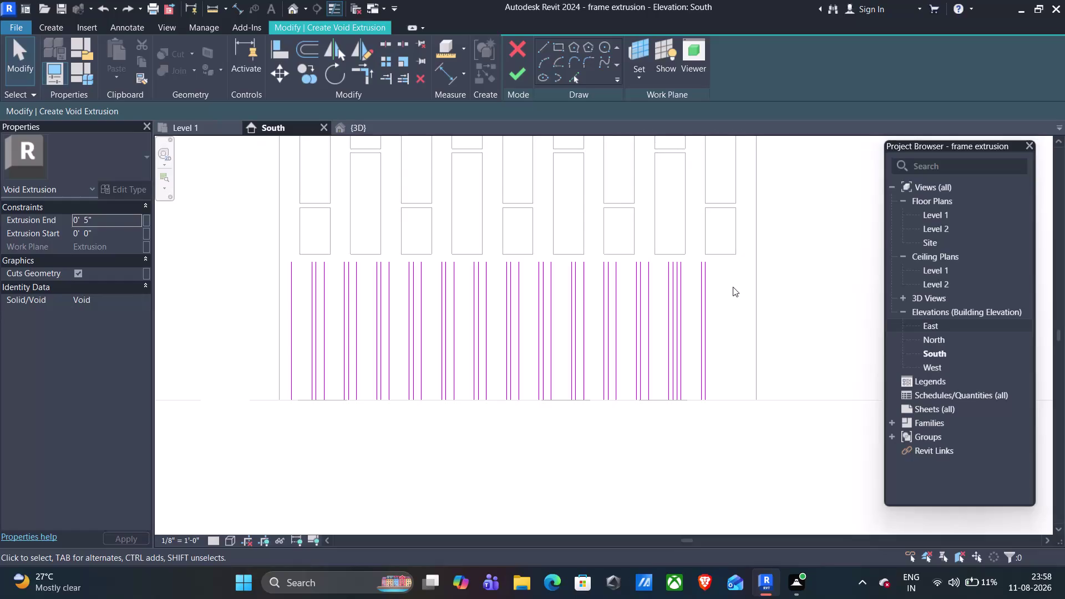
Undo the recent sketch edits thirteen times, then redo the last one.
key(ctrl+z)
key(ctrl+z)
key(ctrl+z)
key(ctrl+z)
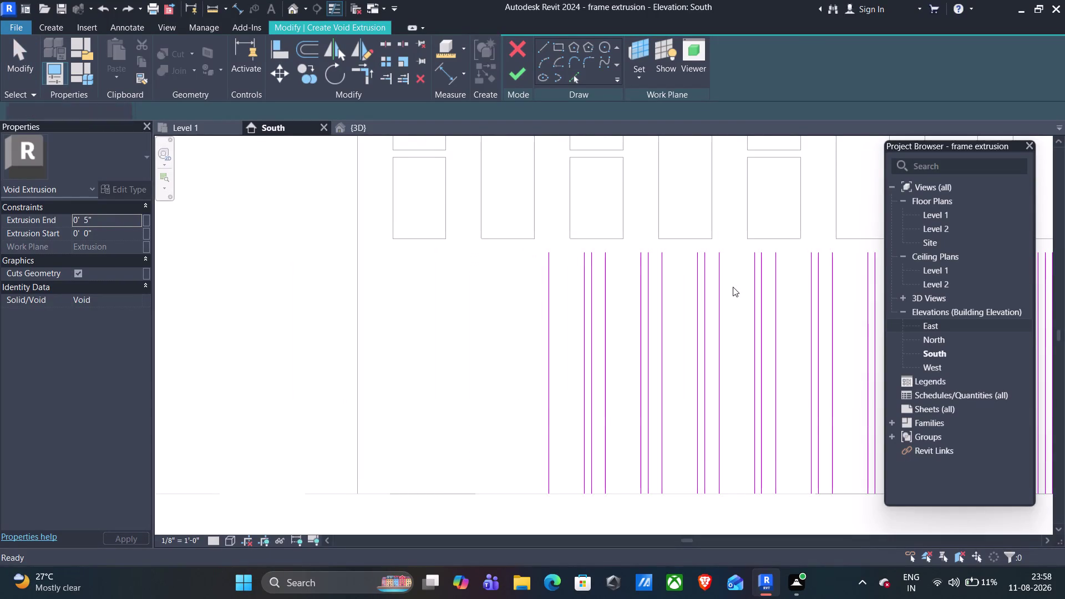
key(ctrl+z)
key(ctrl+z)
key(ctrl+z)
key(ctrl+z)
key(ctrl+z)
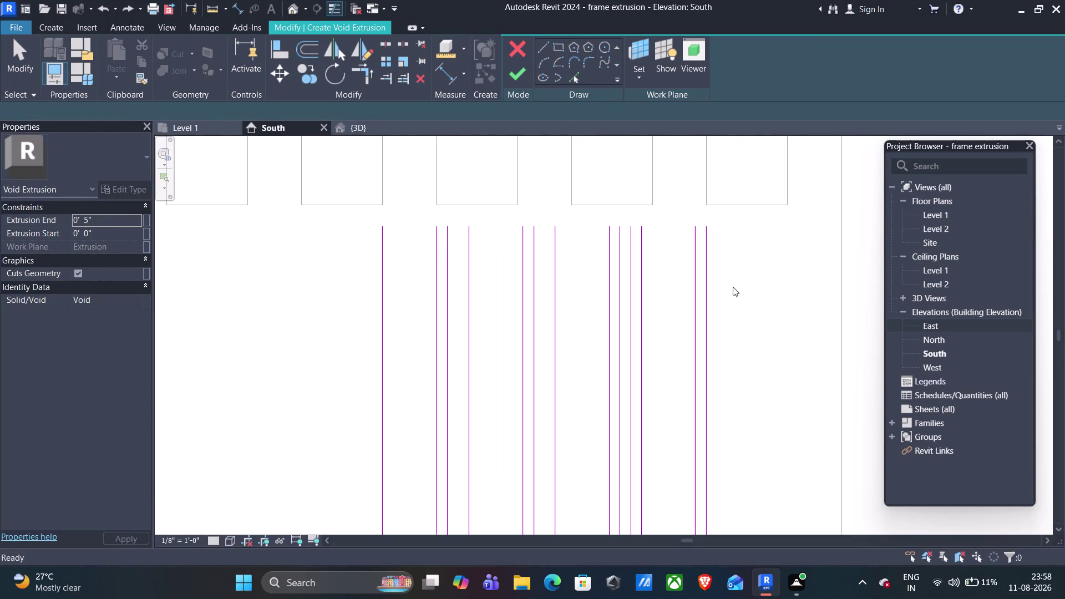
key(ctrl+z)
key(ctrl+z)
key(ctrl+z)
key(ctrl+z)
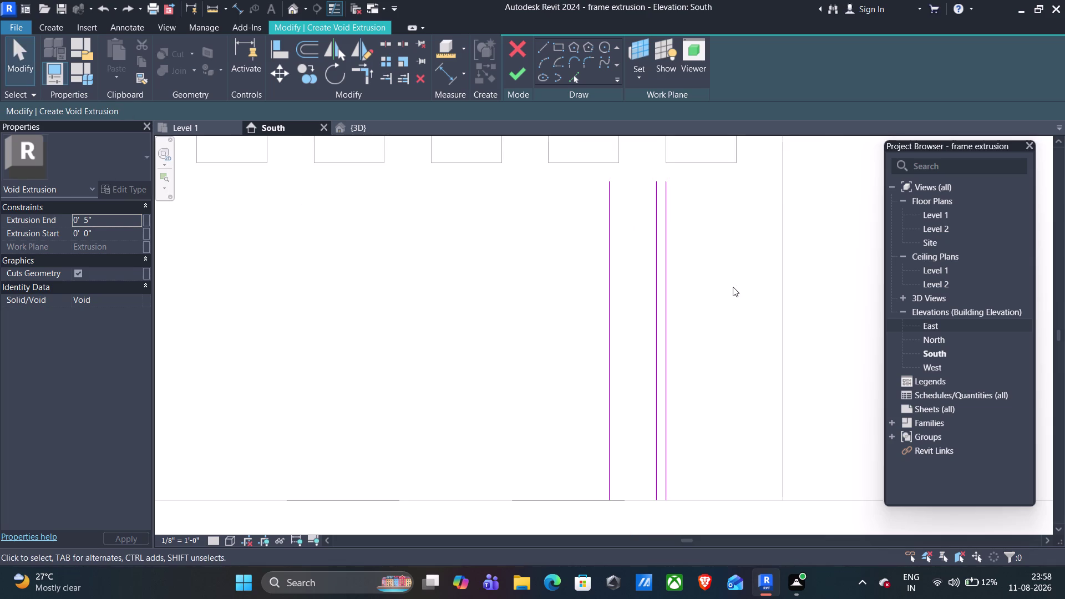
key(ctrl+y)
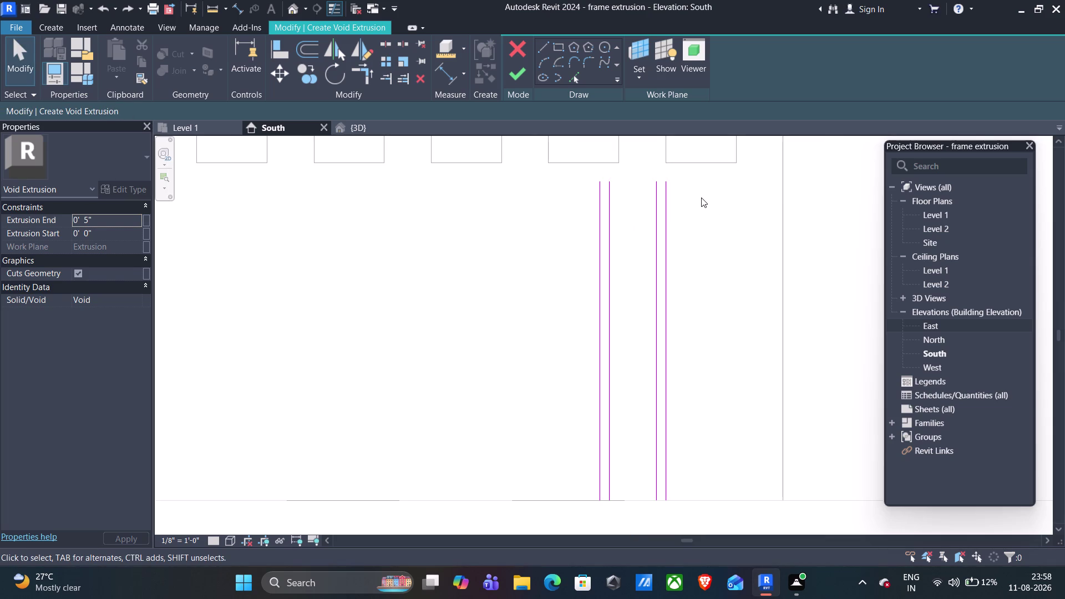
Window-select the four slot sketch lines and start moving them from a line's top endpoint.
drag(695, 179, 573, 302)
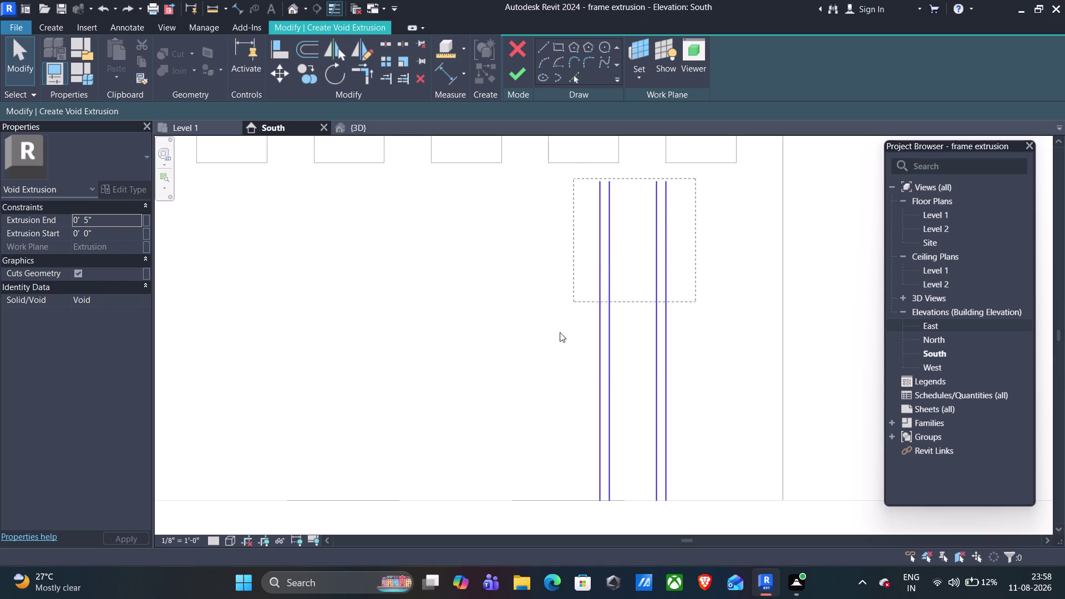
drag(573, 302, 513, 480)
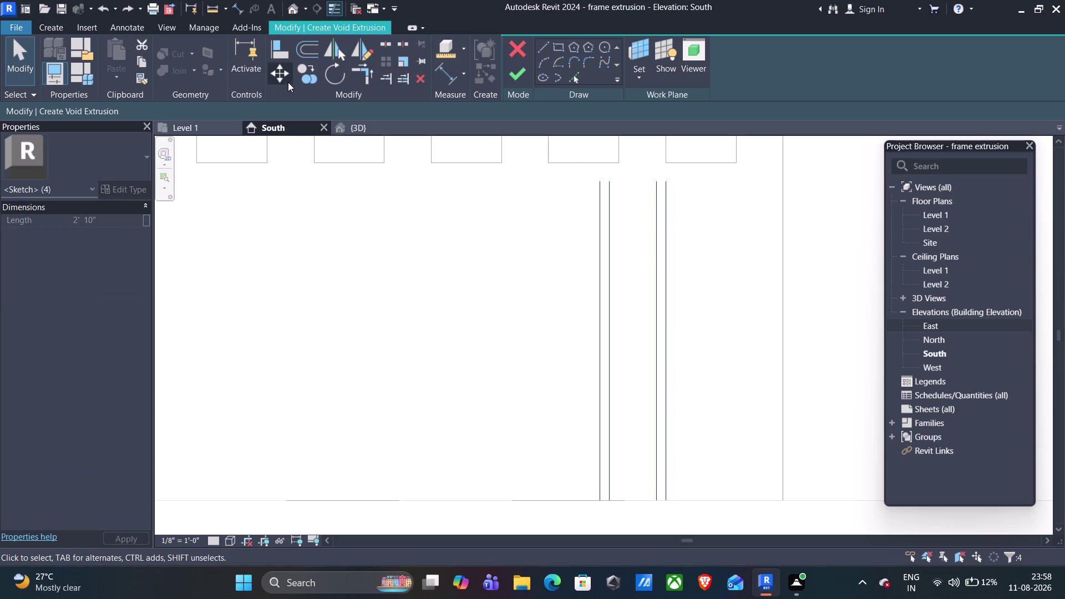
click(283, 77)
click(666, 182)
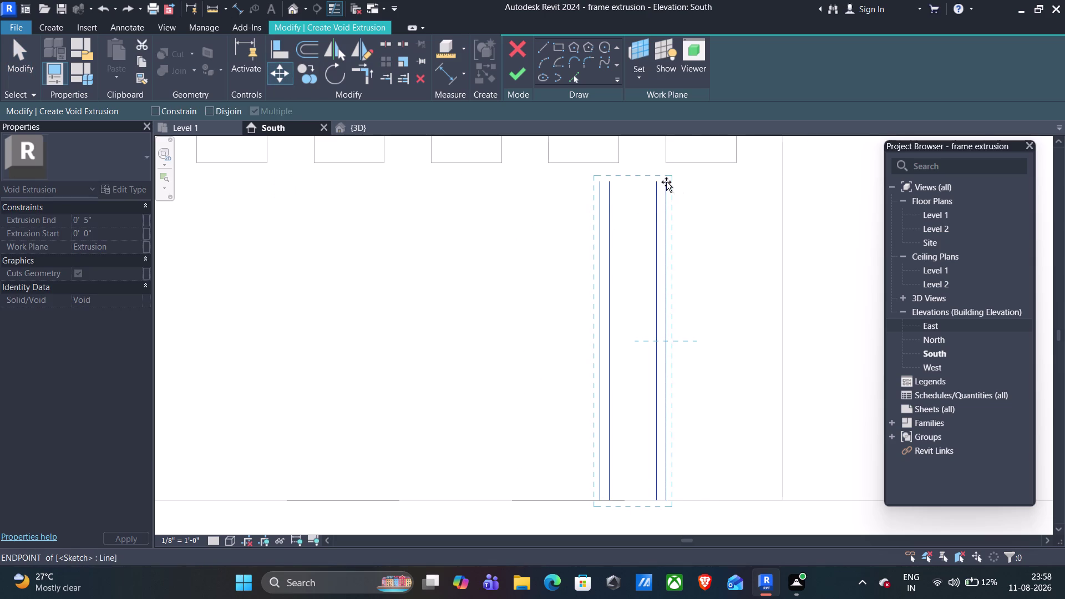
scroll(up, 3)
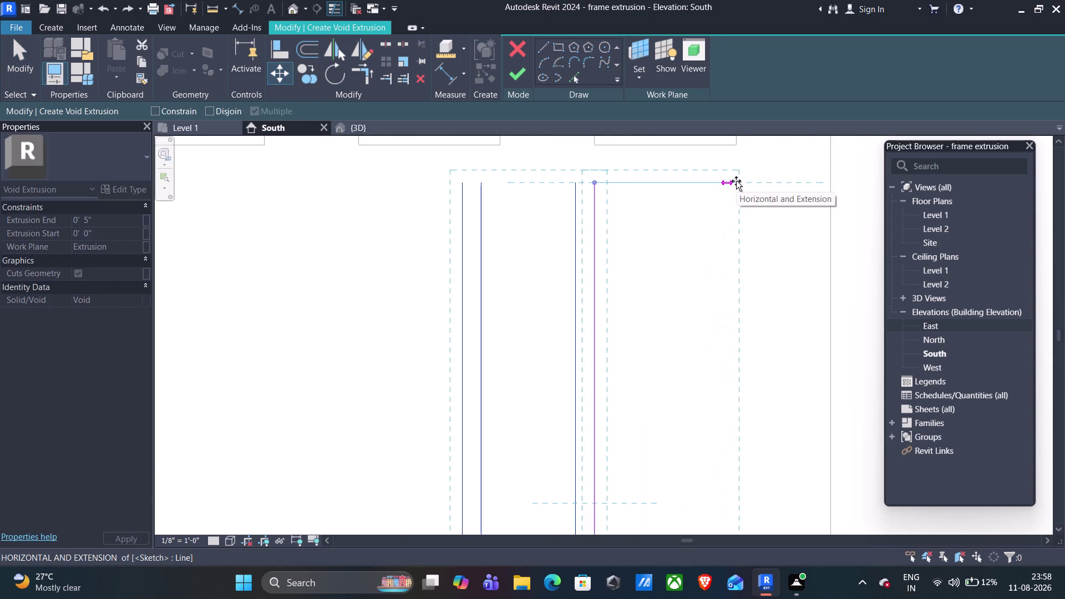
scroll(up, 3)
middle_drag(737, 181, 711, 282)
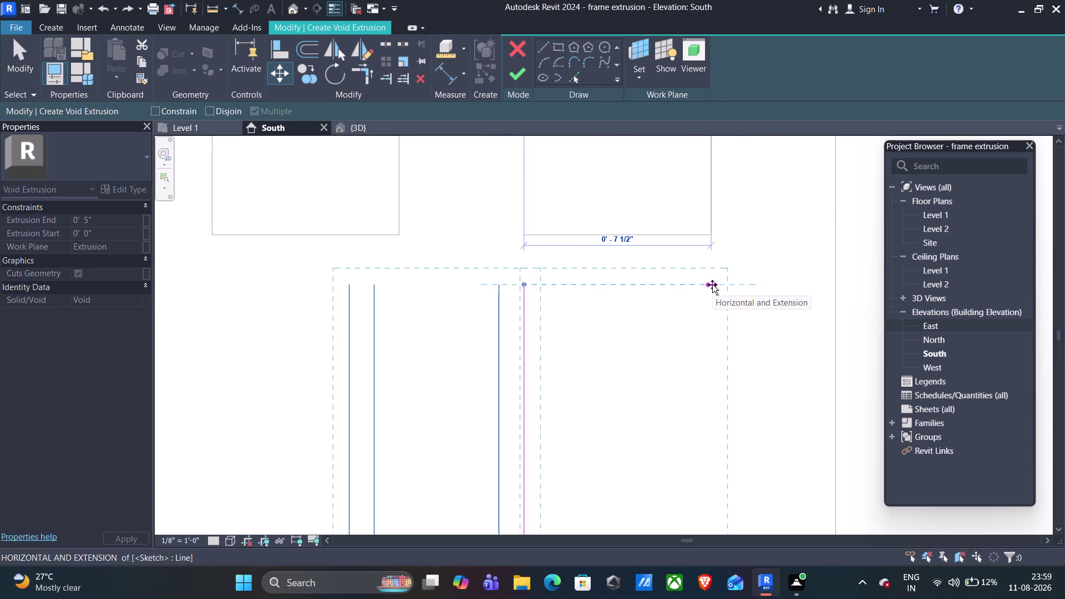
Drop the four slot lines further right, aligned with the last panel's right edge, and check dimensions.
click(712, 285)
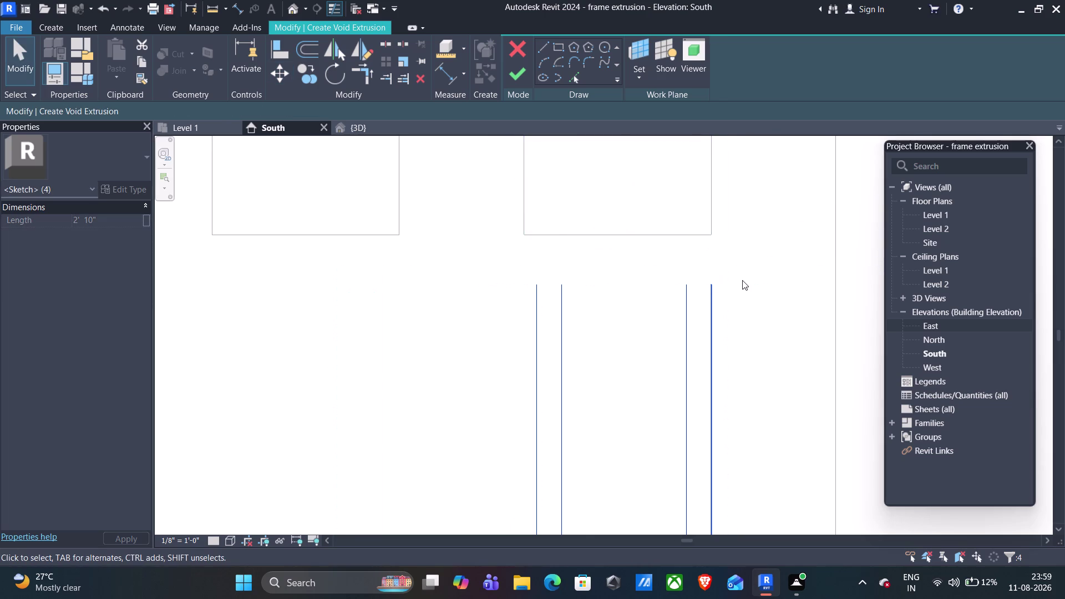
scroll(down, 3)
scroll(down, 3)
scroll(down, 3)
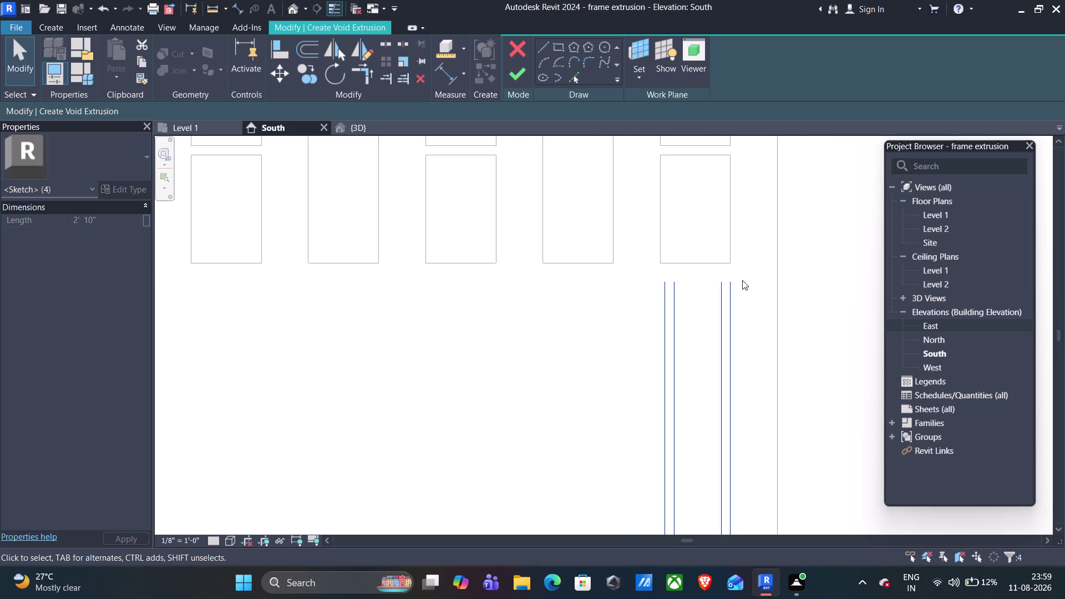
click(730, 261)
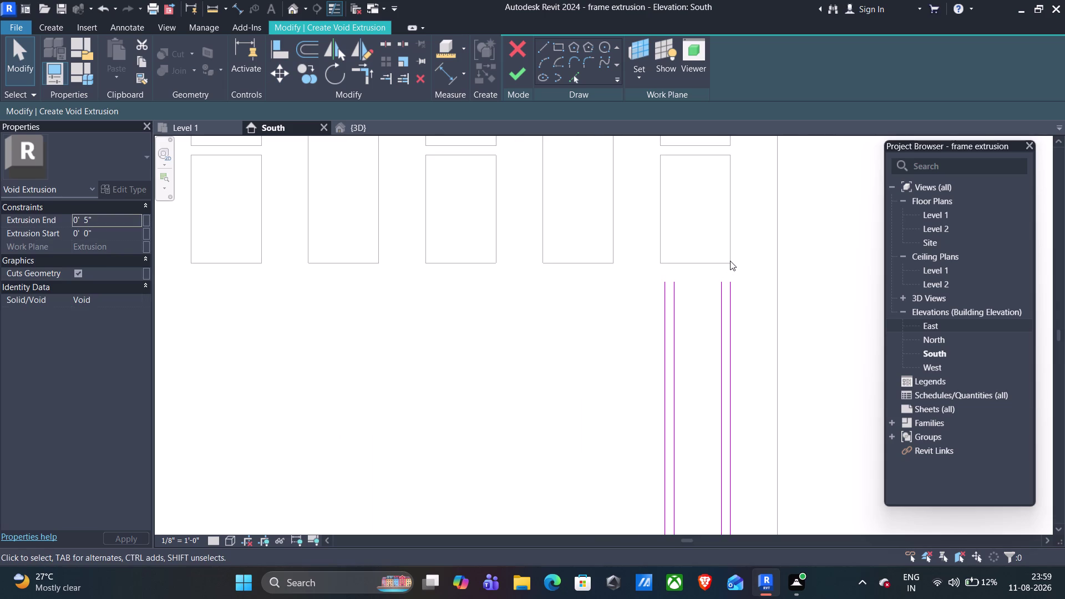
click(730, 284)
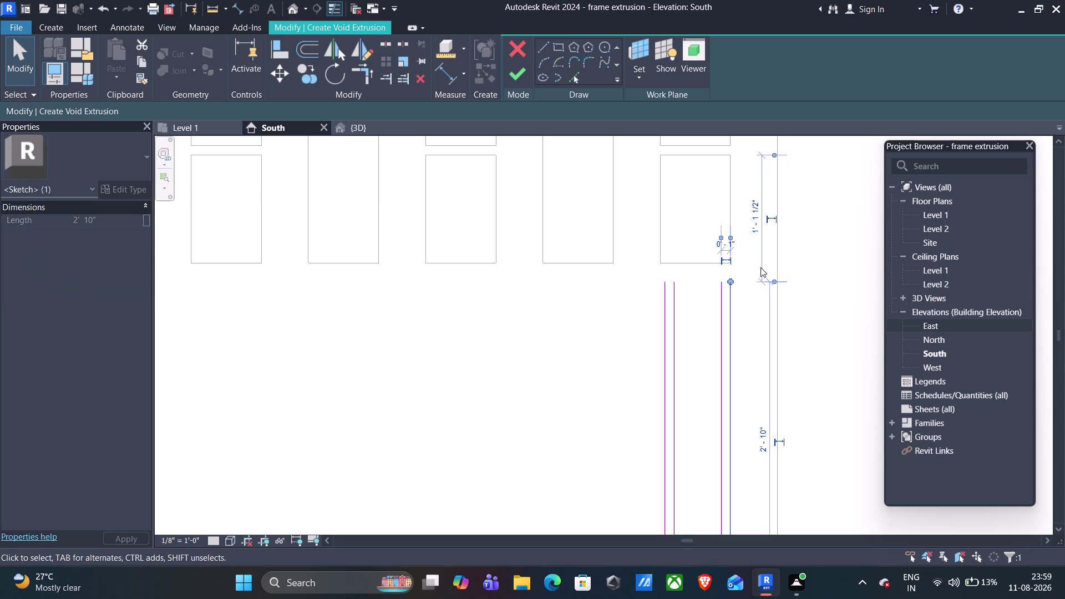
click(844, 259)
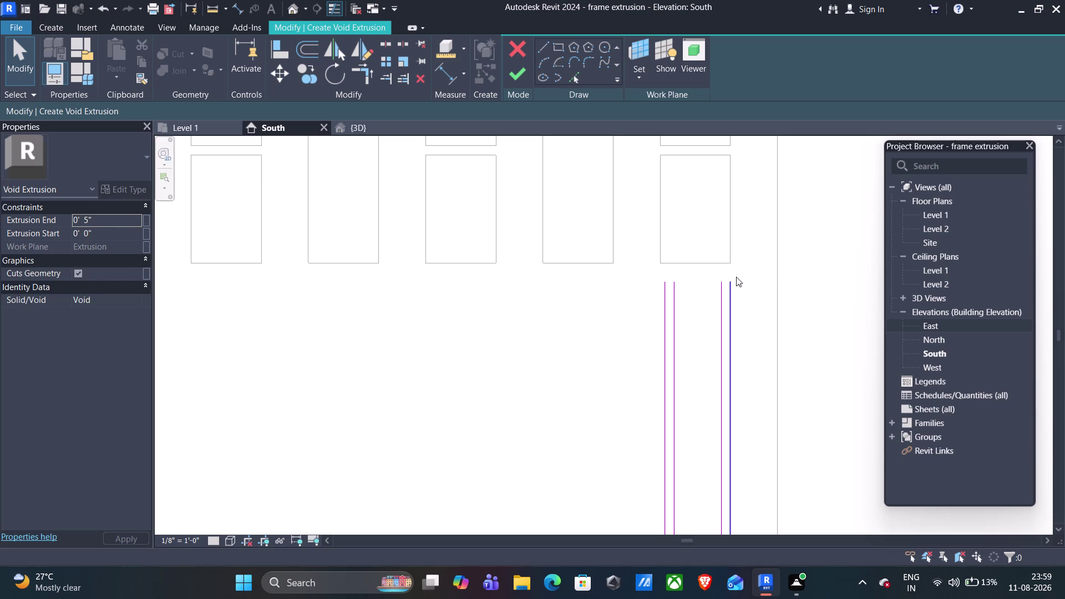
Zoom and pan around the void sketch to inspect the four slot lines beneath the openings.
scroll(down, 3)
middle_drag(742, 285, 746, 268)
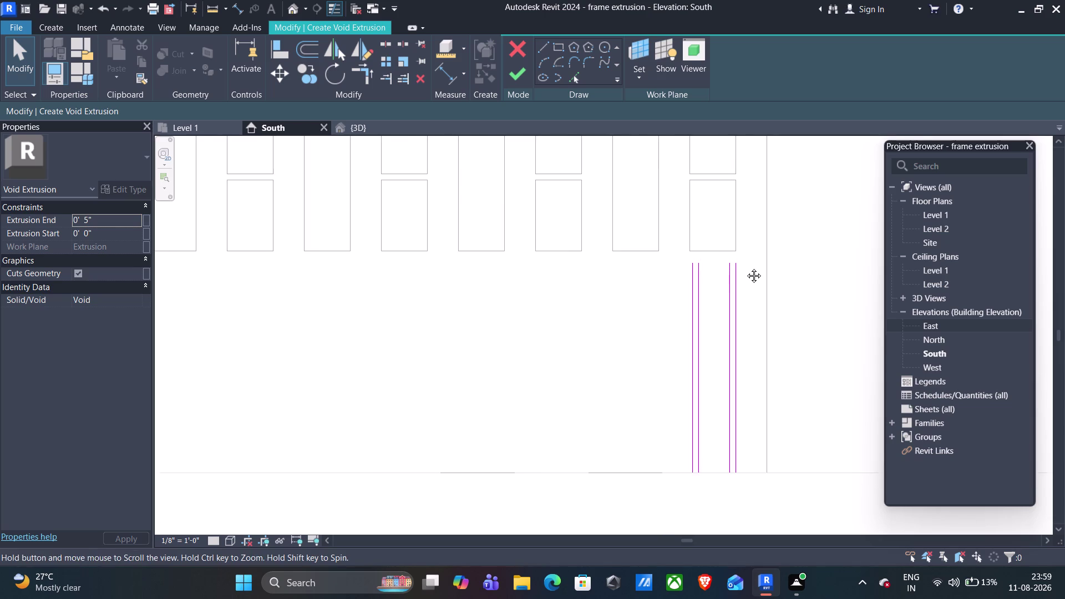
middle_drag(745, 268, 746, 267)
scroll(up, 3)
scroll(up, 3)
scroll(up, 3)
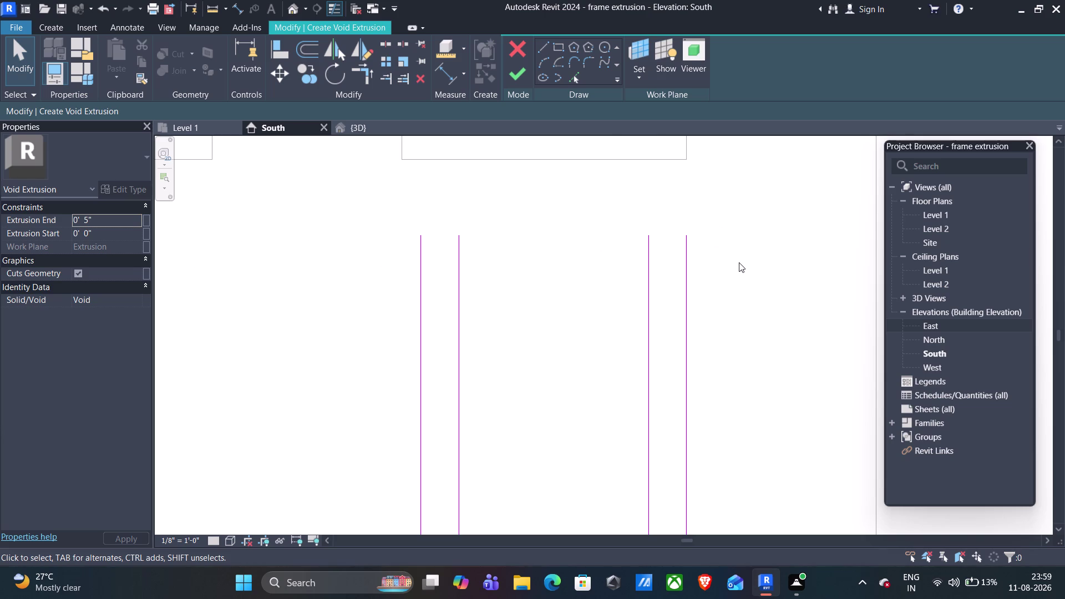
scroll(down, 3)
scroll(down, 3)
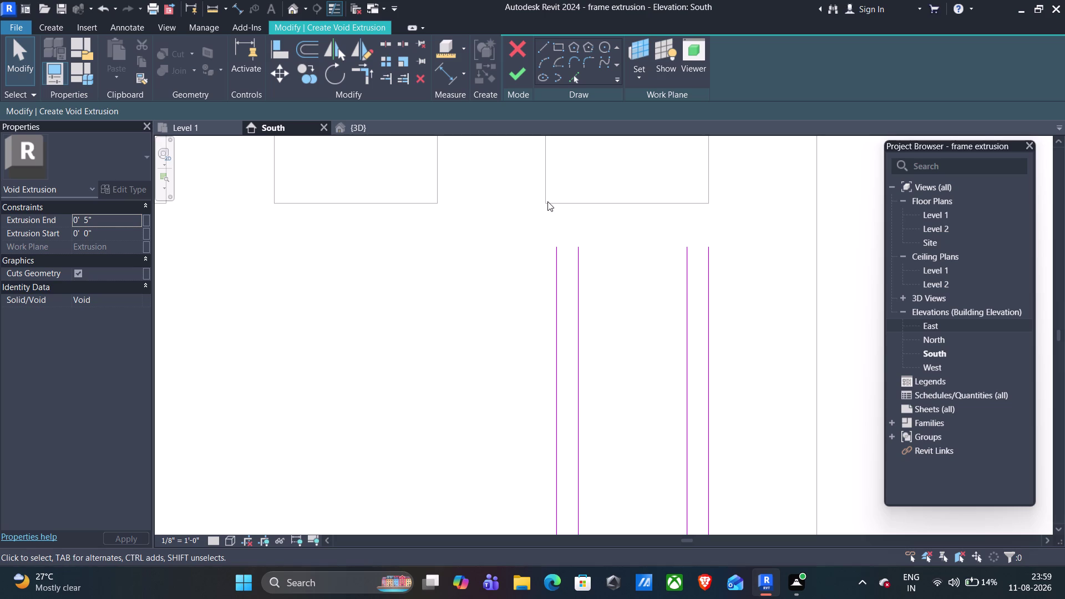
scroll(down, 3)
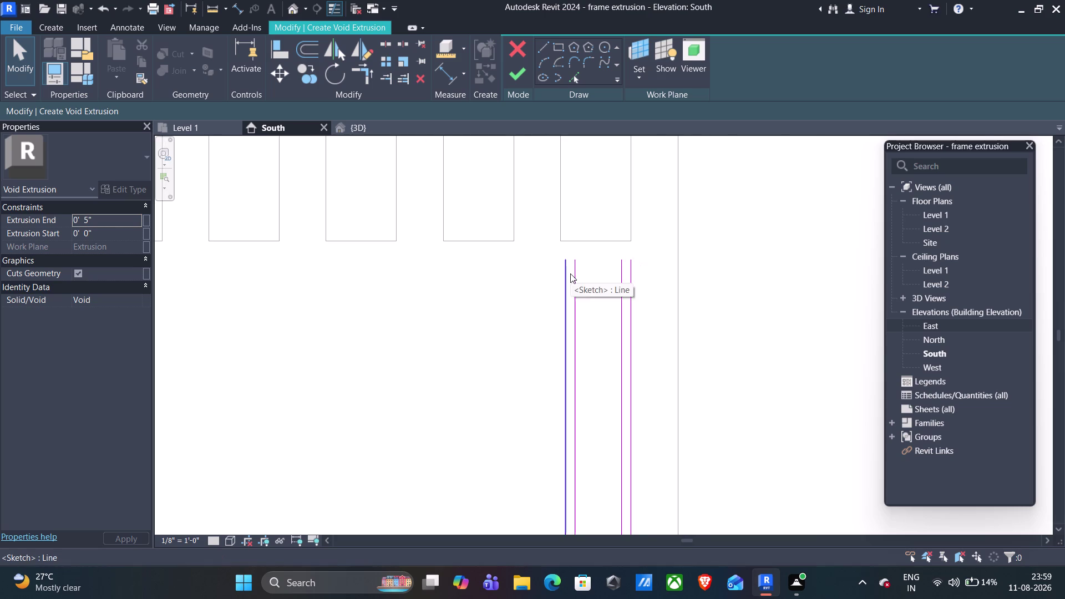
scroll(down, 3)
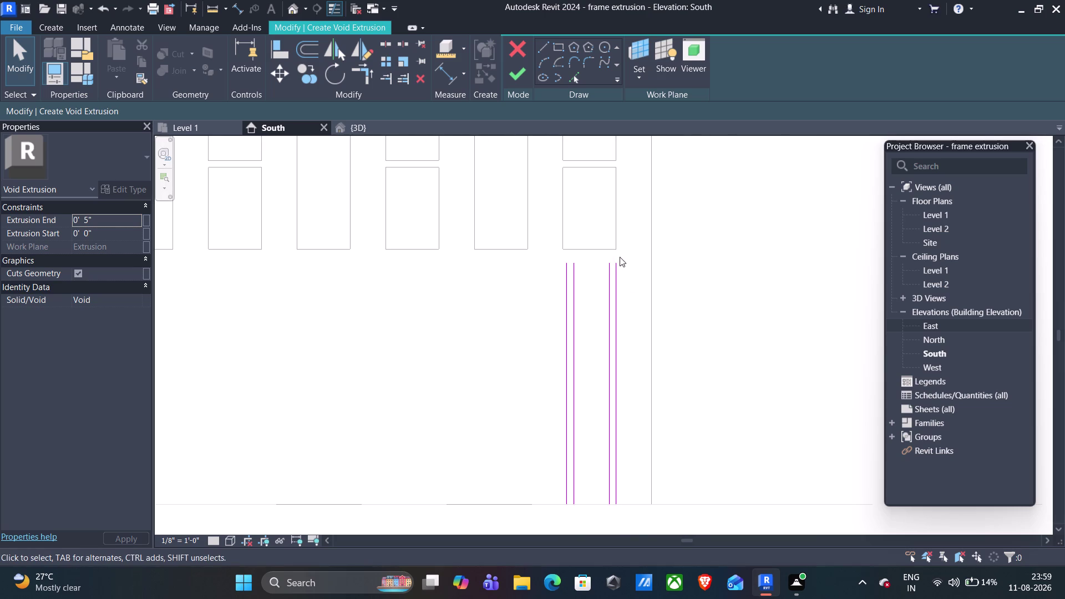
scroll(up, 3)
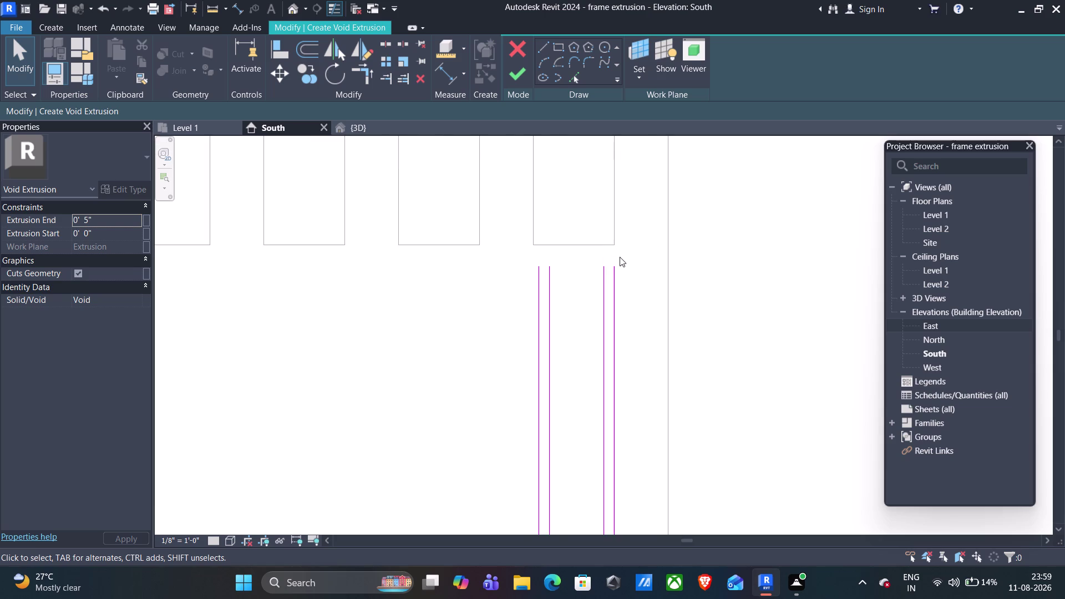
scroll(up, 3)
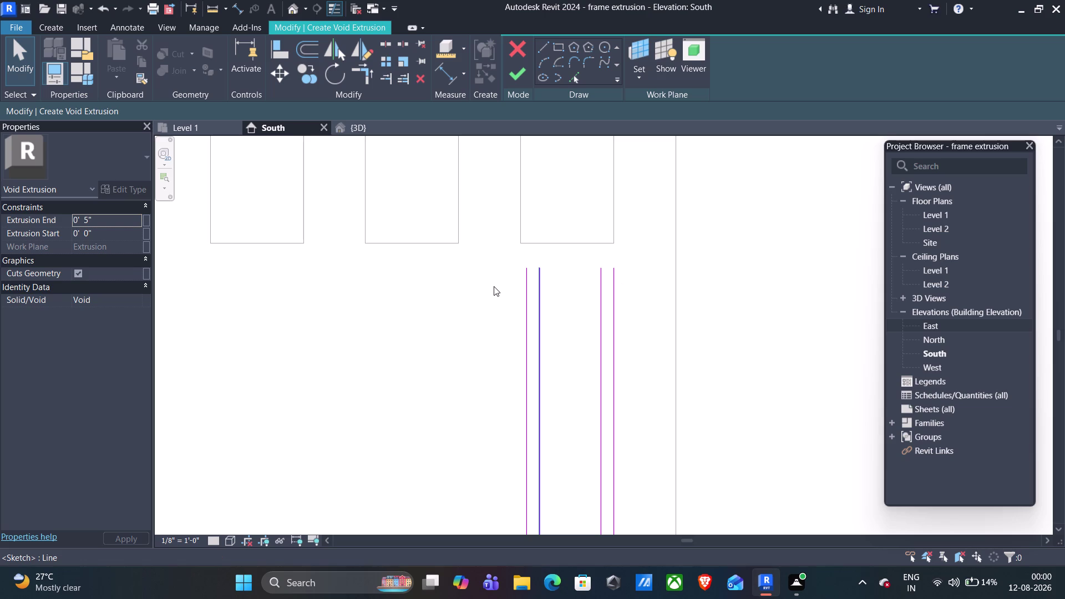
scroll(down, 3)
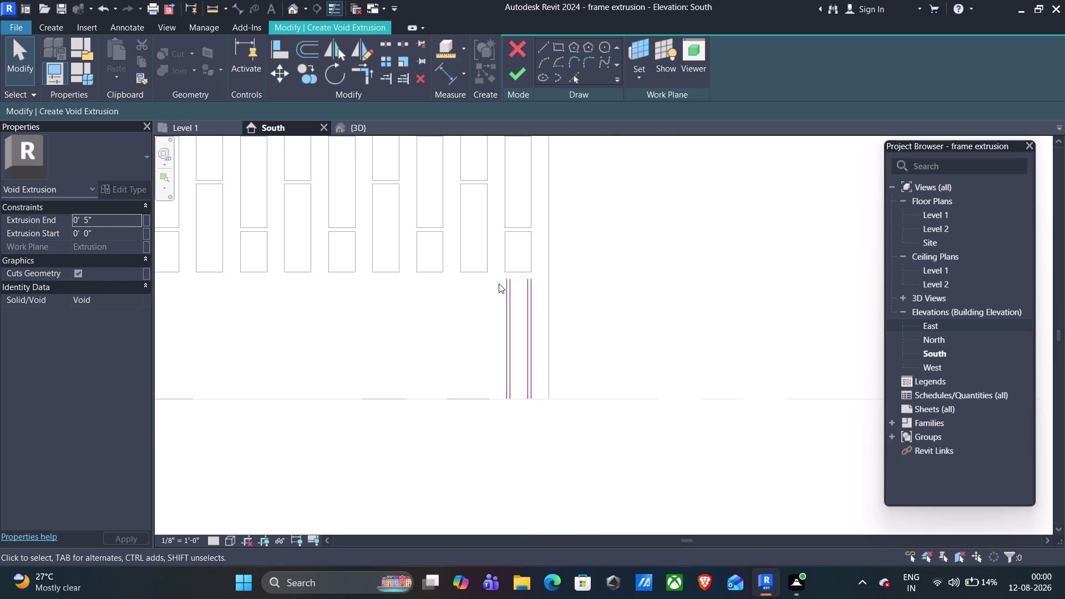
scroll(down, 3)
scroll(down, 3)
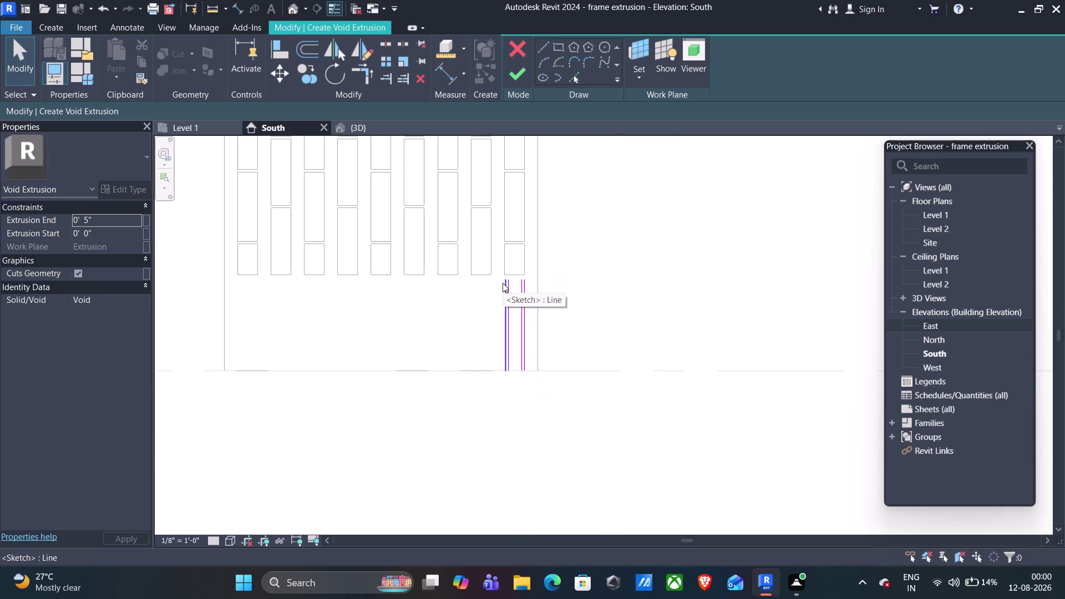
scroll(up, 3)
scroll(up, 3)
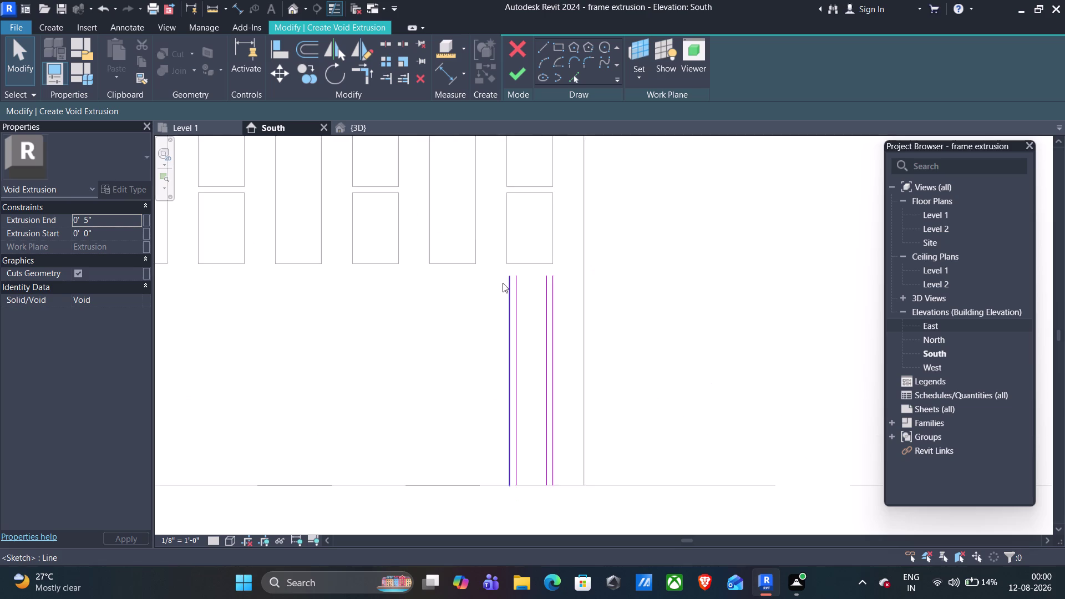
scroll(up, 3)
scroll(up, 3)
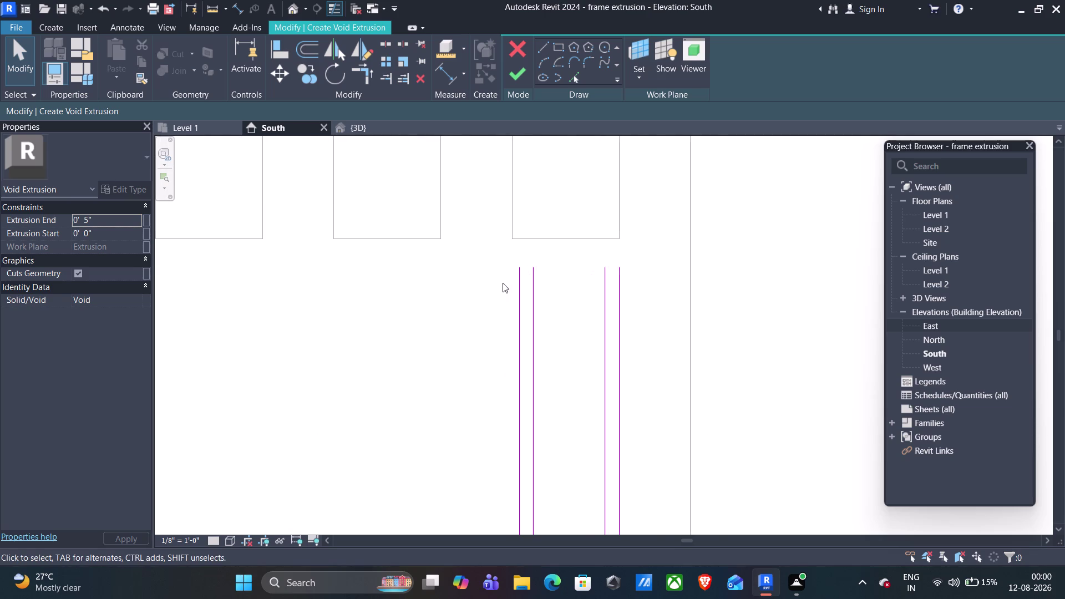
scroll(up, 3)
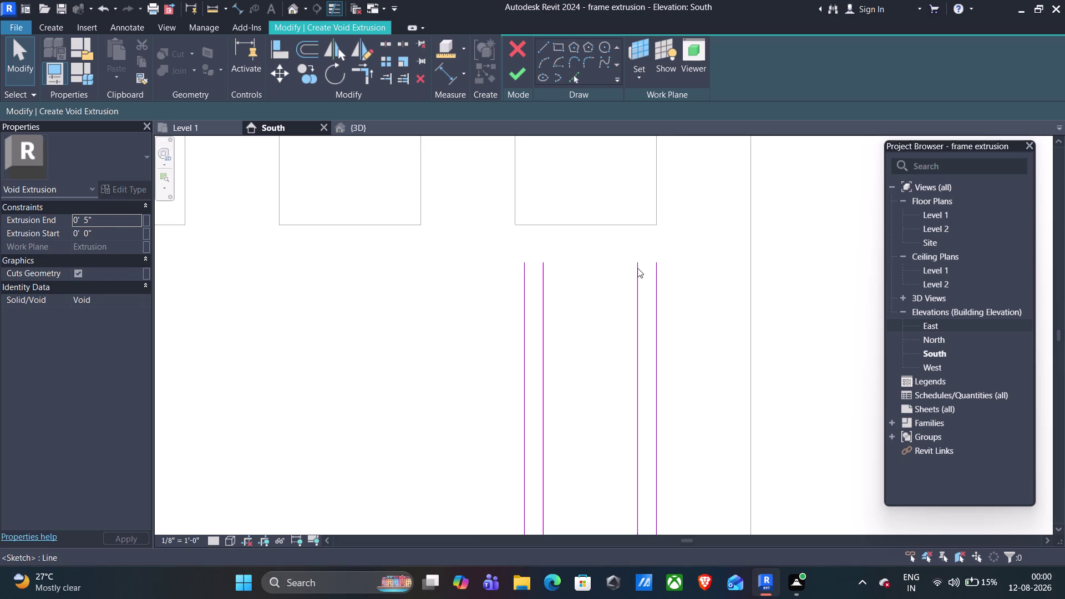
scroll(up, 3)
scroll(down, 3)
scroll(up, 3)
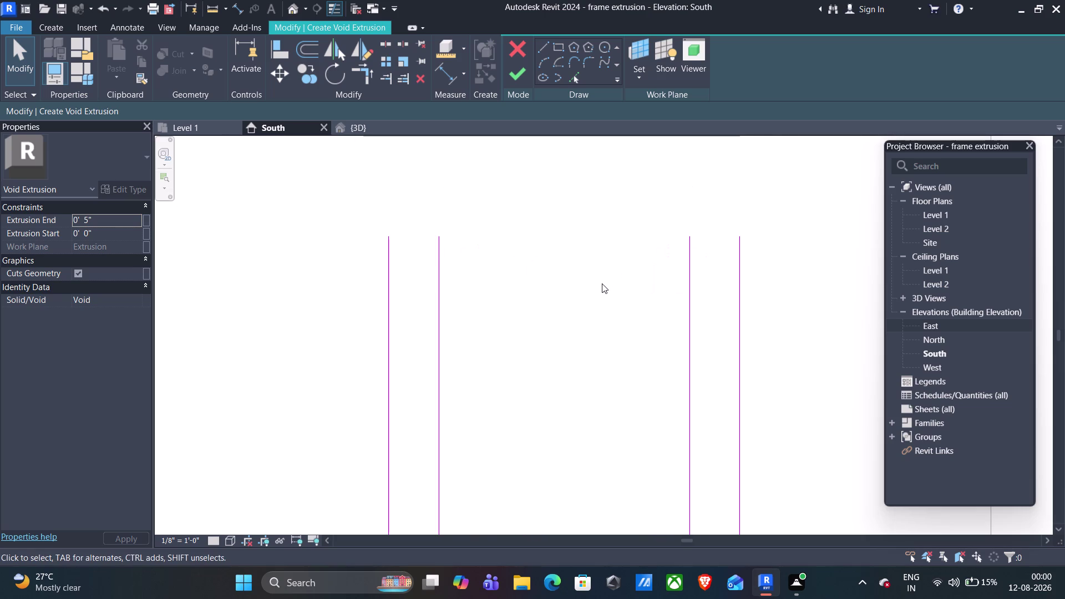
scroll(down, 3)
scroll(down, 3)
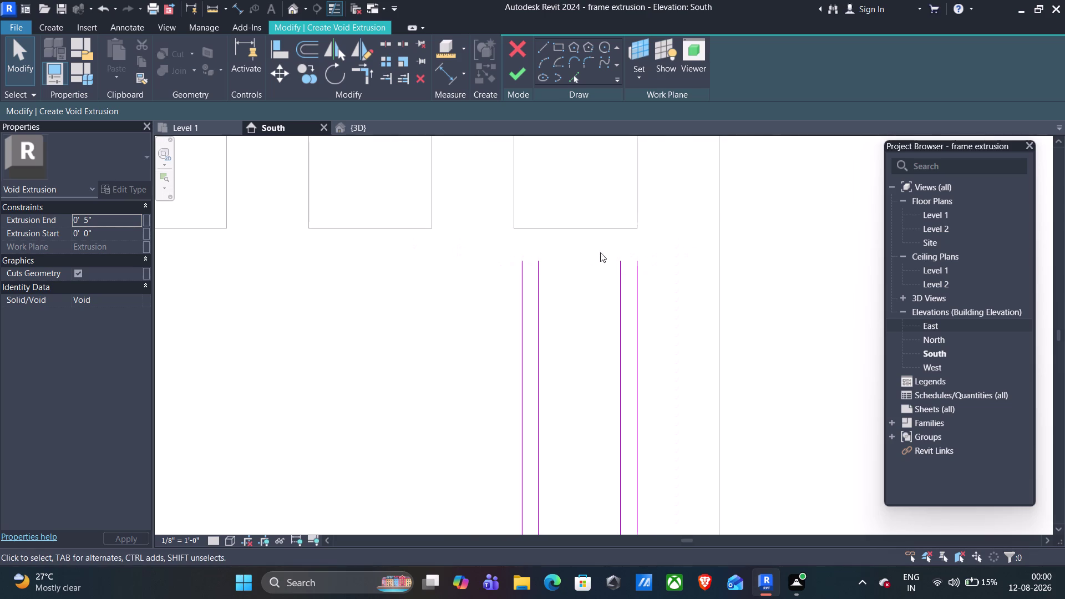
scroll(up, 3)
scroll(up, 3)
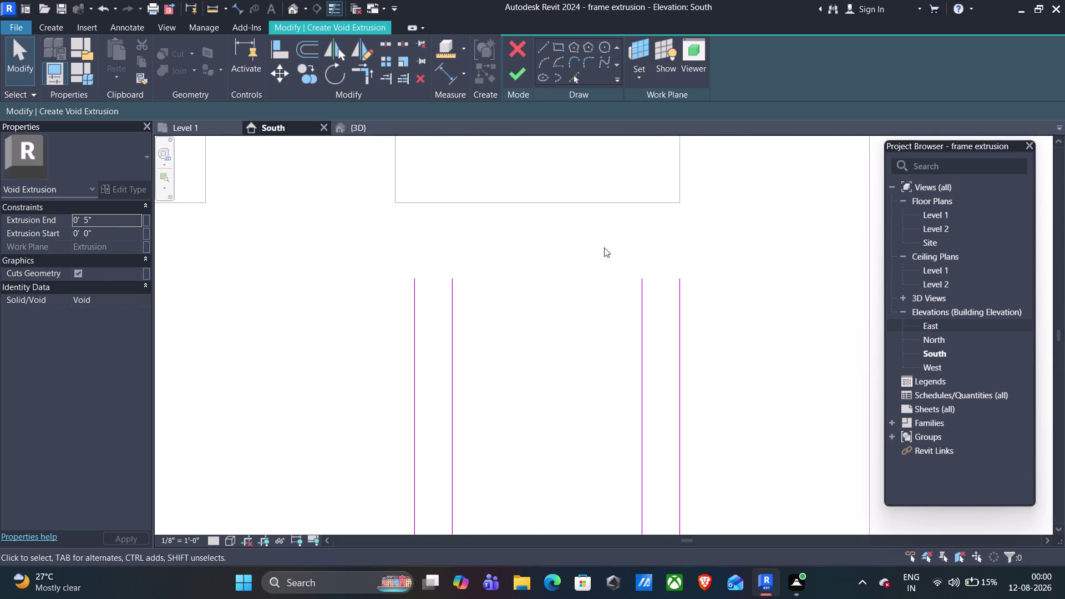
scroll(down, 3)
scroll(down, 3)
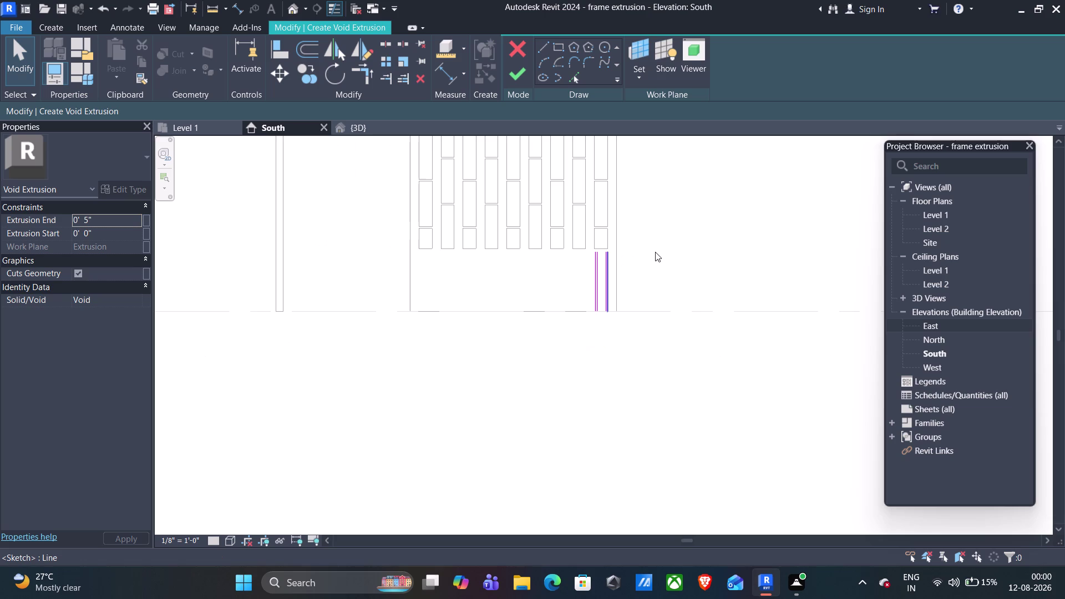
scroll(up, 3)
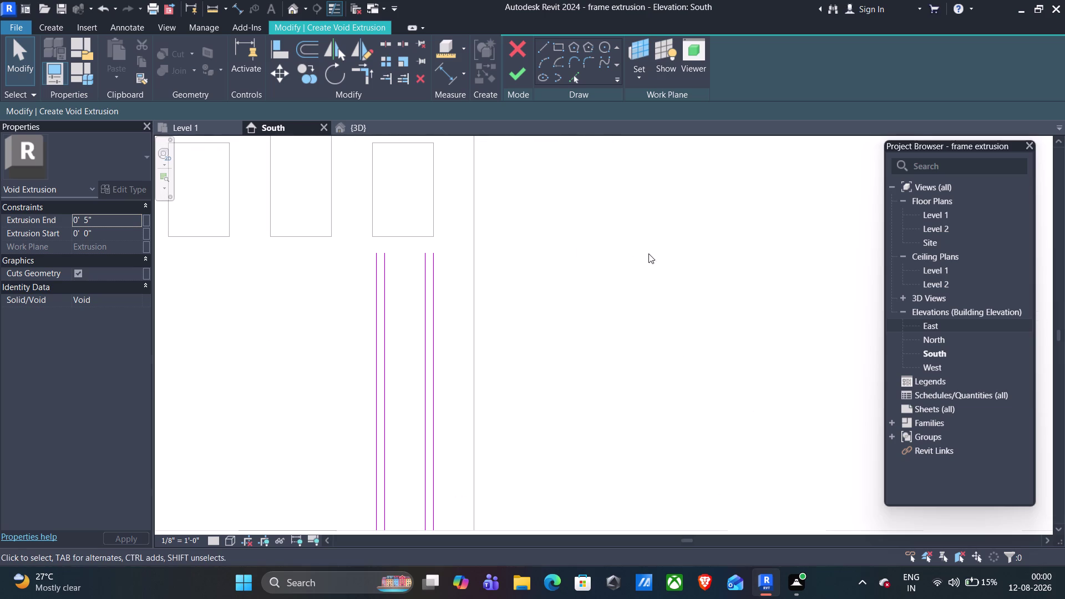
Cap the tops of the left and right slots with short horizontal lines.
click(540, 52)
scroll(up, 3)
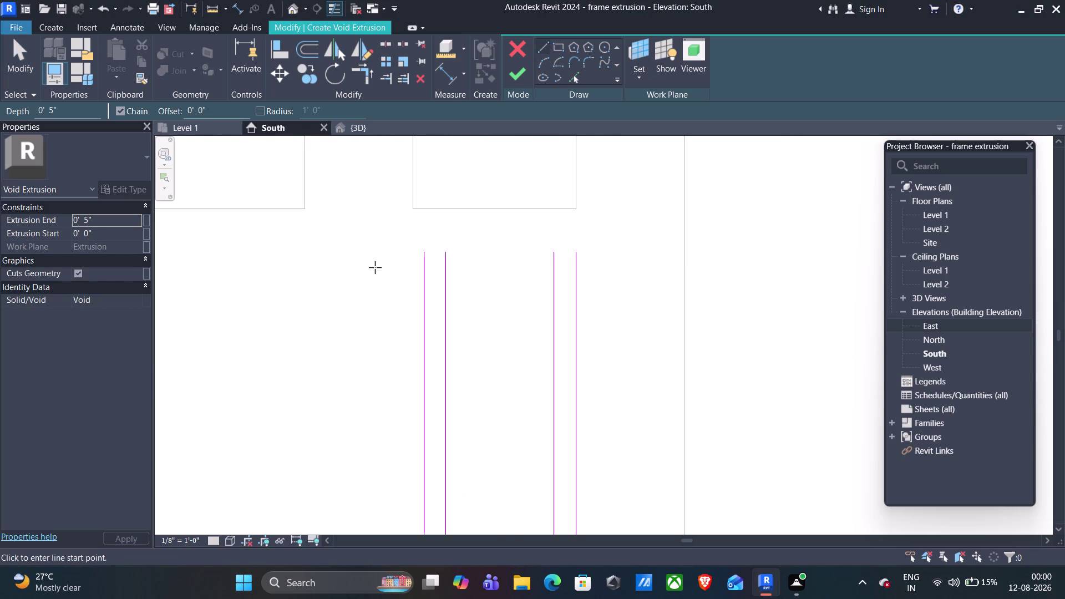
scroll(up, 3)
click(470, 239)
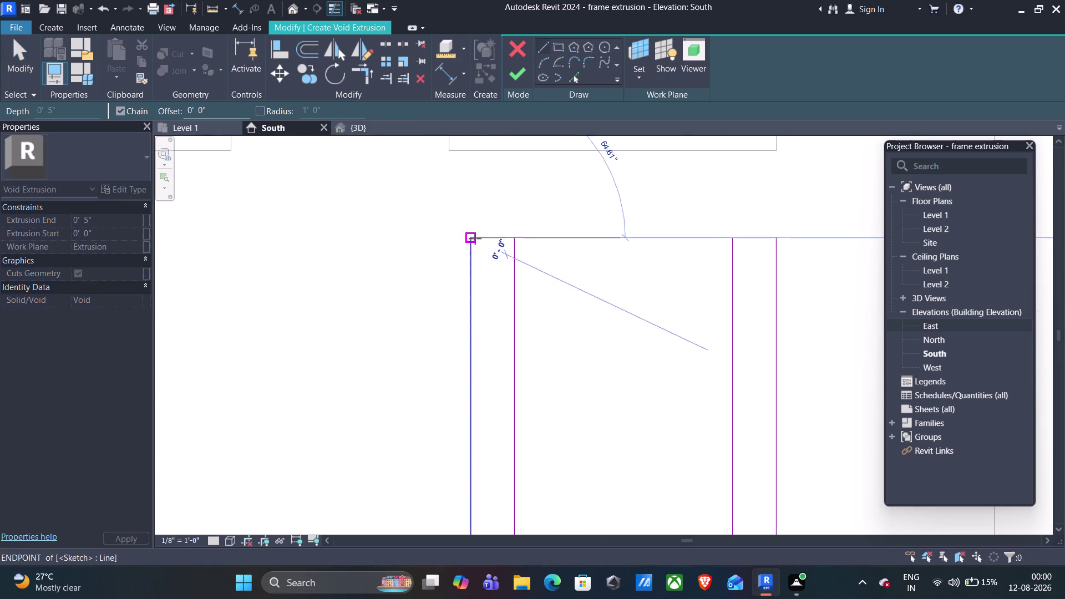
click(512, 240)
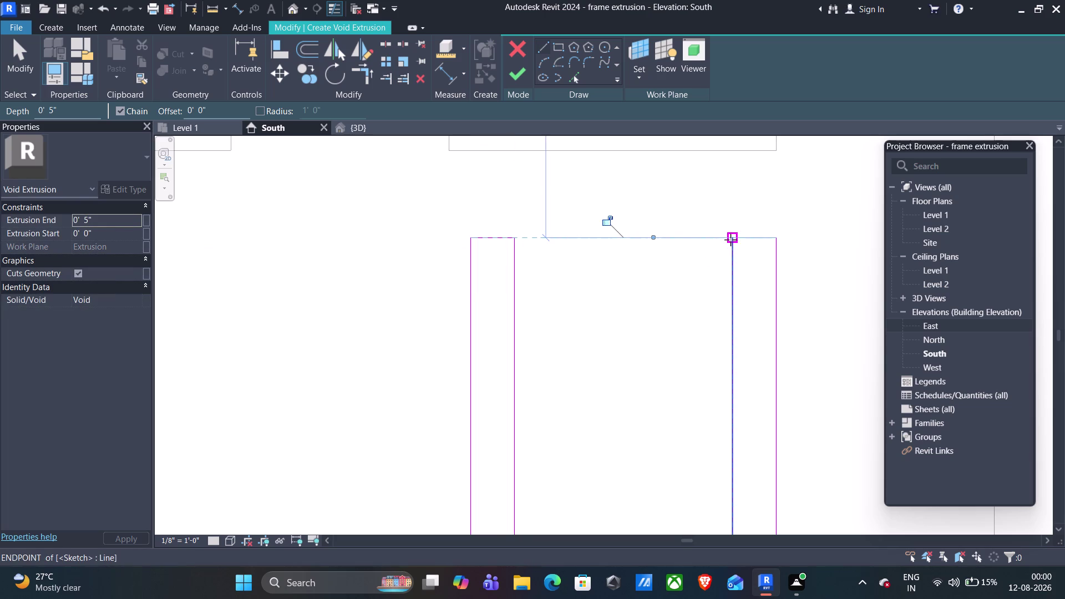
click(732, 238)
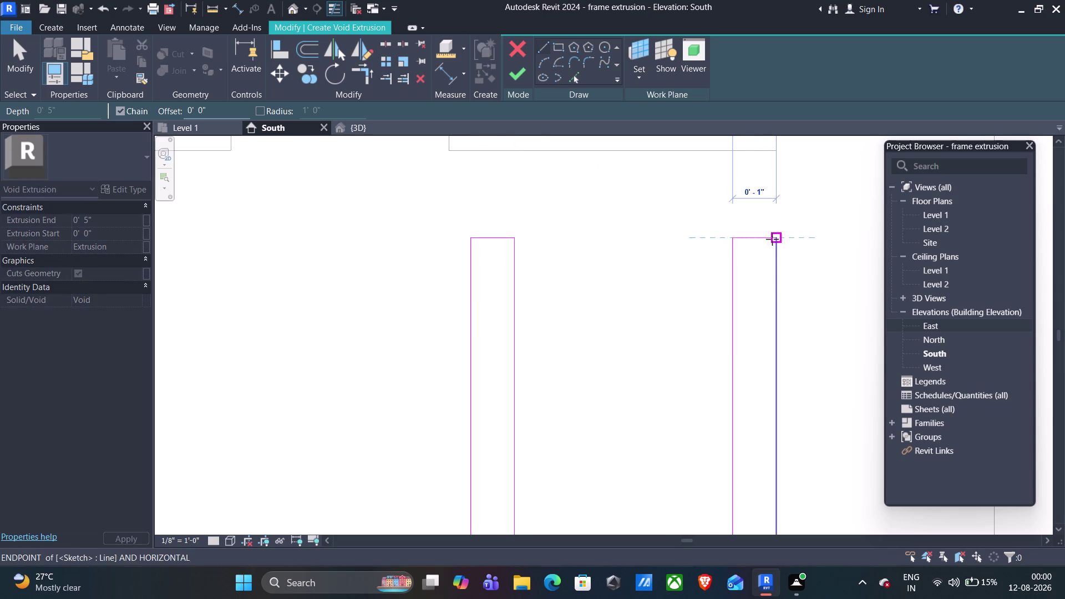
click(772, 239)
scroll(down, 3)
Close the bottoms of both slots, completing the two narrow rectangles.
middle_drag(663, 364, 665, 154)
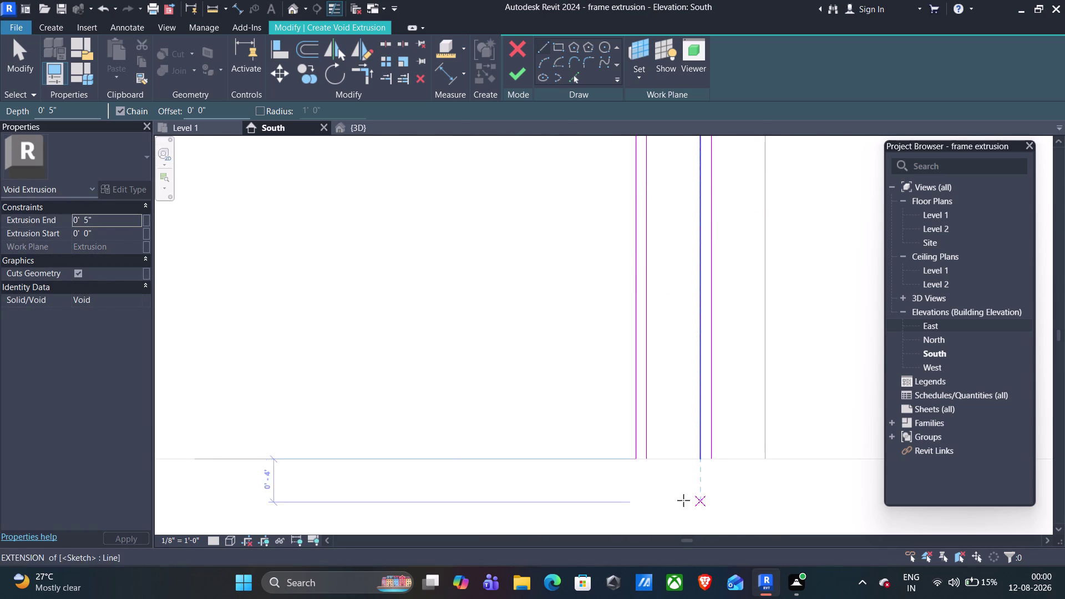
click(636, 458)
click(645, 457)
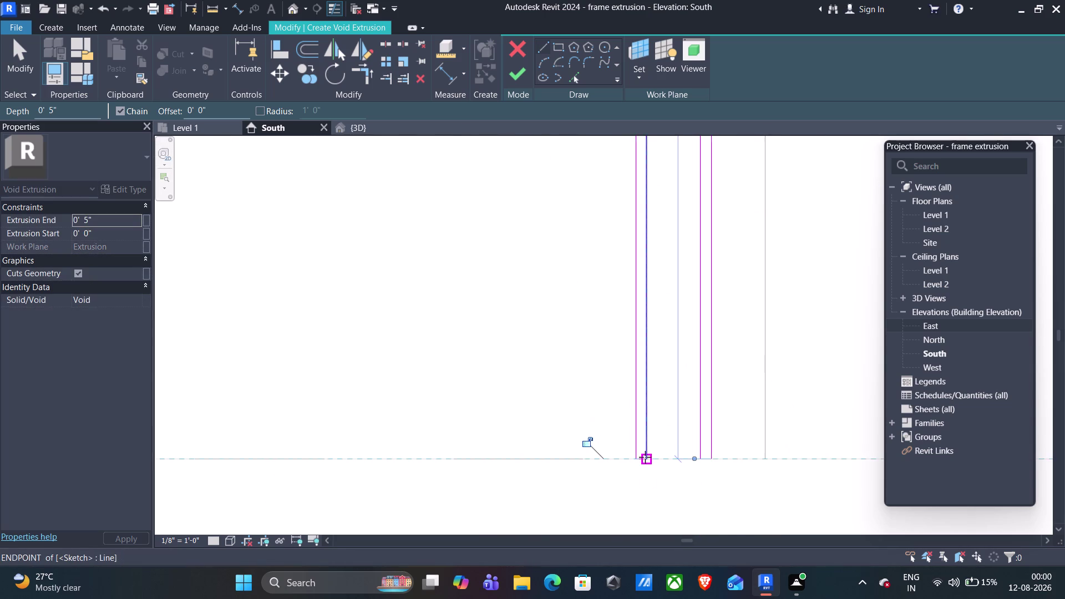
scroll(up, 3)
click(705, 458)
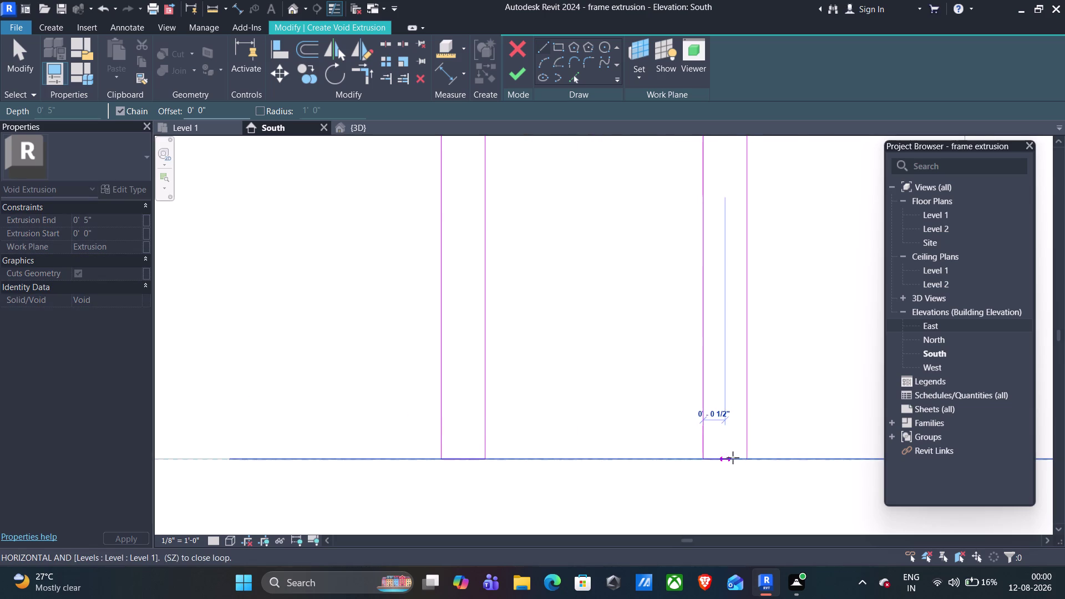
click(746, 458)
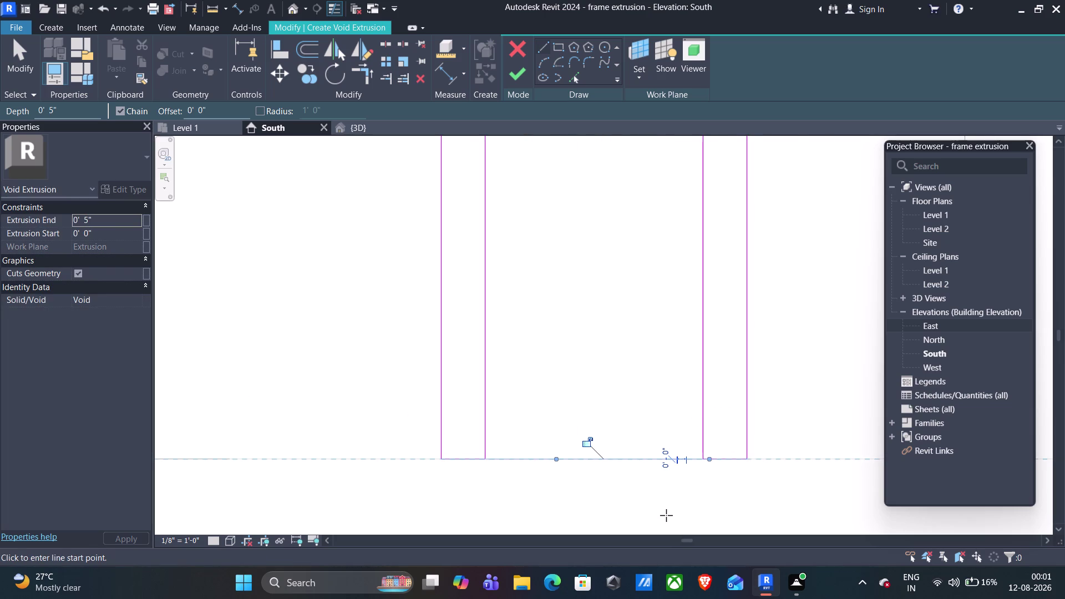
key(Escape)
scroll(down, 3)
scroll(down, 3)
middle_drag(632, 329, 635, 437)
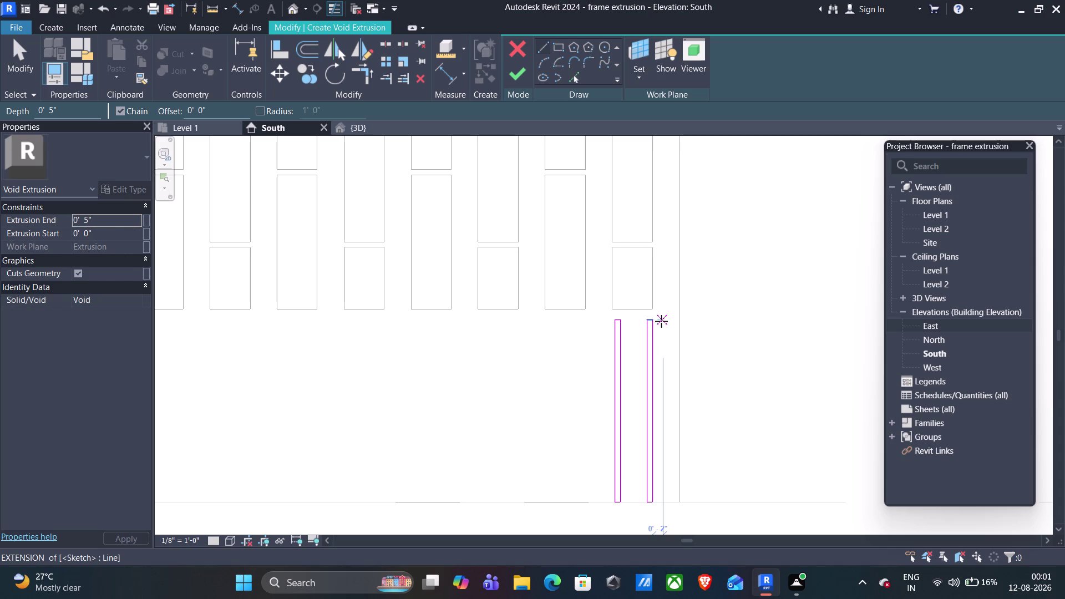
key(Escape)
drag(662, 315, 591, 446)
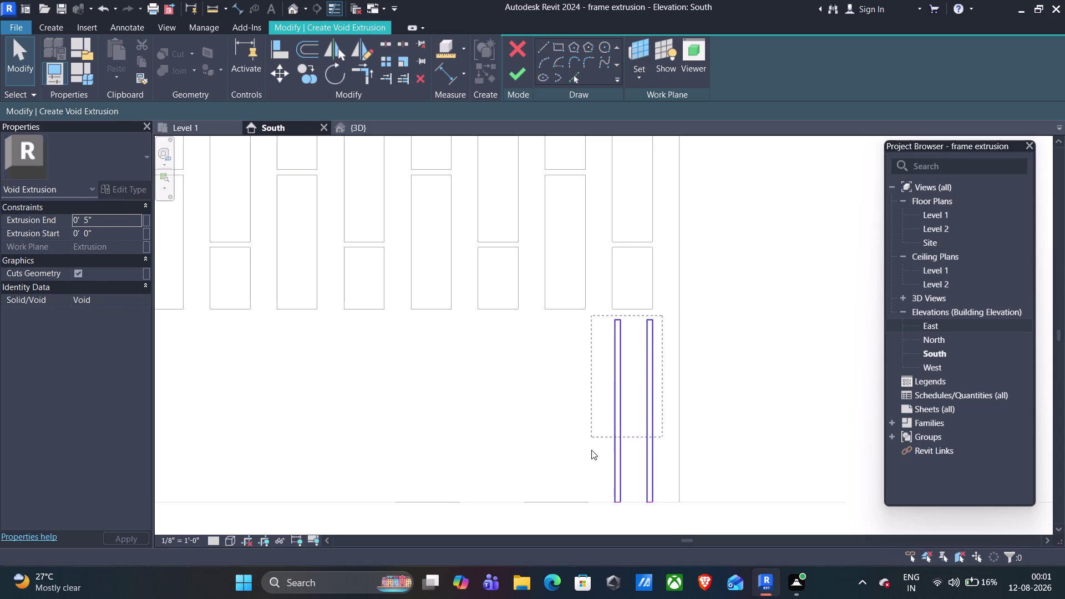
drag(591, 446, 592, 513)
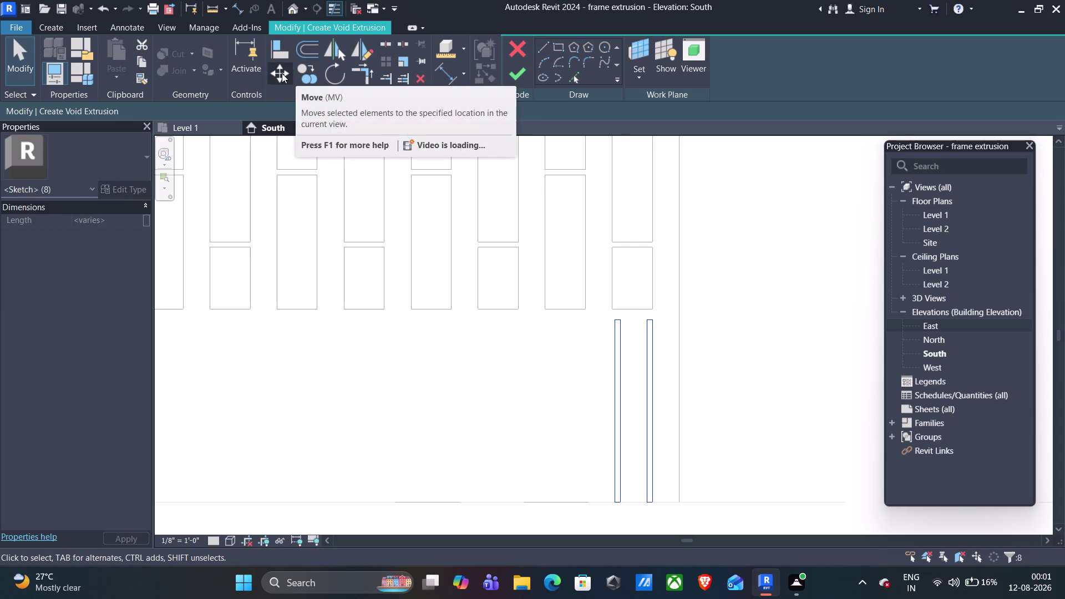
click(299, 77)
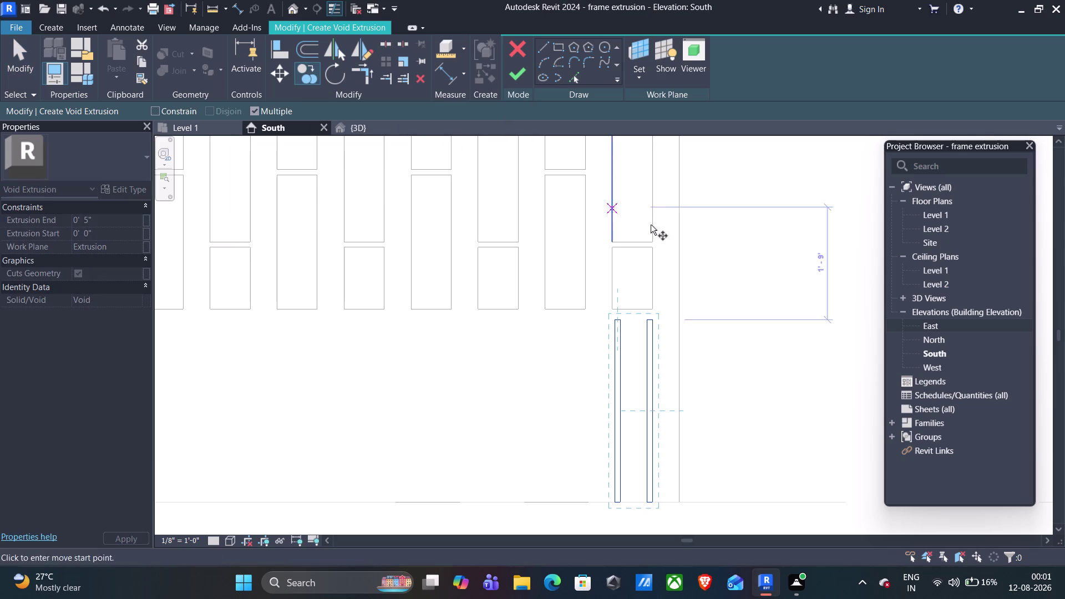
scroll(up, 3)
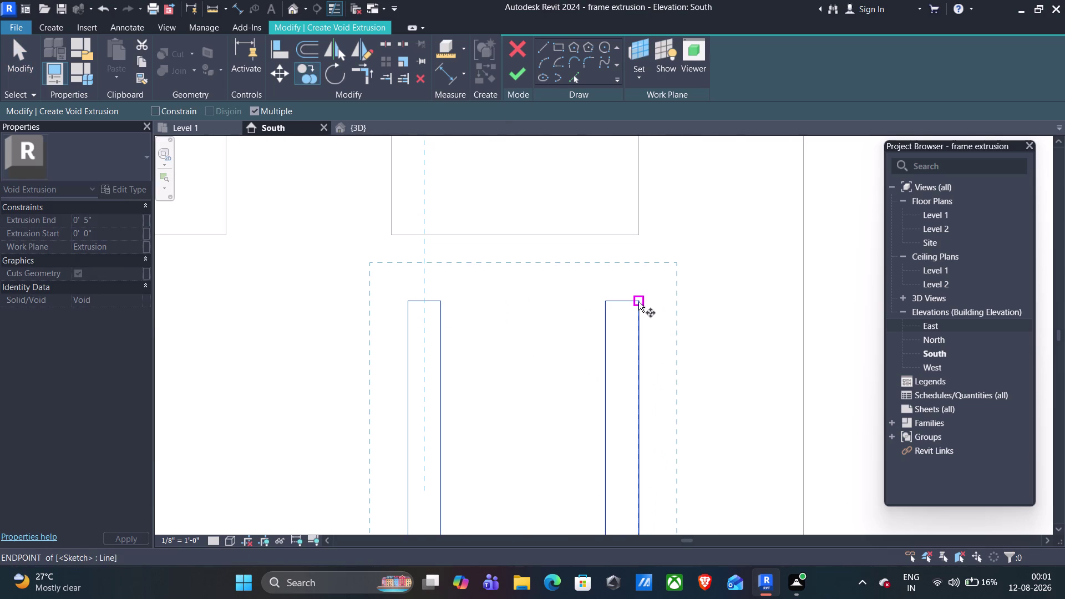
click(638, 301)
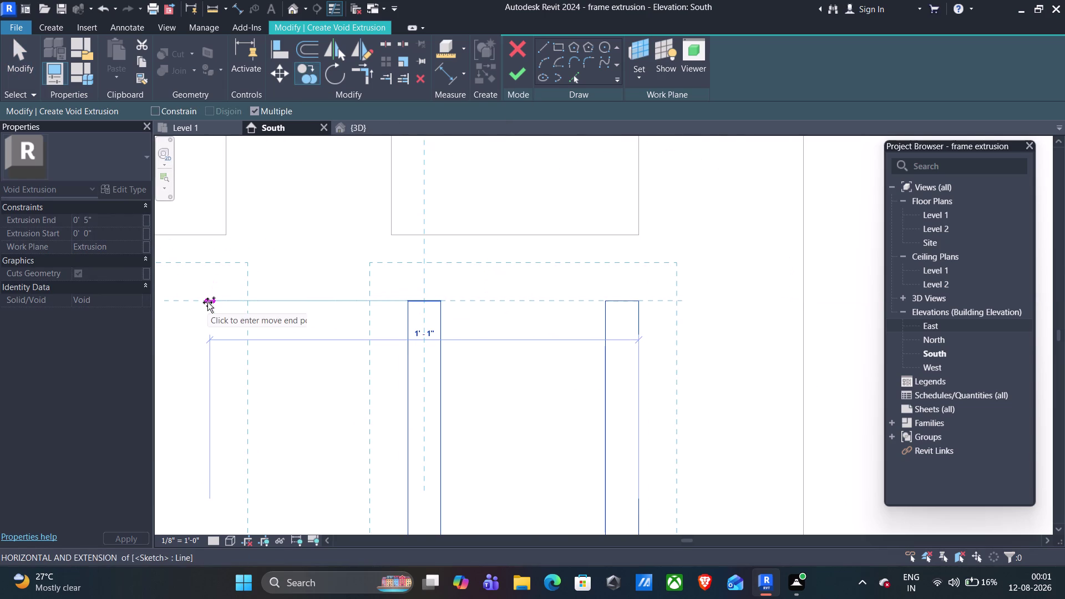
scroll(down, 3)
scroll(down, 3)
middle_drag(211, 304, 255, 309)
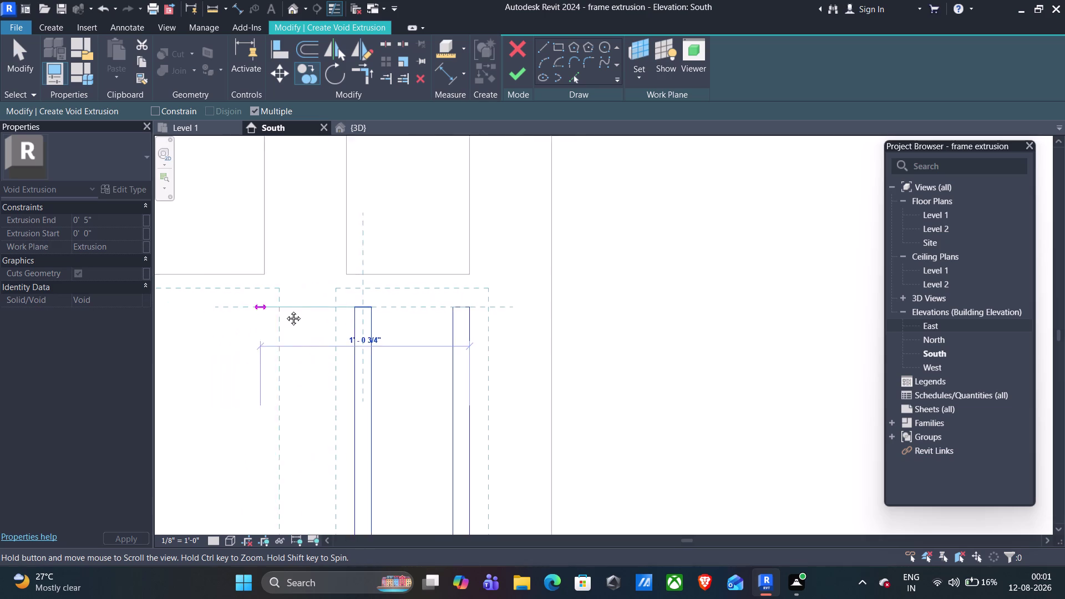
middle_drag(255, 309, 349, 311)
middle_click(349, 310)
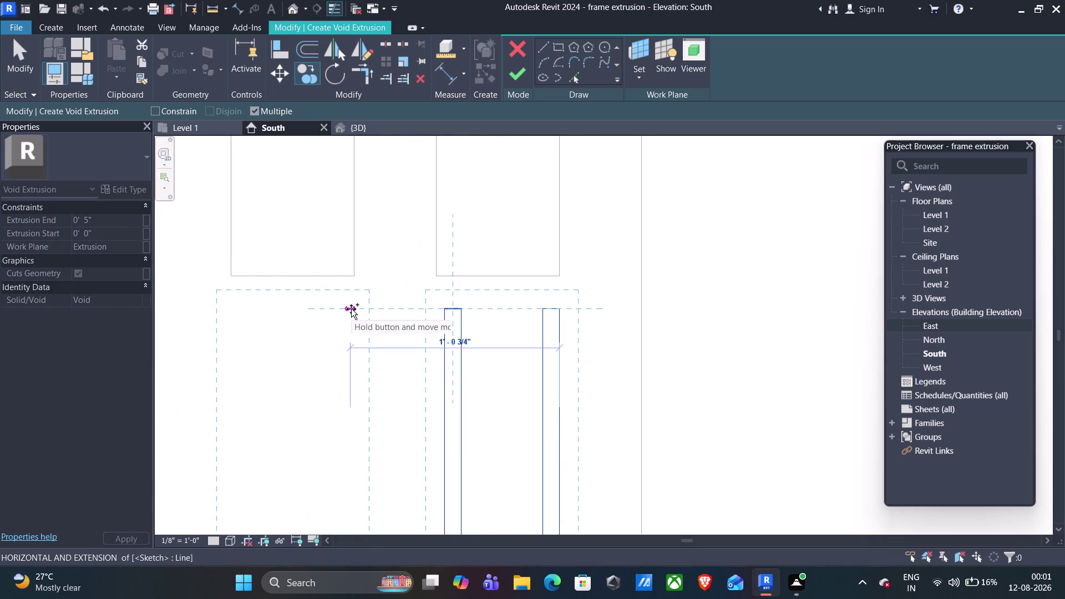
scroll(up, 3)
scroll(up, 3)
scroll(up, 3)
scroll(down, 3)
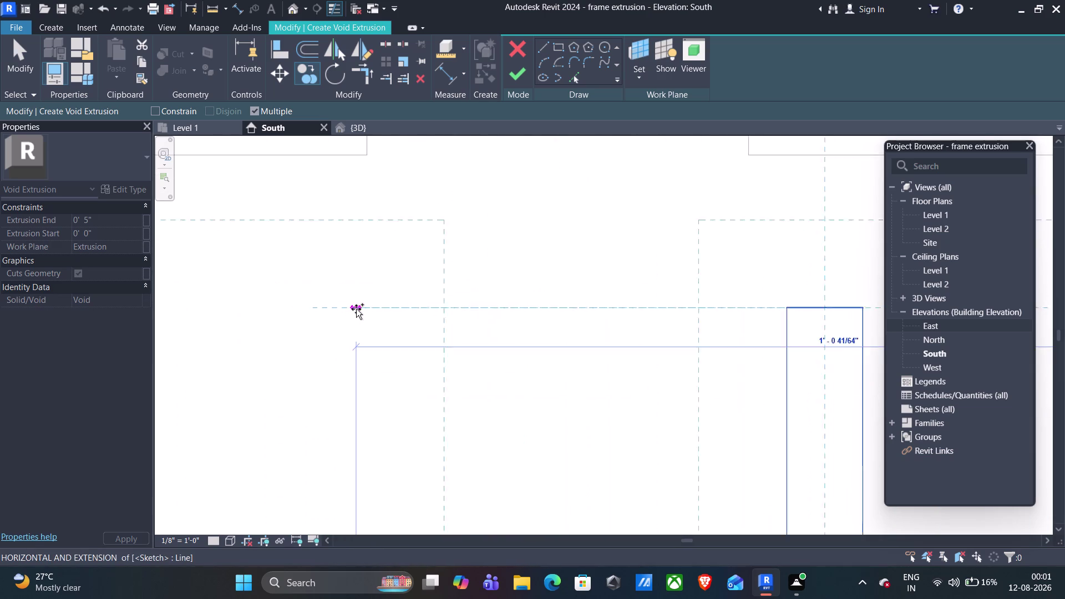
scroll(down, 3)
scroll(down, 3)
key(Escape)
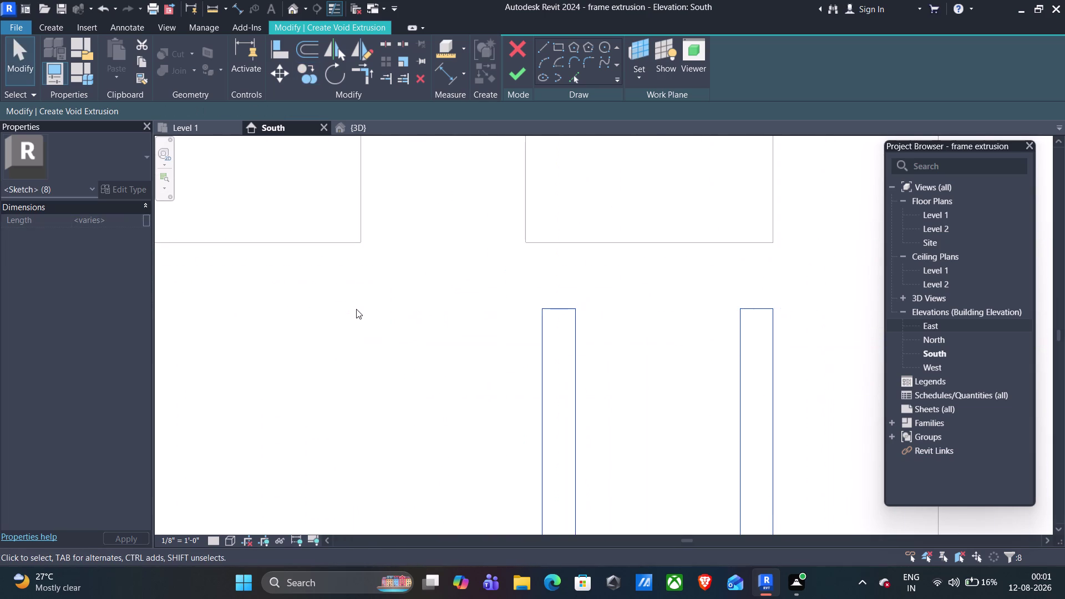
click(544, 48)
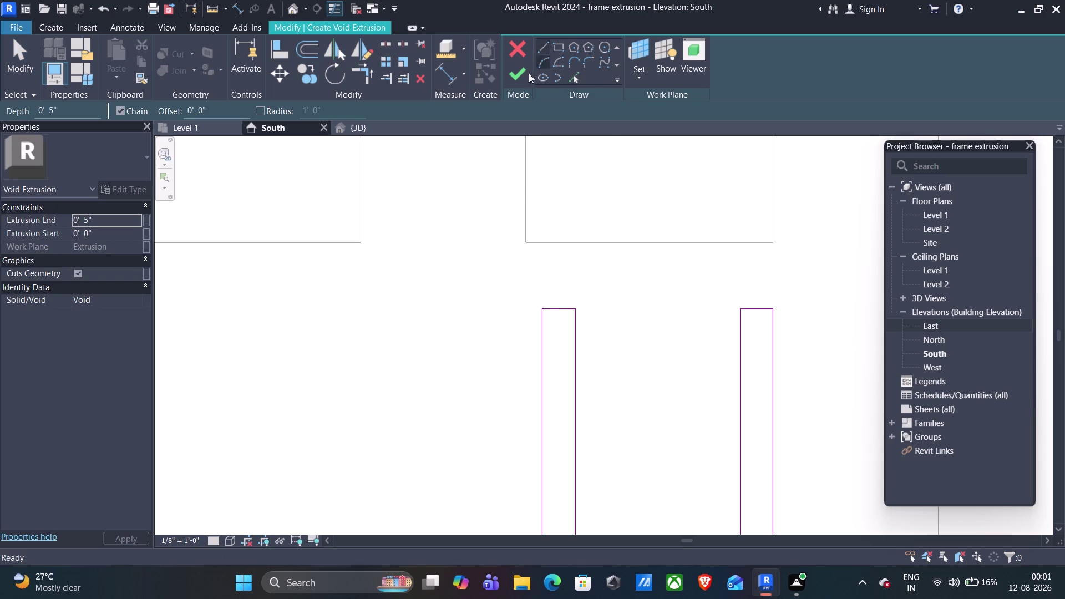
Draw a 2-inch vertical line down from the first panel's bottom corner.
click(360, 241)
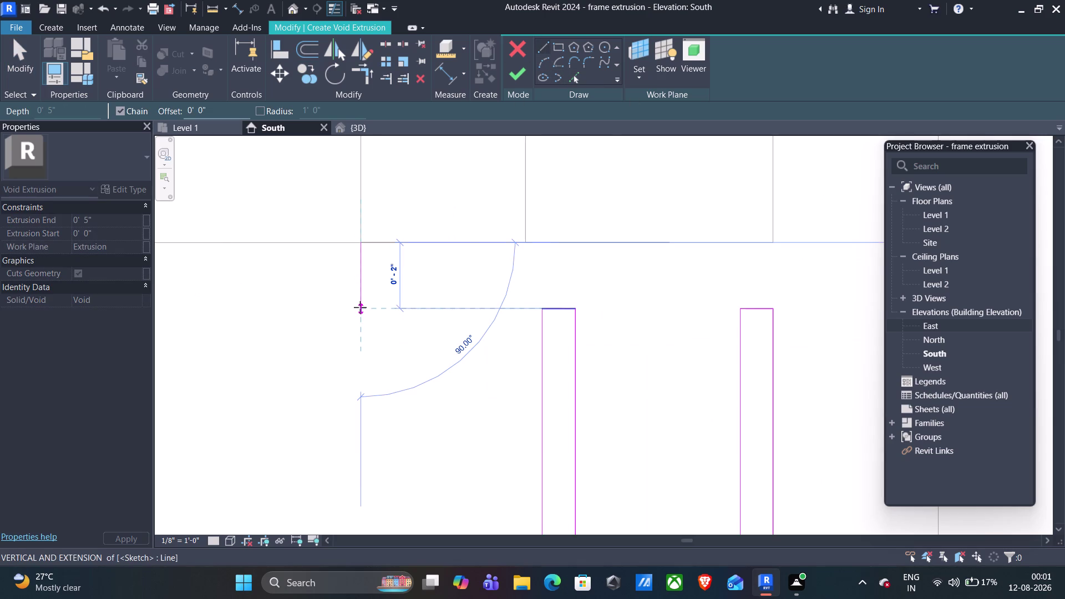
click(361, 308)
scroll(down, 3)
key(grave)
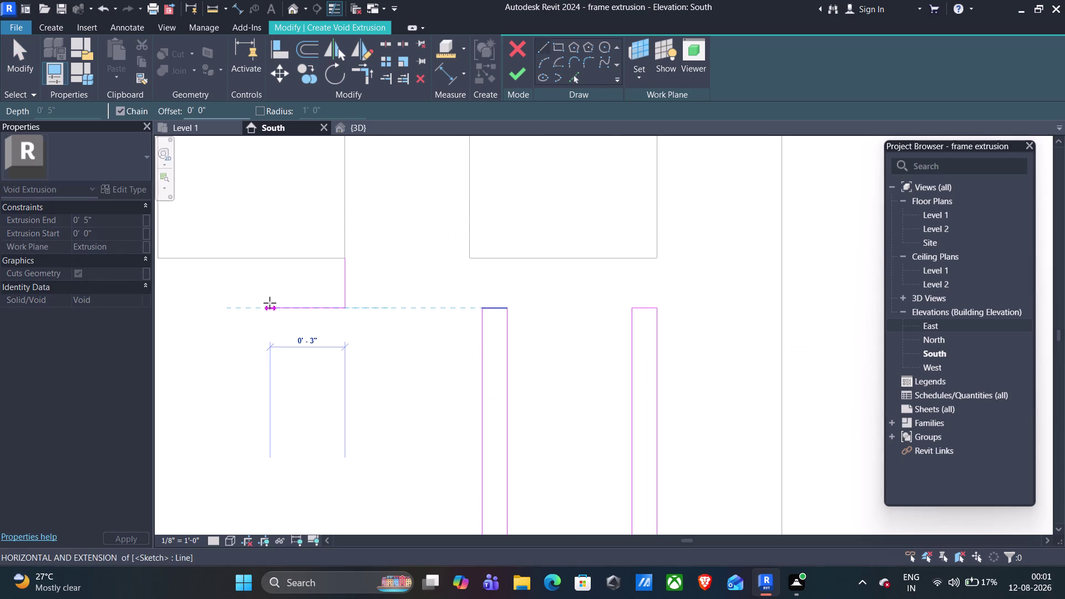
key(grave)
key(Escape)
middle_drag(238, 314, 296, 315)
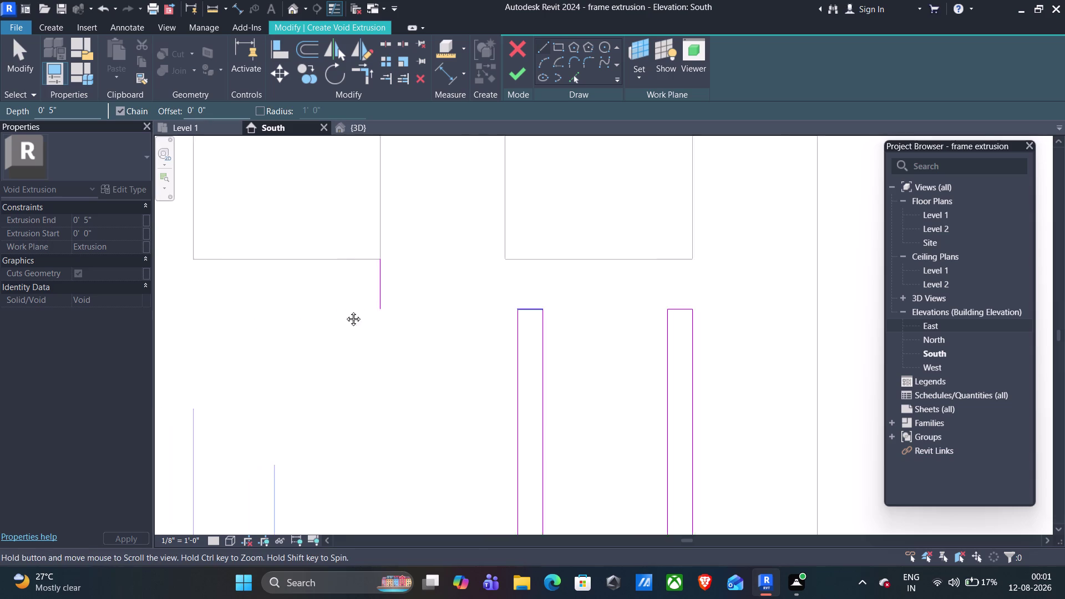
middle_drag(297, 315, 668, 267)
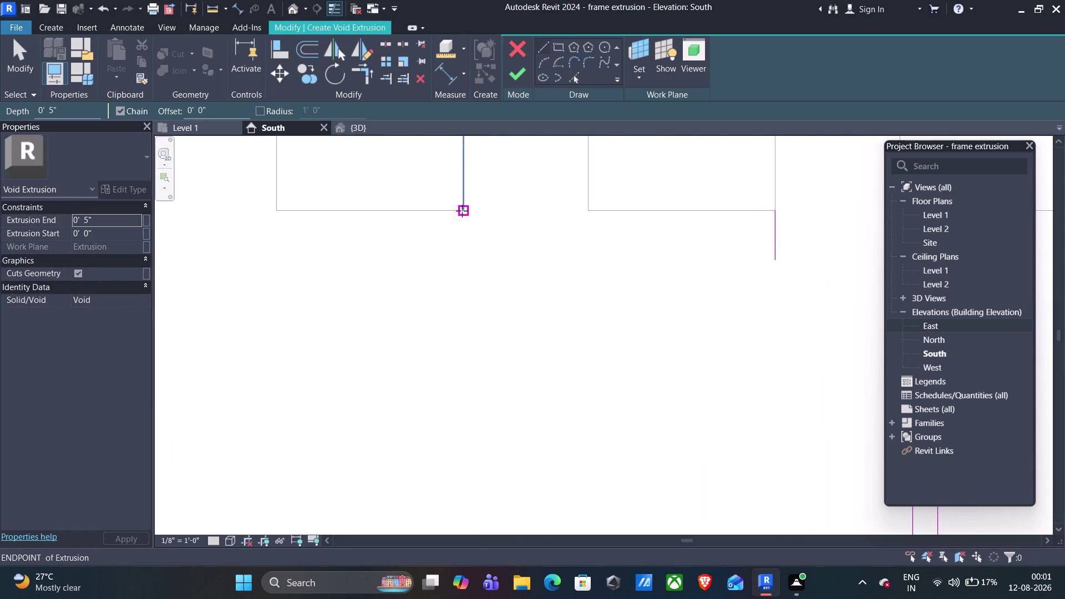
Add 2-inch drops at the next panel corners, plus a sloped edge between corners.
click(463, 209)
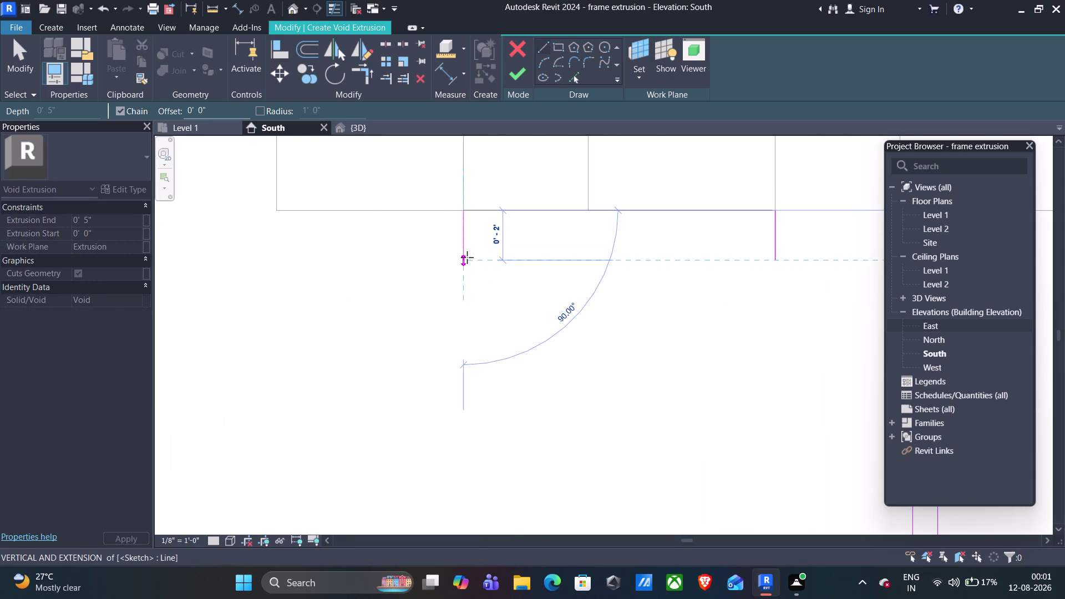
click(467, 257)
key(Escape)
scroll(down, 3)
middle_drag(292, 263, 401, 264)
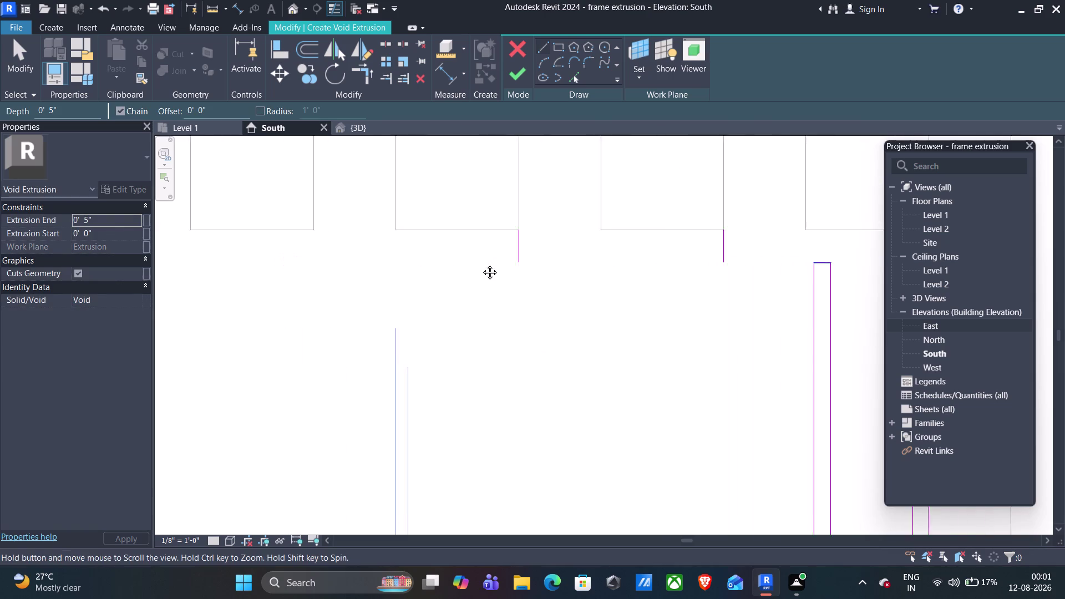
middle_drag(401, 264, 587, 260)
click(494, 227)
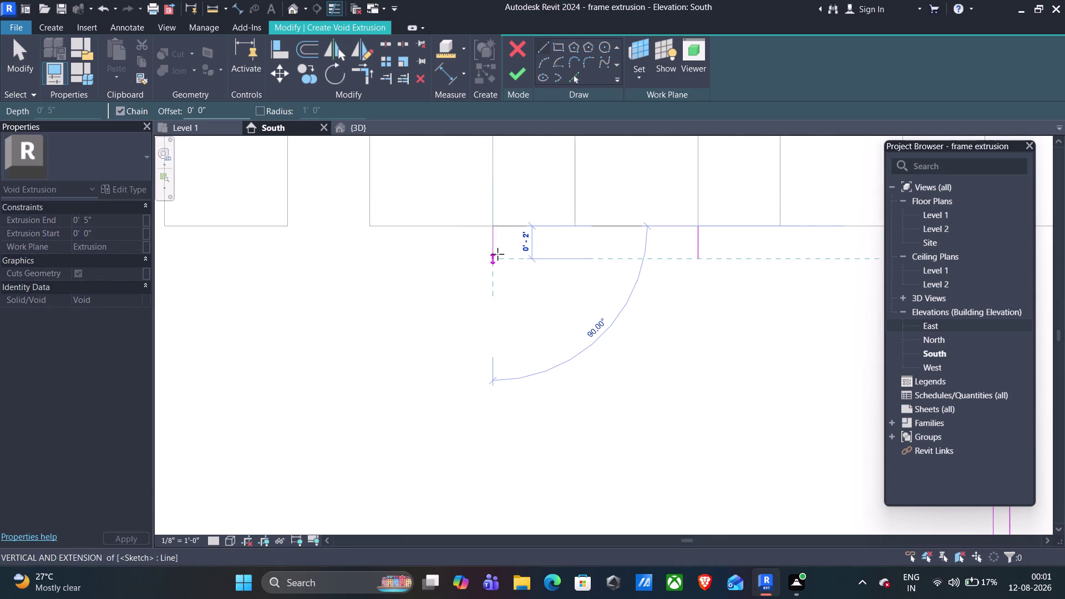
click(497, 255)
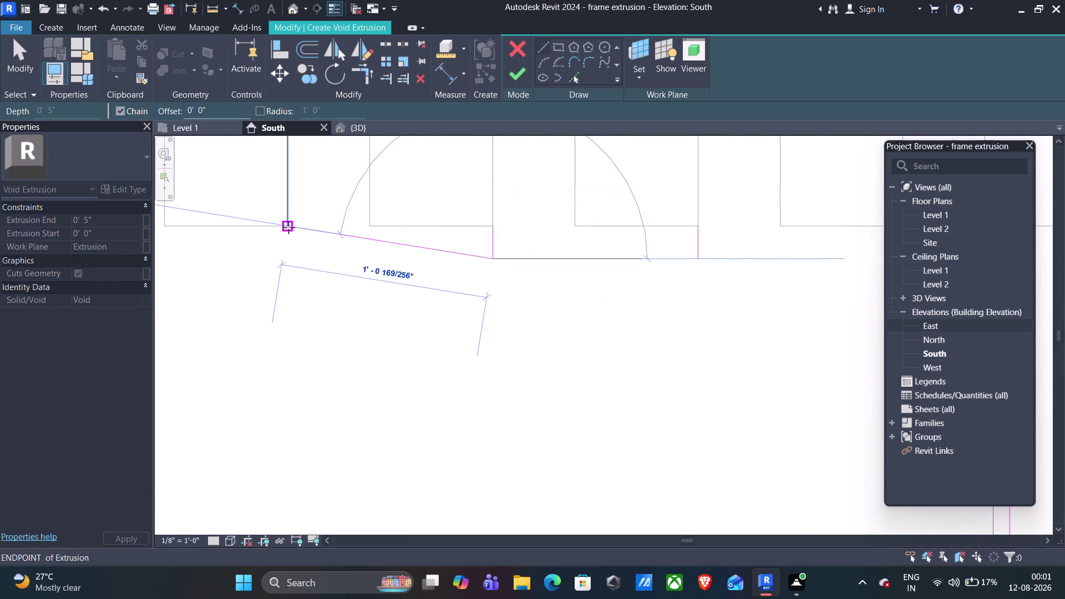
click(289, 227)
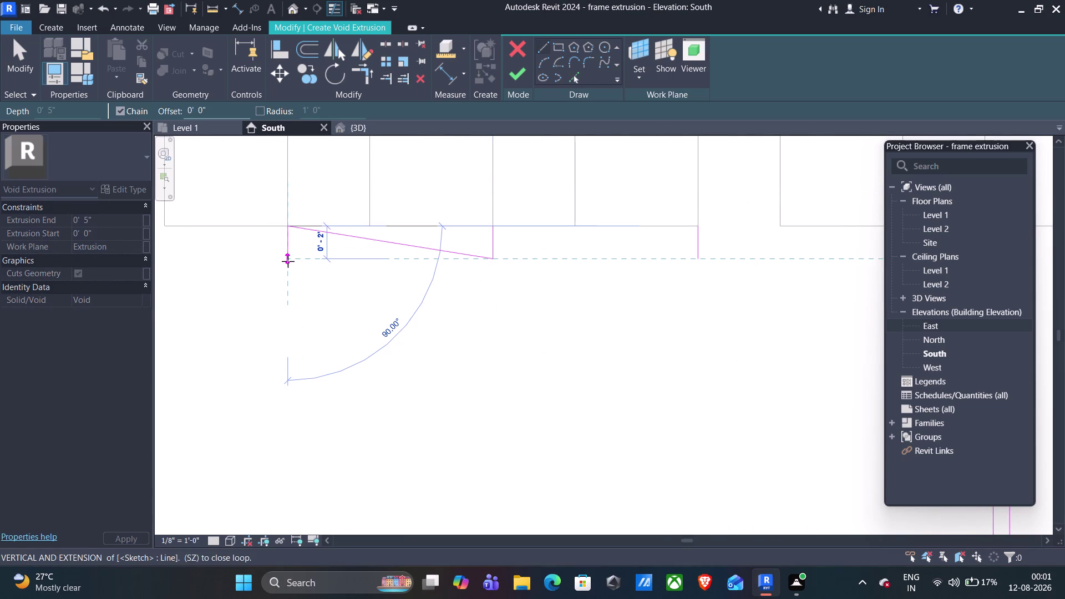
click(288, 262)
middle_drag(175, 276, 514, 289)
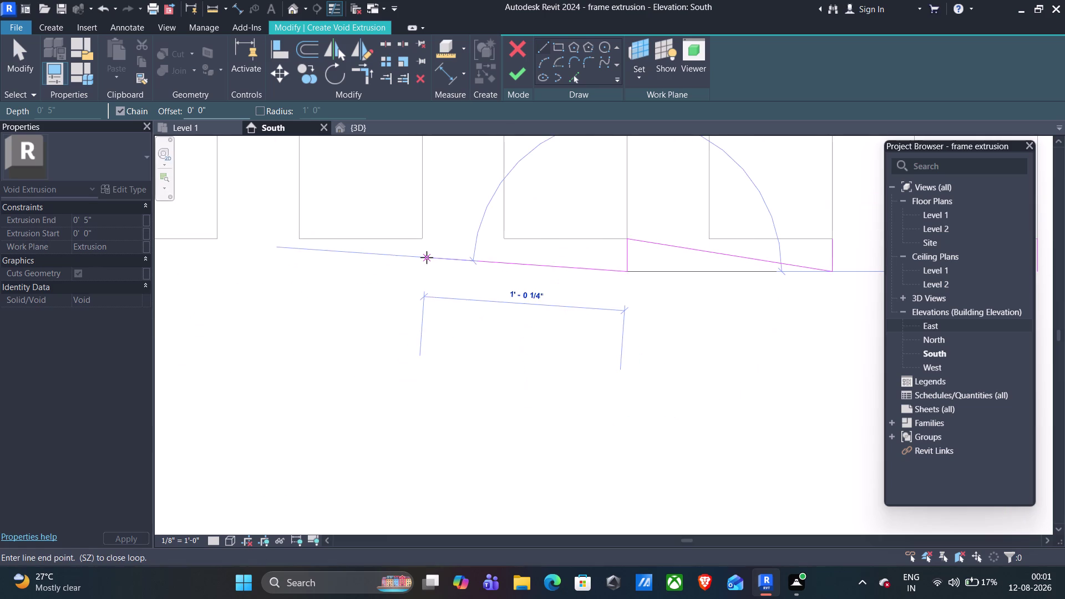
key(Escape)
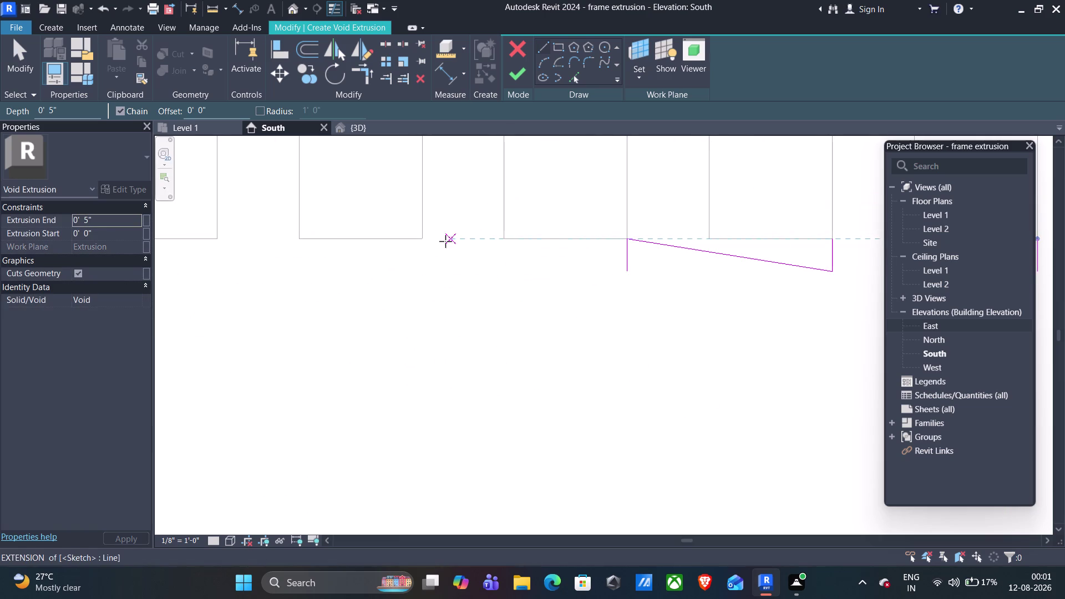
Draw three more 2-inch vertical lines beneath slot bottom corners.
click(424, 237)
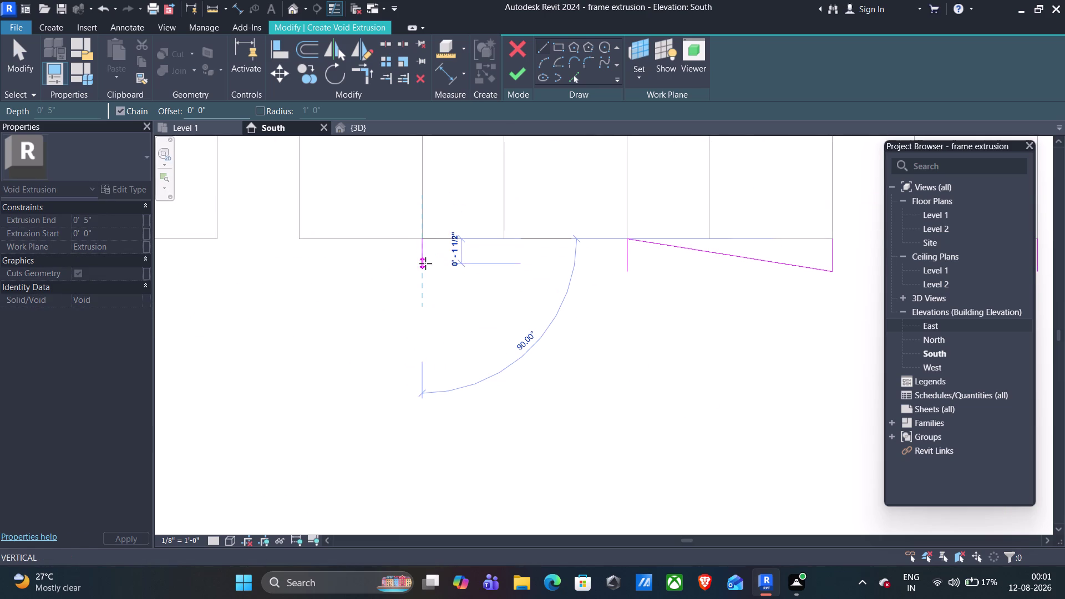
click(425, 269)
key(Escape)
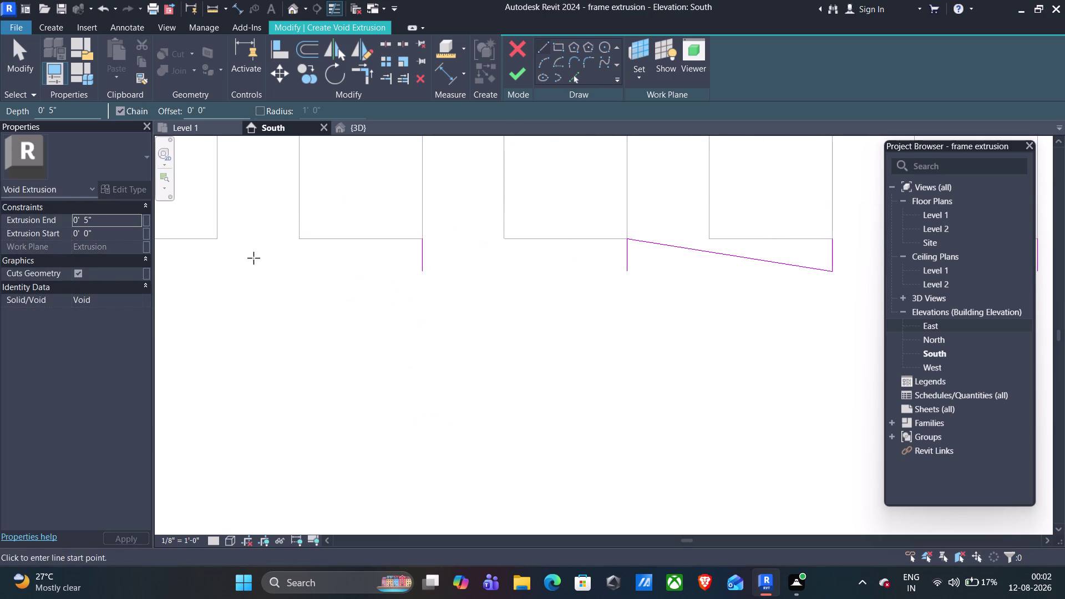
middle_drag(257, 258, 498, 269)
click(458, 249)
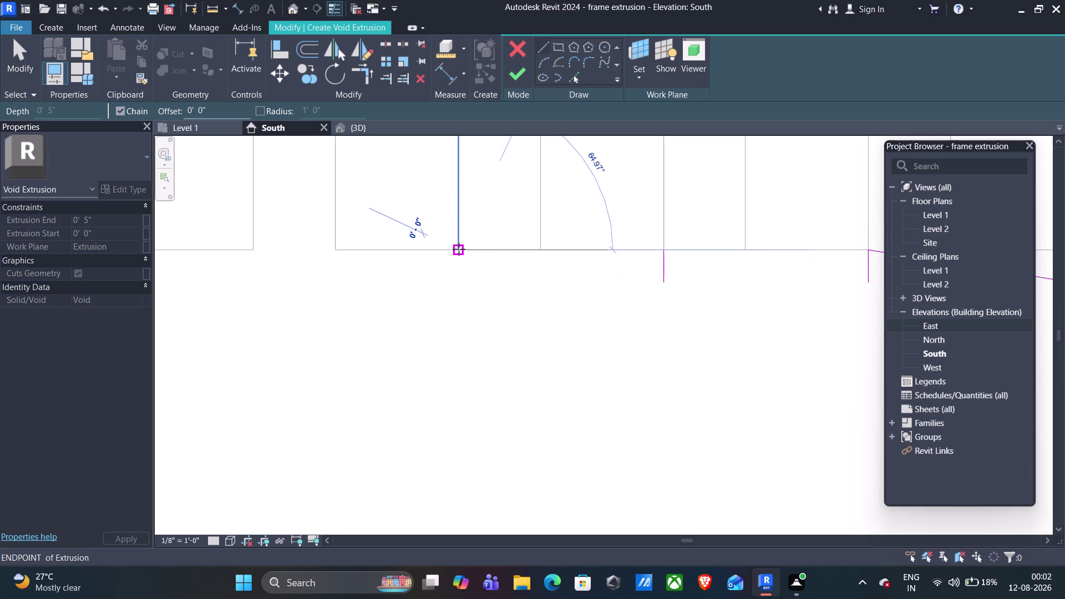
click(460, 282)
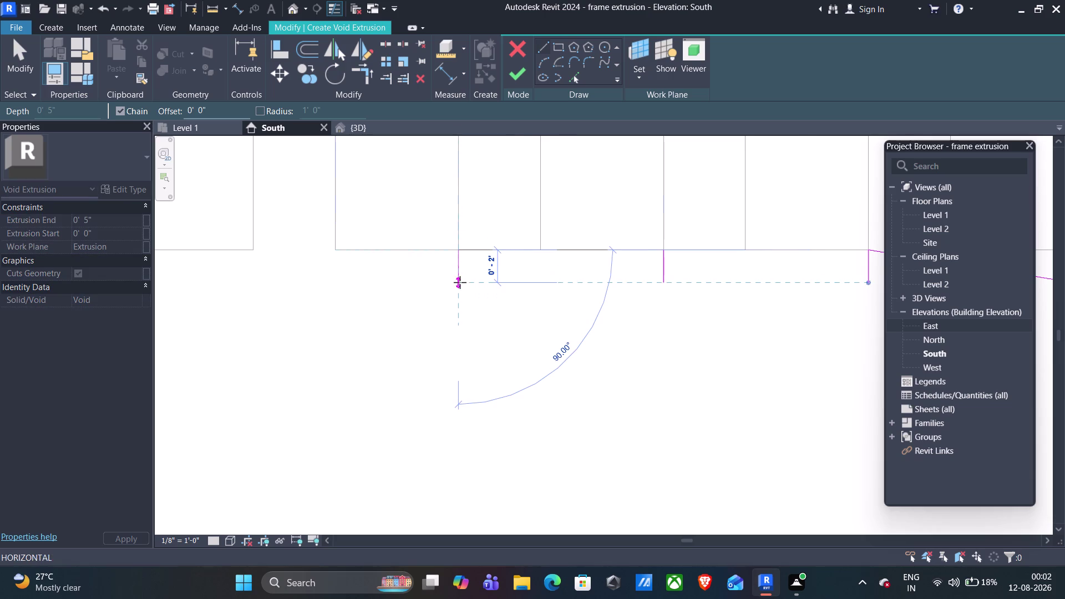
key(Escape)
click(253, 251)
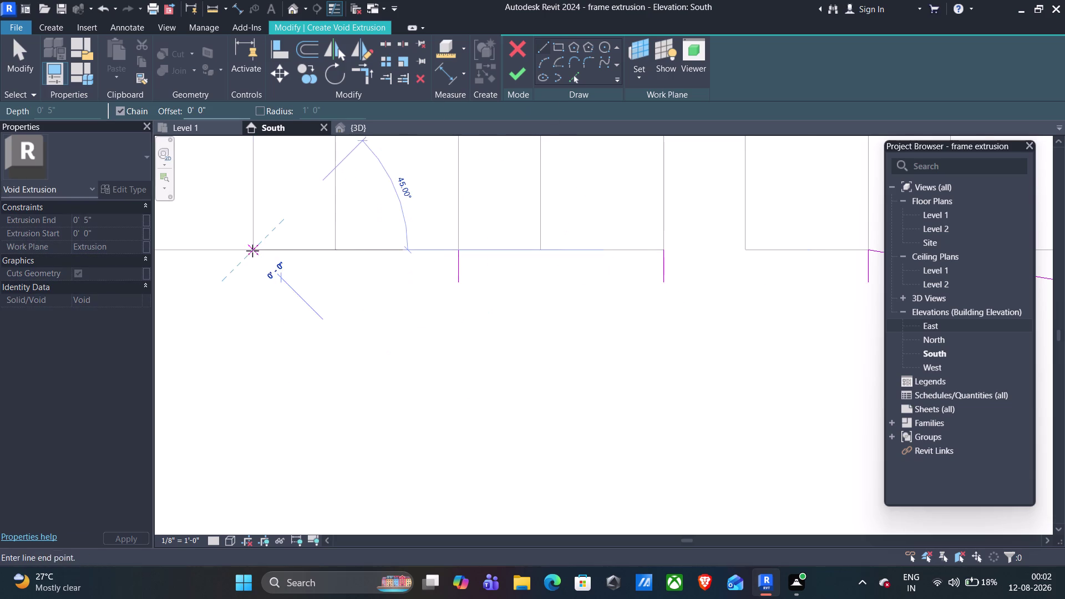
click(254, 280)
middle_drag(217, 282, 218, 282)
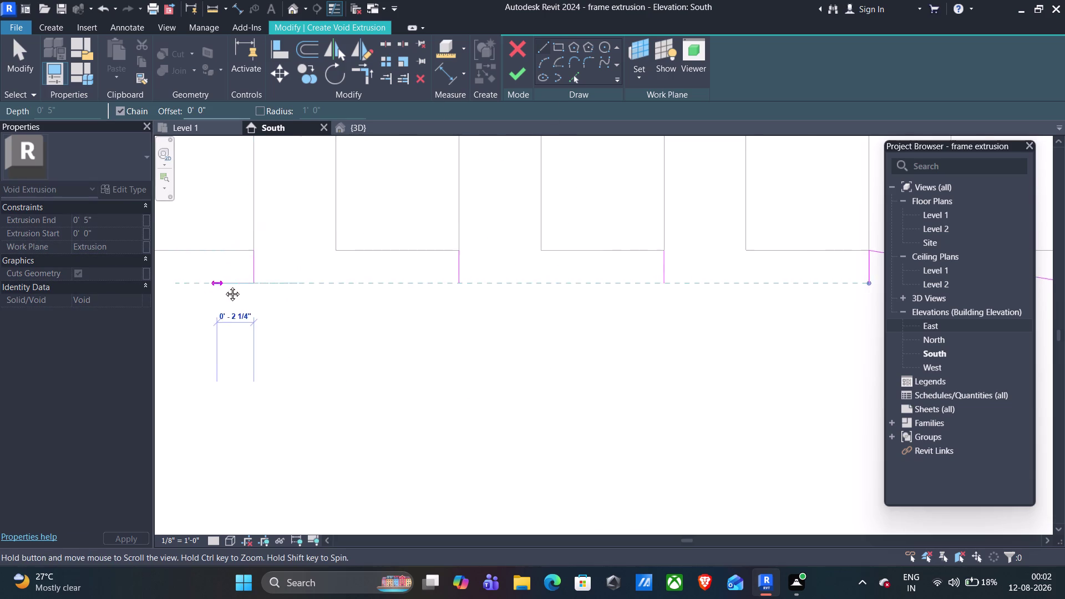
middle_drag(218, 283, 526, 259)
key(Escape)
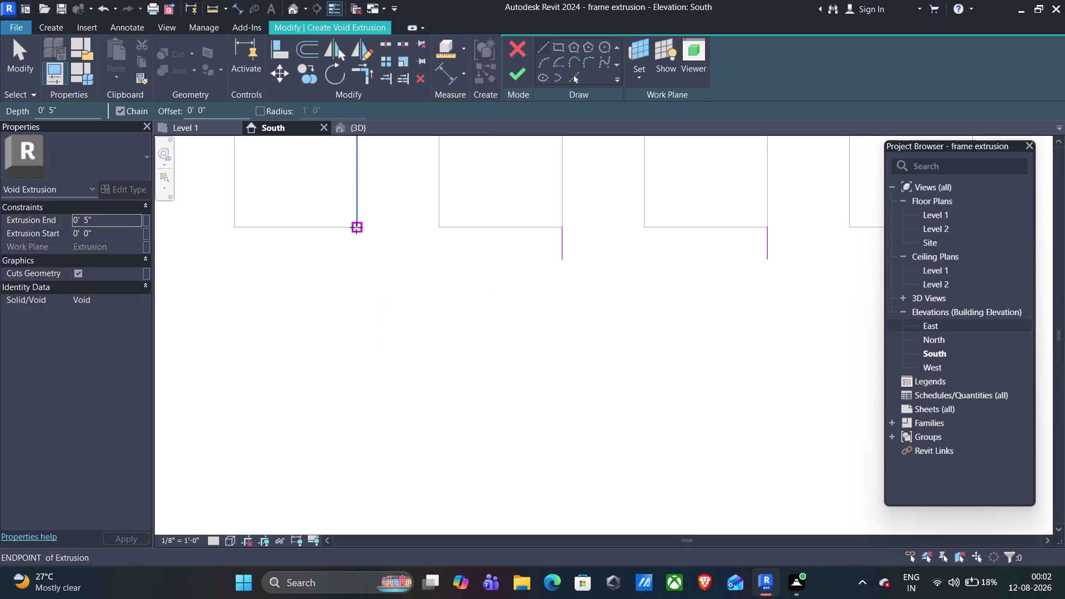
Add a final 2-inch line under the last slot, then view the whole slot row.
click(356, 228)
click(359, 257)
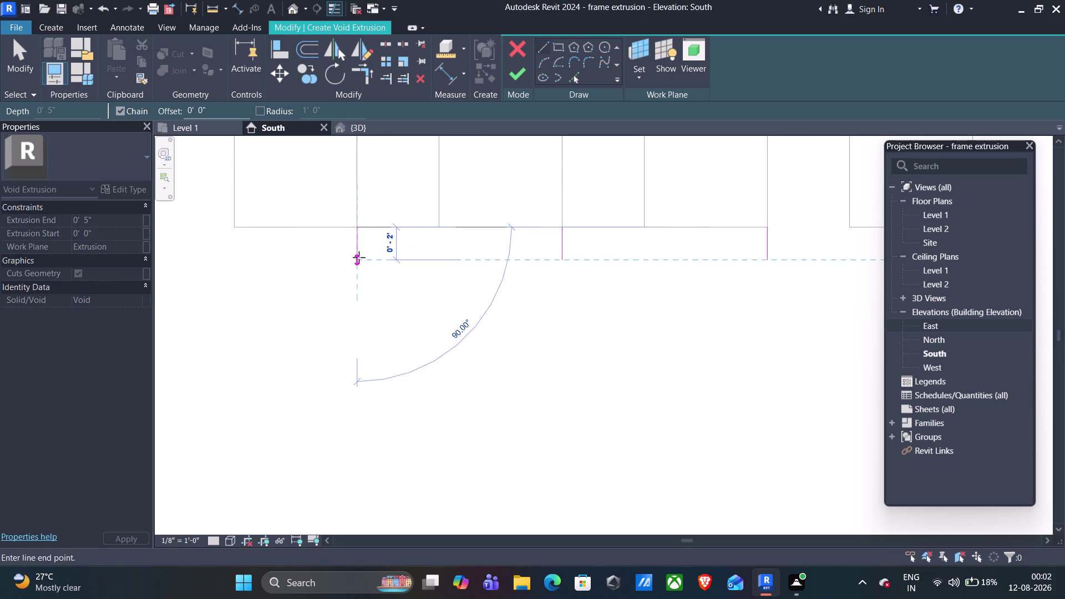
middle_drag(335, 309, 568, 287)
key(Escape)
scroll(down, 3)
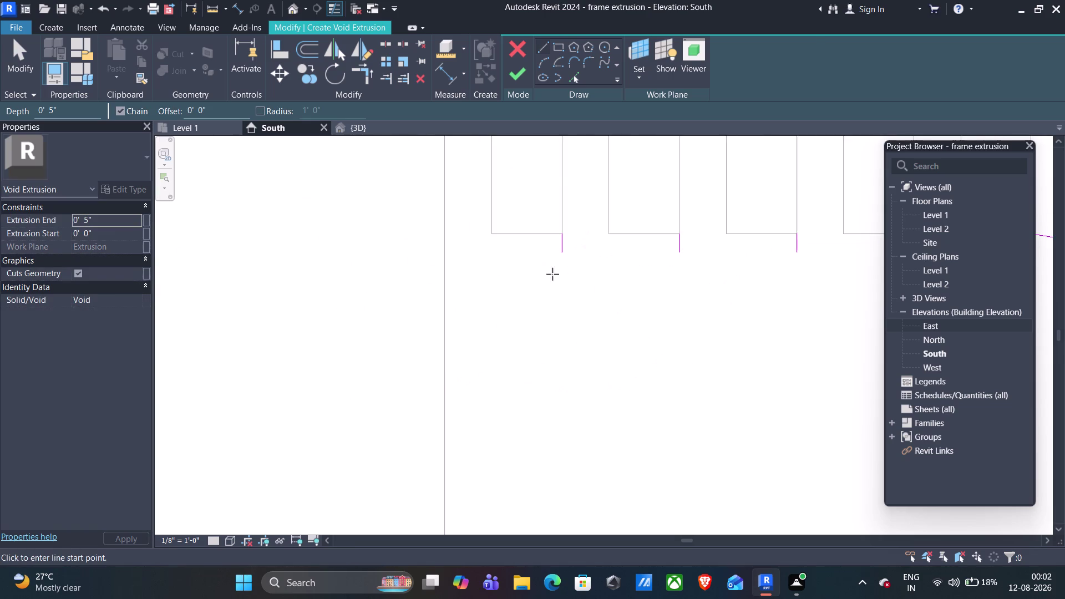
scroll(down, 3)
scroll(down, 3)
middle_drag(810, 315, 670, 348)
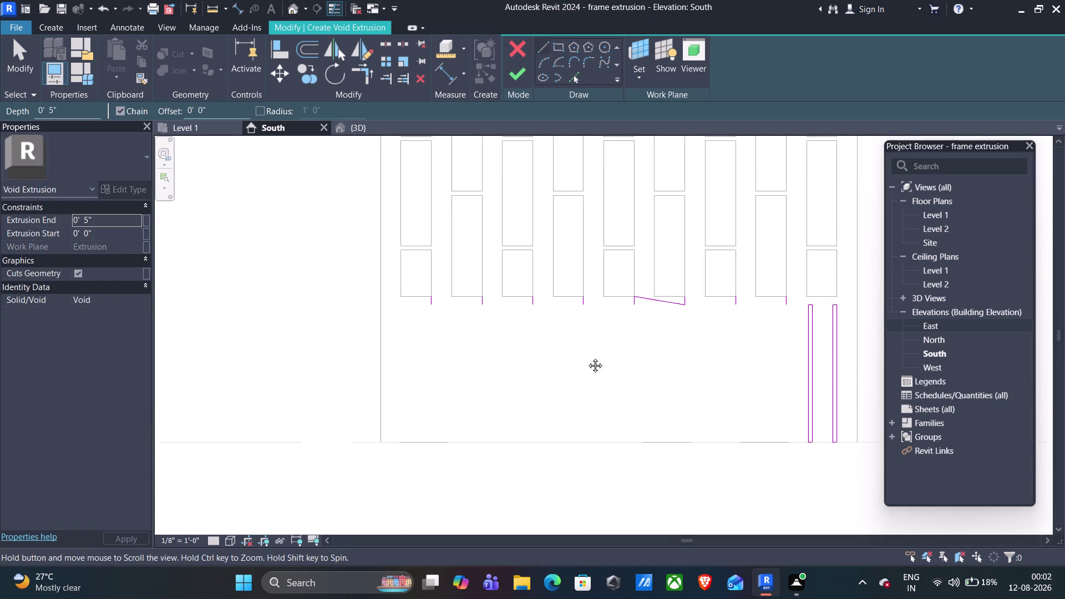
middle_drag(670, 348, 477, 360)
key(Escape)
Select the two tall slot outlines and copy them from their corner to the next slot.
drag(662, 311, 617, 472)
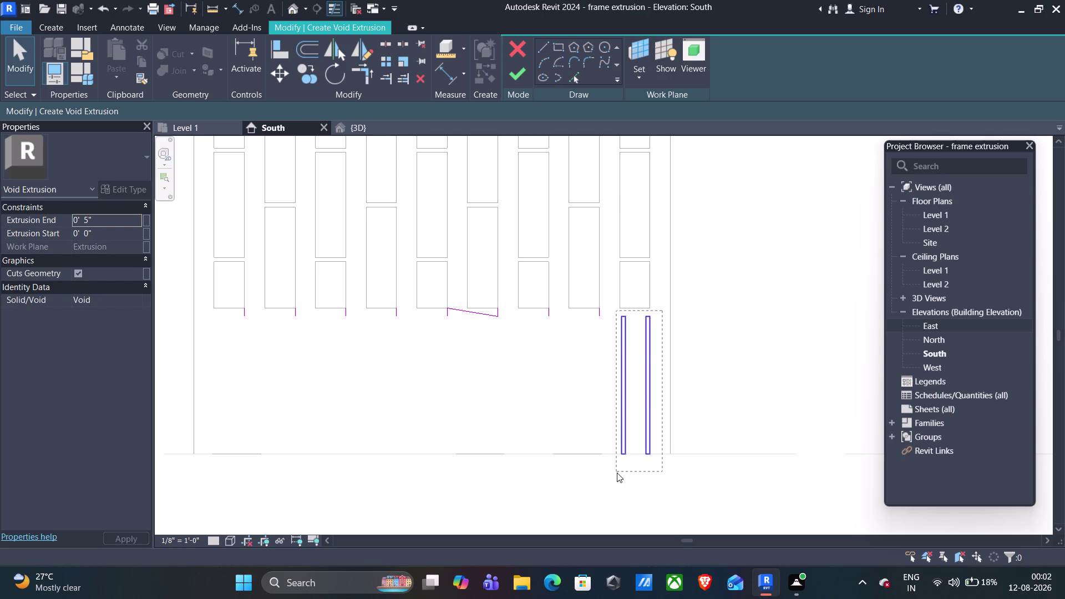
drag(617, 473, 617, 473)
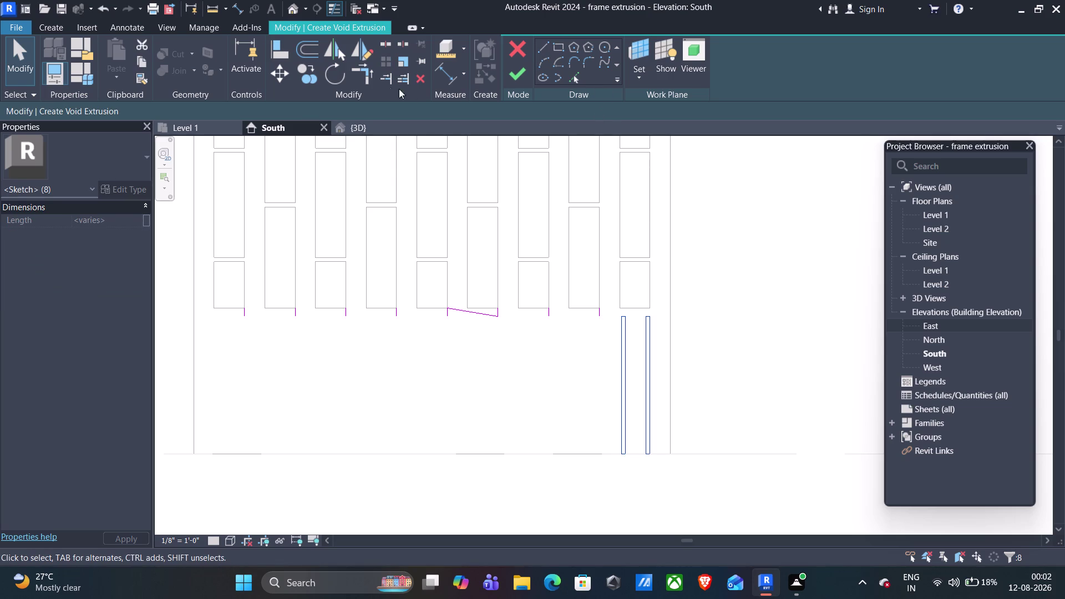
click(305, 76)
scroll(up, 3)
scroll(up, 3)
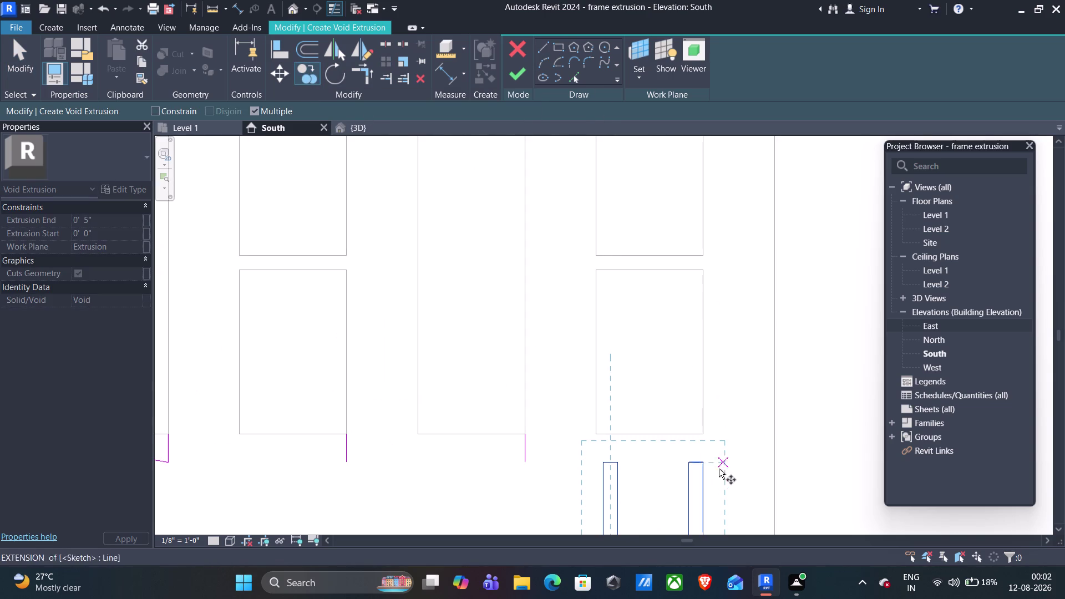
click(702, 461)
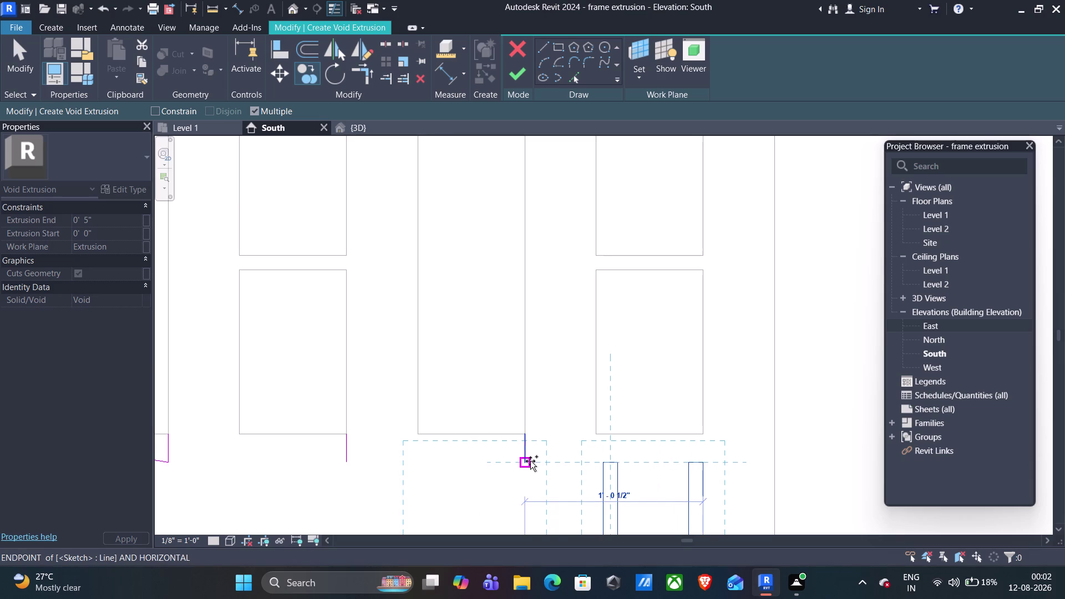
click(525, 462)
Place further copies of the slot pair at each remaining slot corner along the row.
scroll(down, 3)
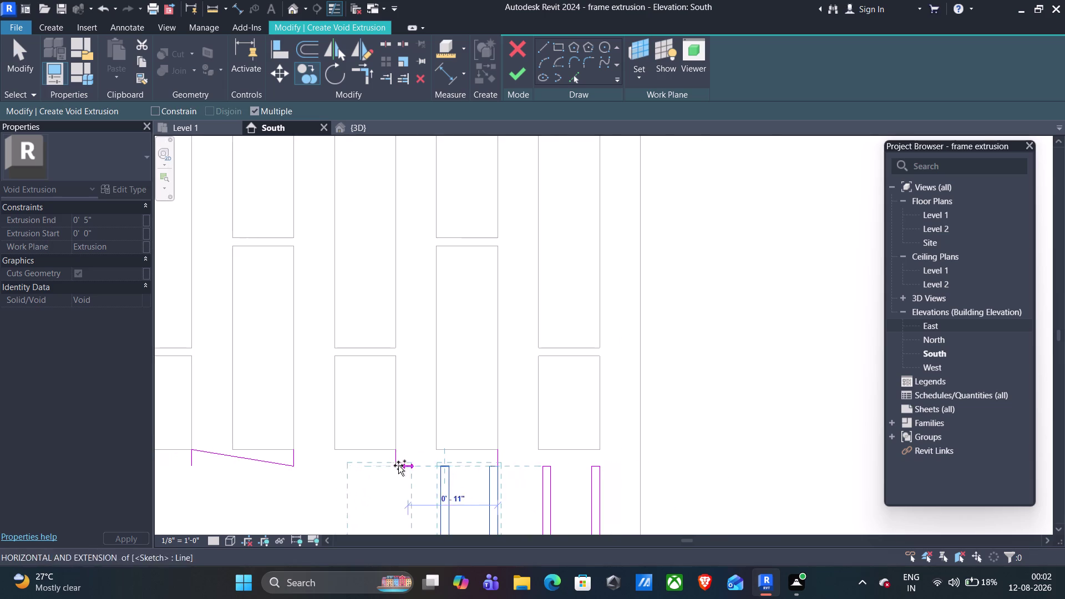
middle_drag(393, 471, 529, 337)
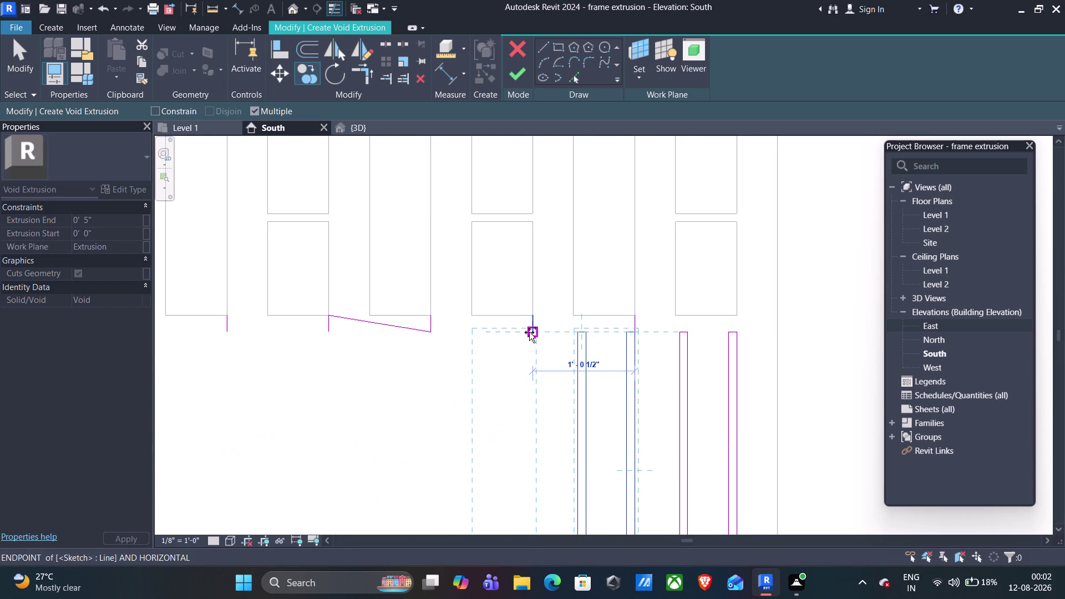
scroll(up, 3)
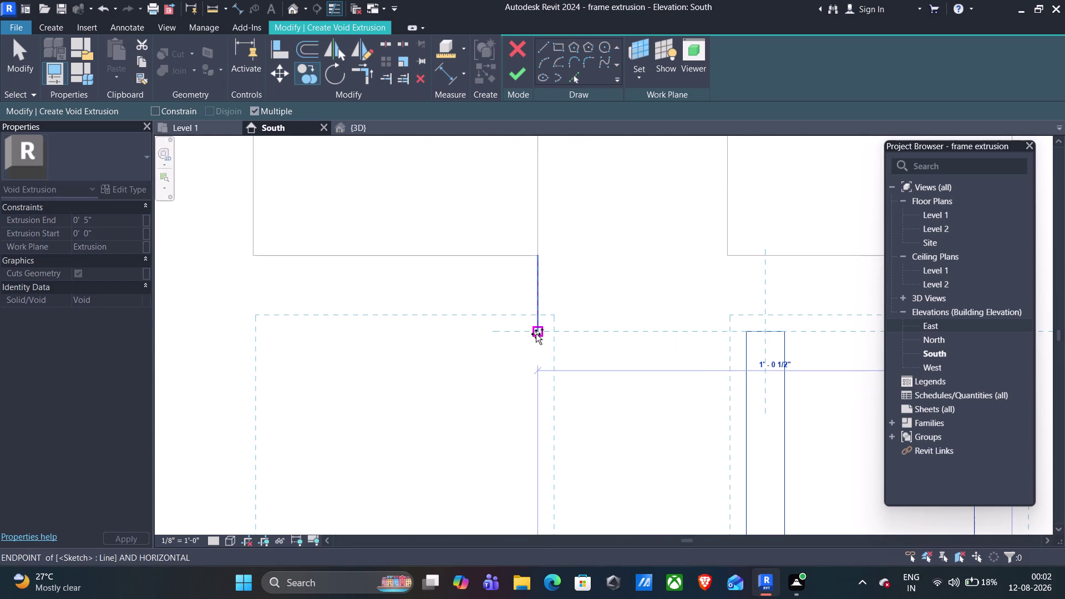
click(536, 334)
middle_drag(234, 338, 476, 337)
middle_click(476, 337)
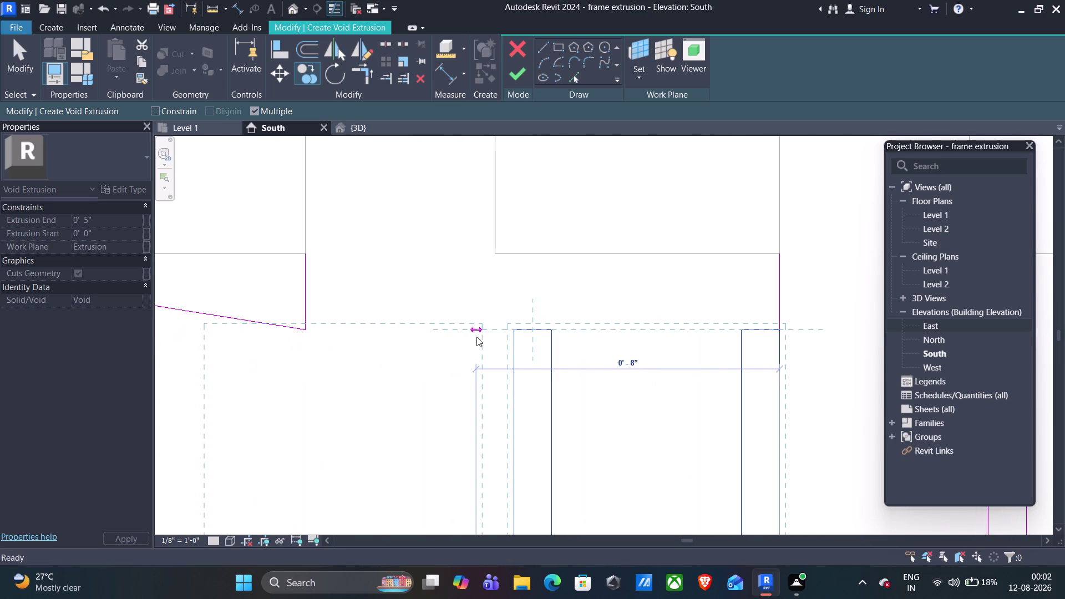
click(304, 330)
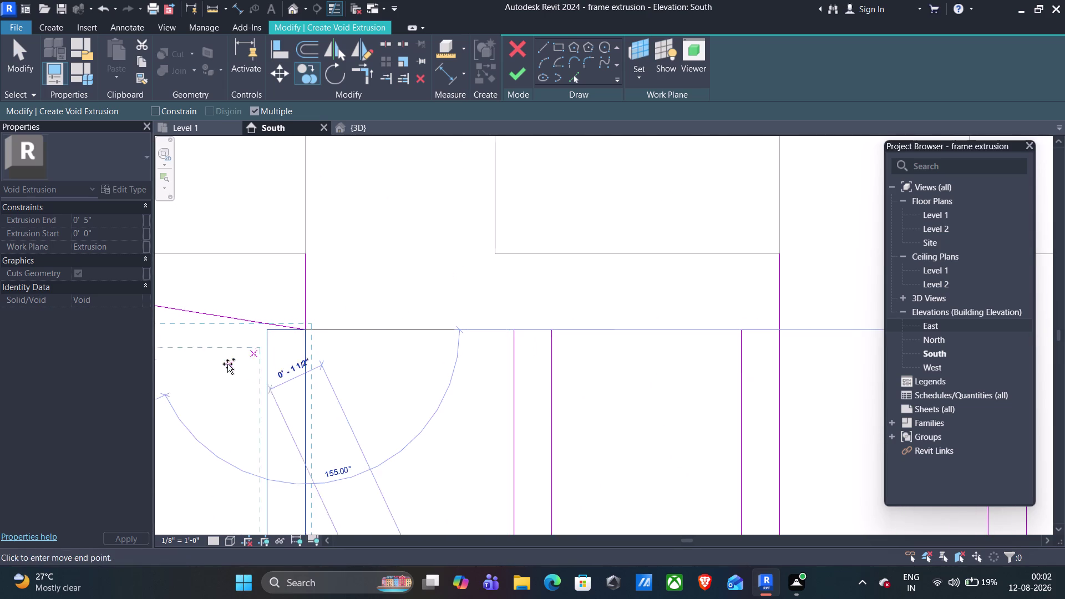
middle_drag(193, 370, 845, 337)
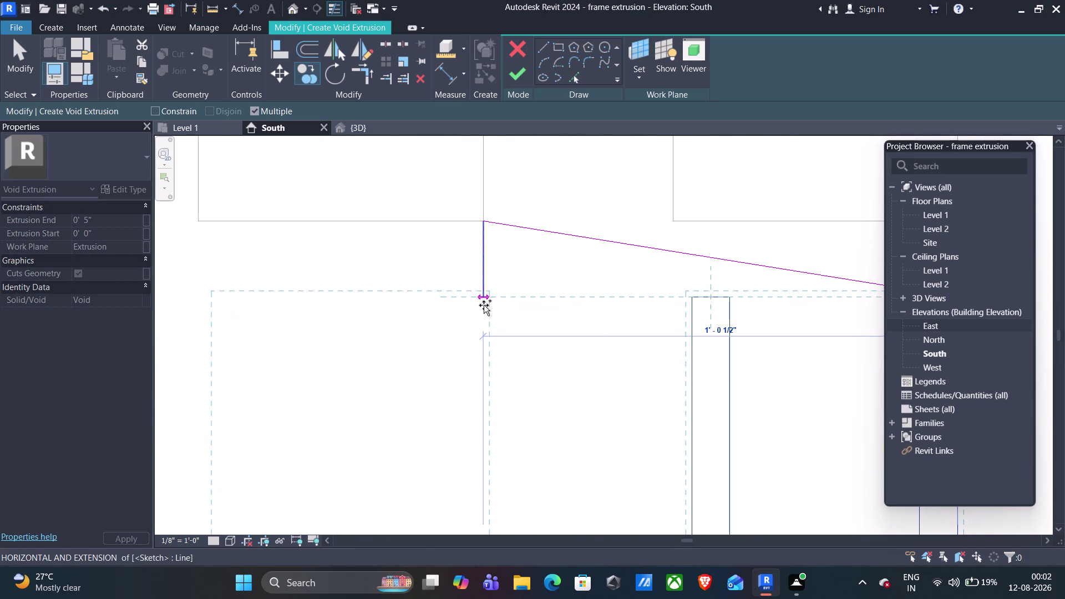
click(482, 300)
middle_drag(320, 317, 825, 286)
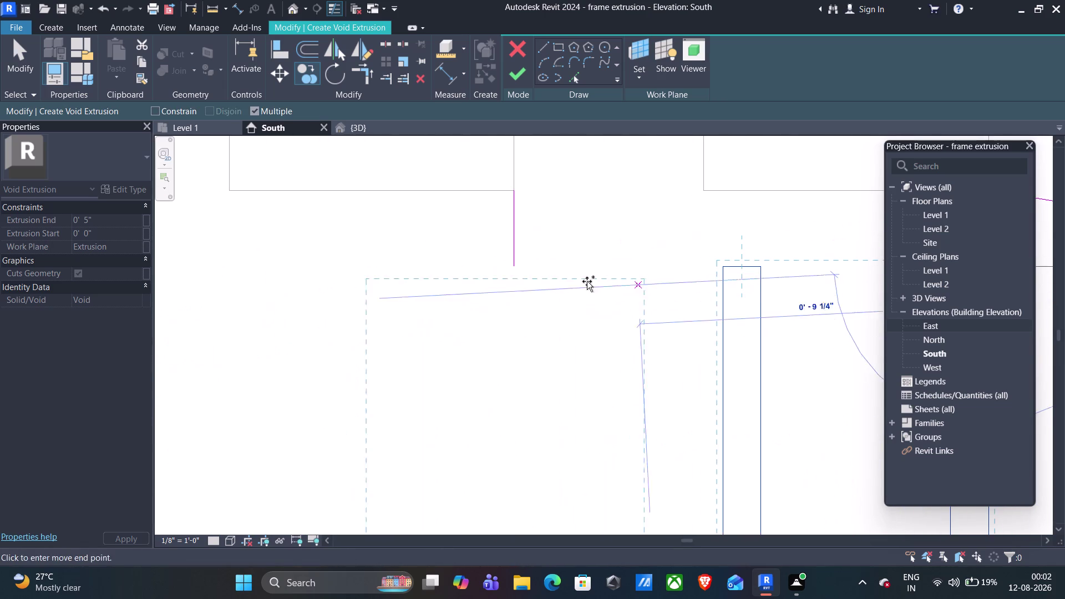
click(513, 270)
middle_drag(198, 269, 717, 253)
click(558, 247)
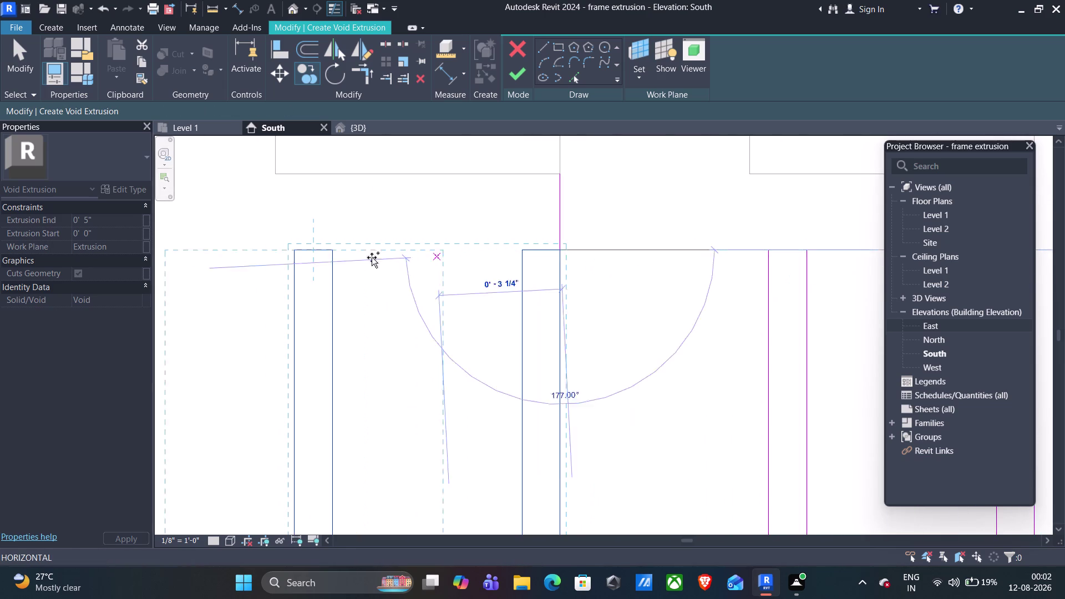
middle_drag(256, 258, 647, 286)
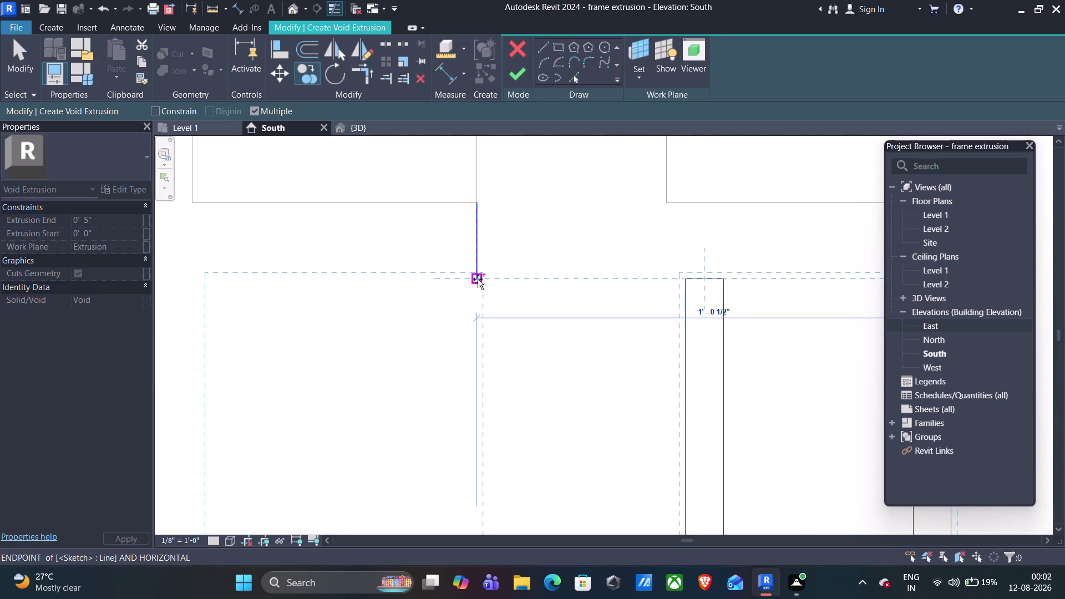
click(477, 279)
middle_drag(332, 276, 754, 288)
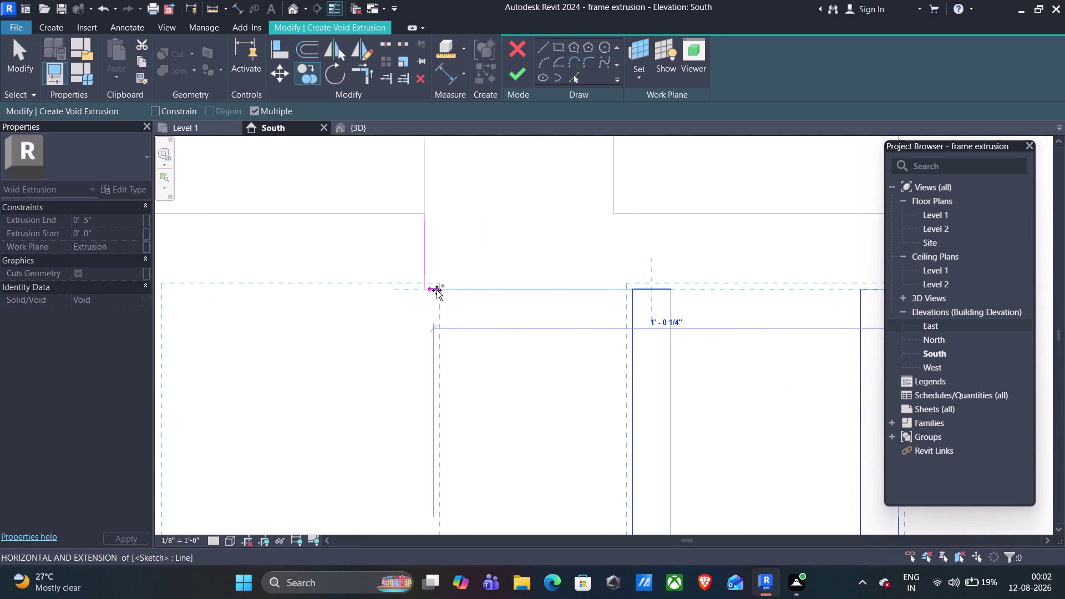
click(424, 285)
End the copying and select three short two-inch connecting sketch lines.
middle_drag(432, 283, 821, 269)
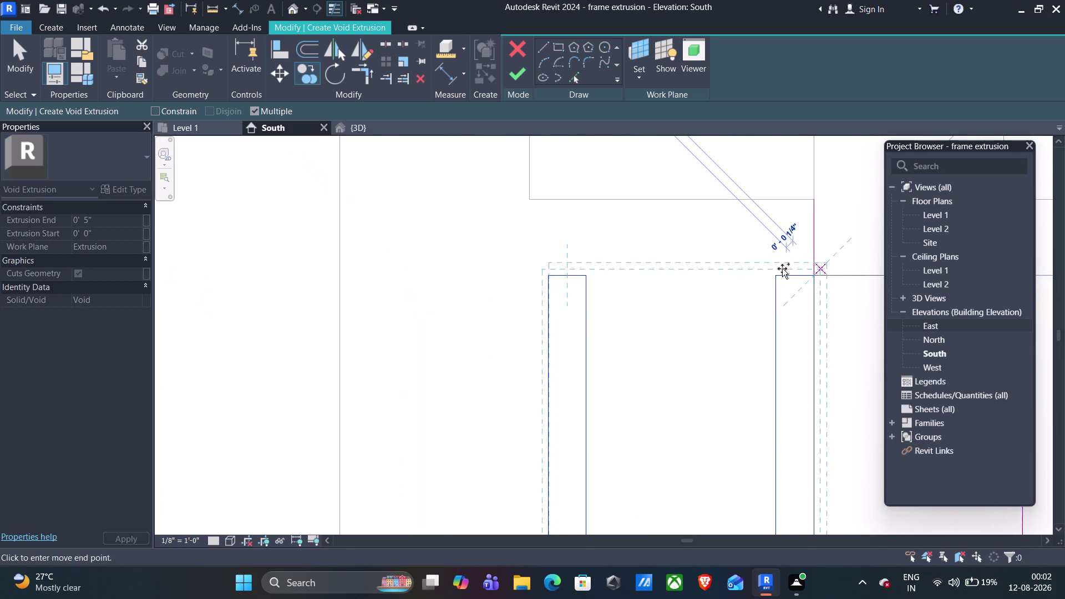
key(Escape)
scroll(down, 3)
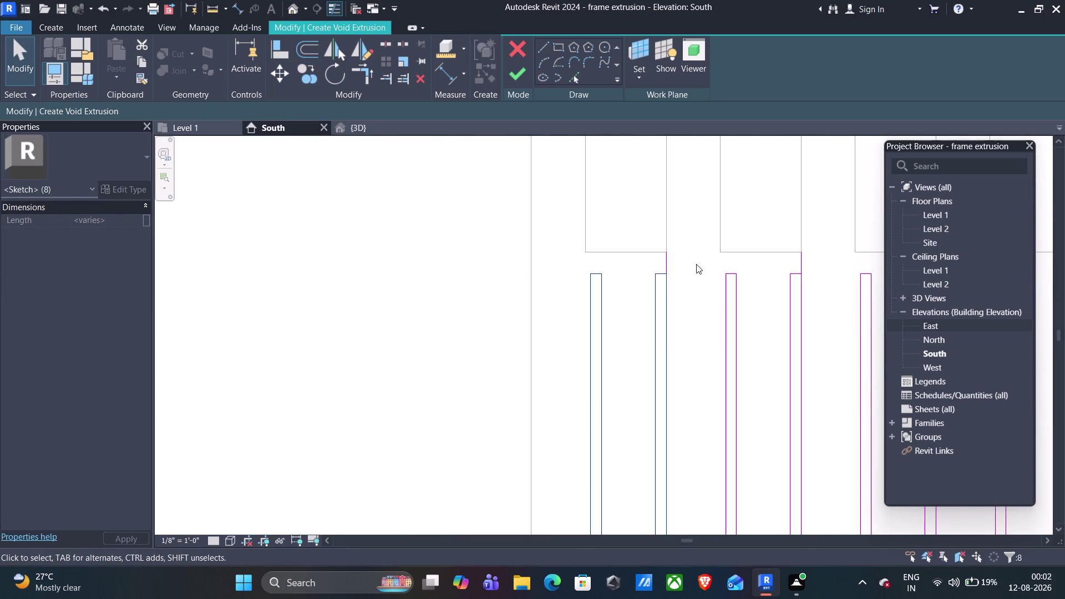
scroll(up, 3)
key(Escape)
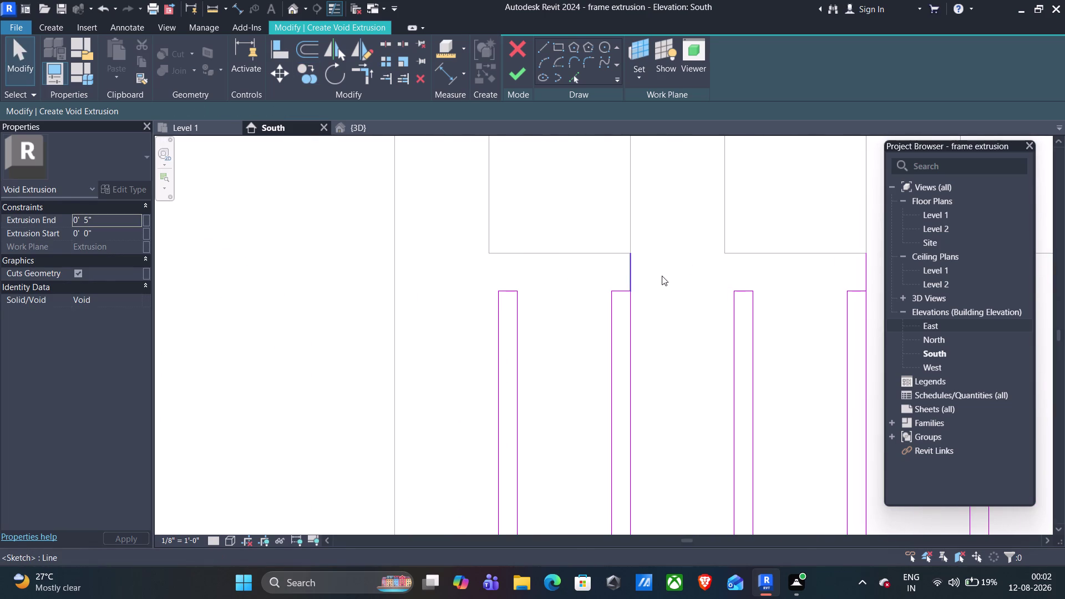
click(628, 272)
scroll(down, 3)
scroll(down, 3)
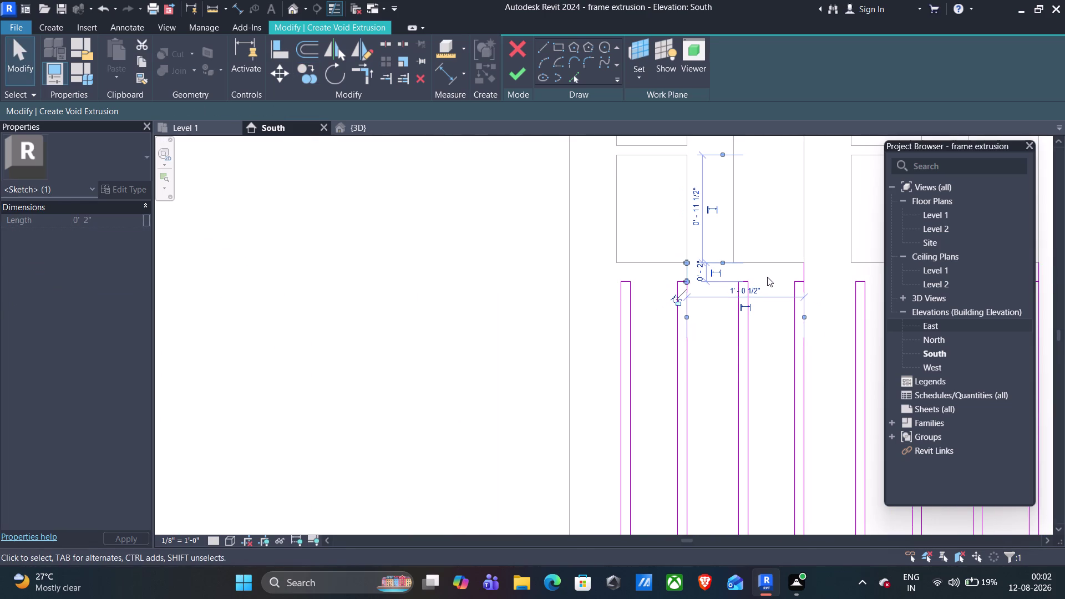
middle_drag(770, 280, 623, 322)
scroll(up, 3)
scroll(up, 3)
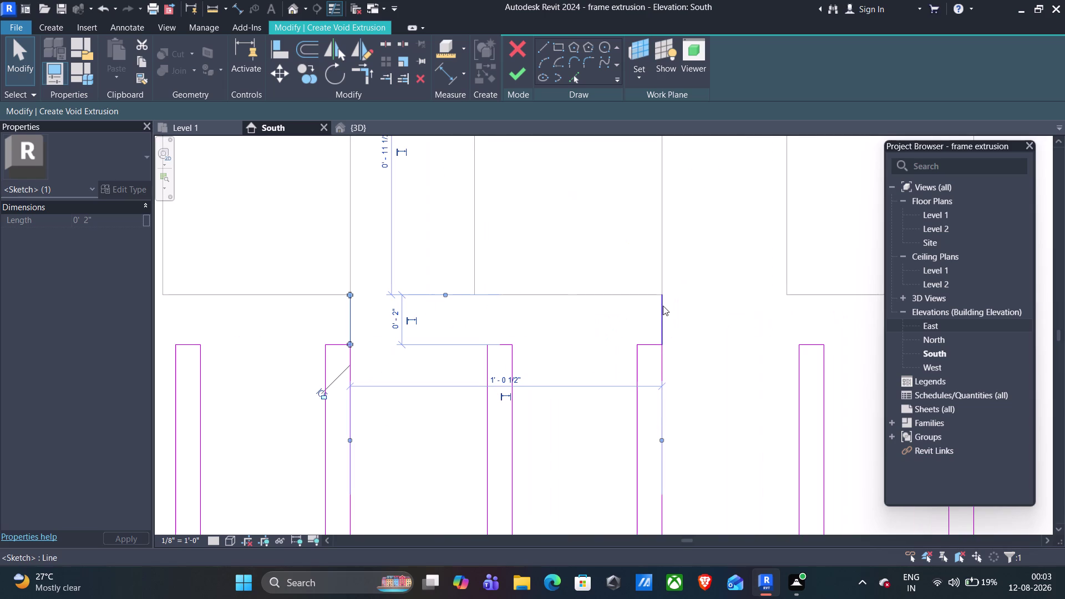
click(659, 316)
middle_drag(718, 316, 454, 325)
middle_drag(725, 318, 355, 325)
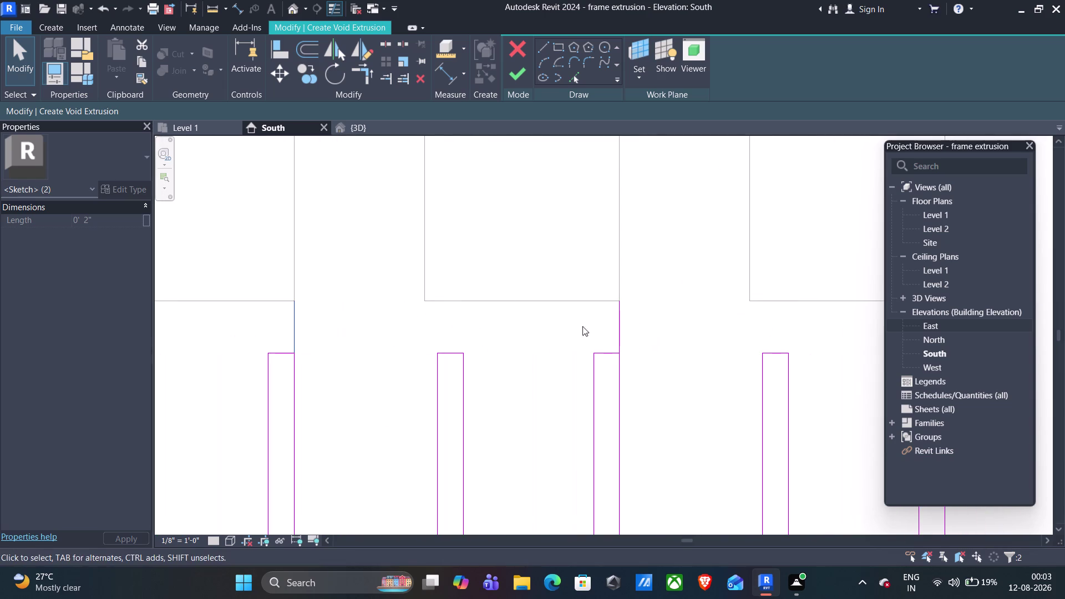
click(618, 322)
Add the remaining stray connecting lines to the selection and delete them all.
middle_drag(674, 320, 265, 329)
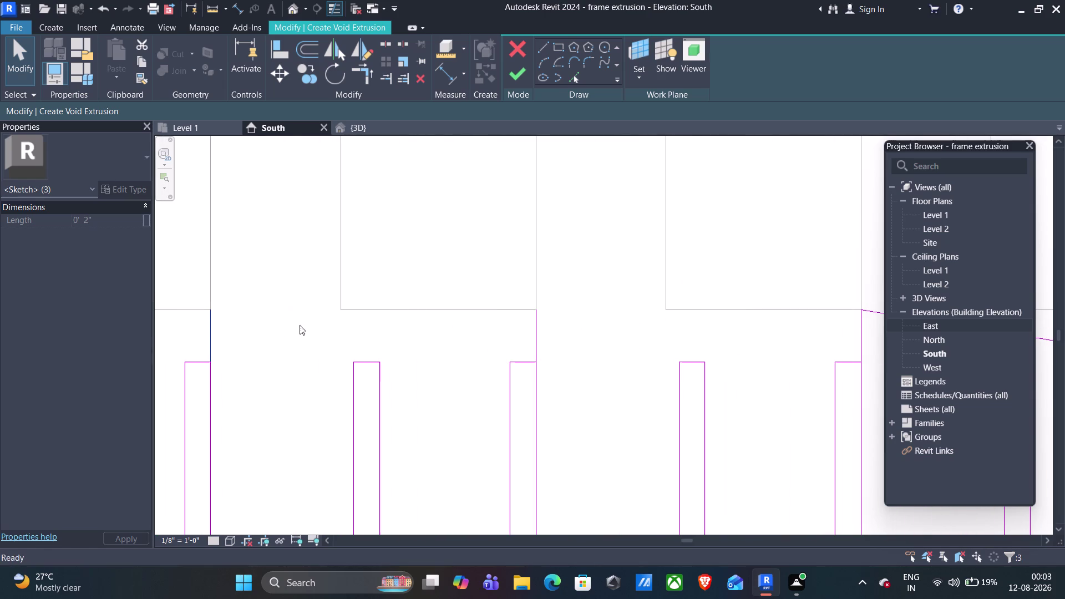
click(534, 336)
middle_drag(627, 330, 219, 320)
scroll(up, 3)
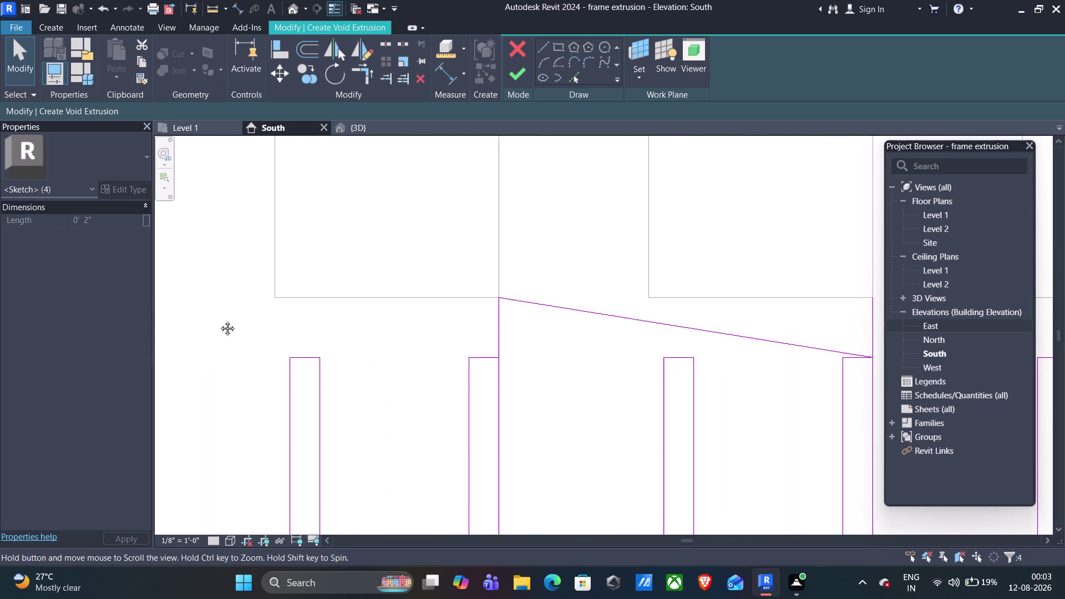
middle_drag(219, 320, 219, 319)
click(488, 327)
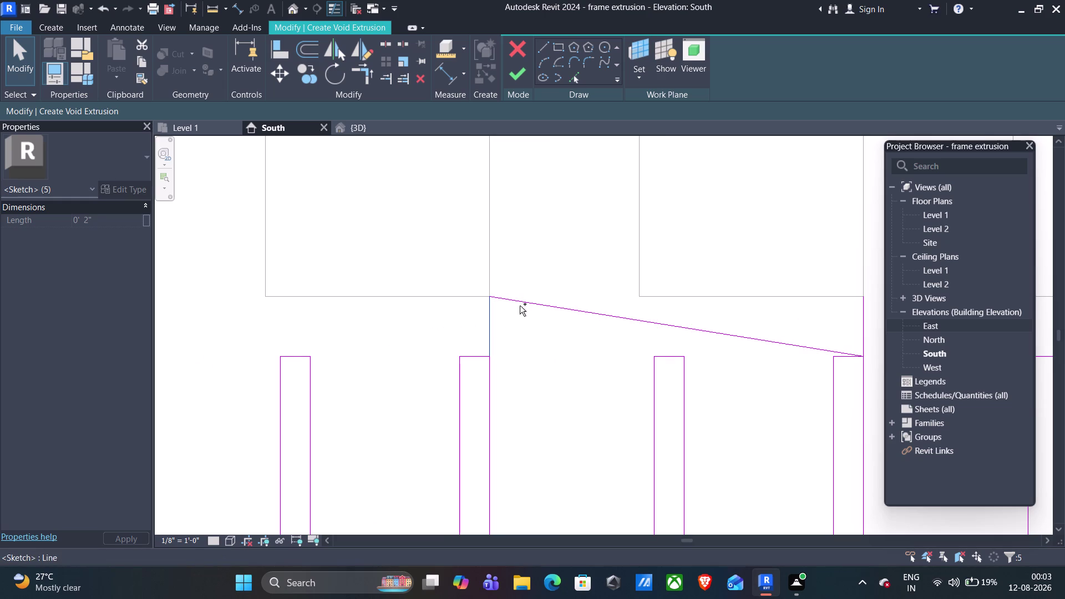
click(519, 305)
middle_drag(588, 333, 227, 342)
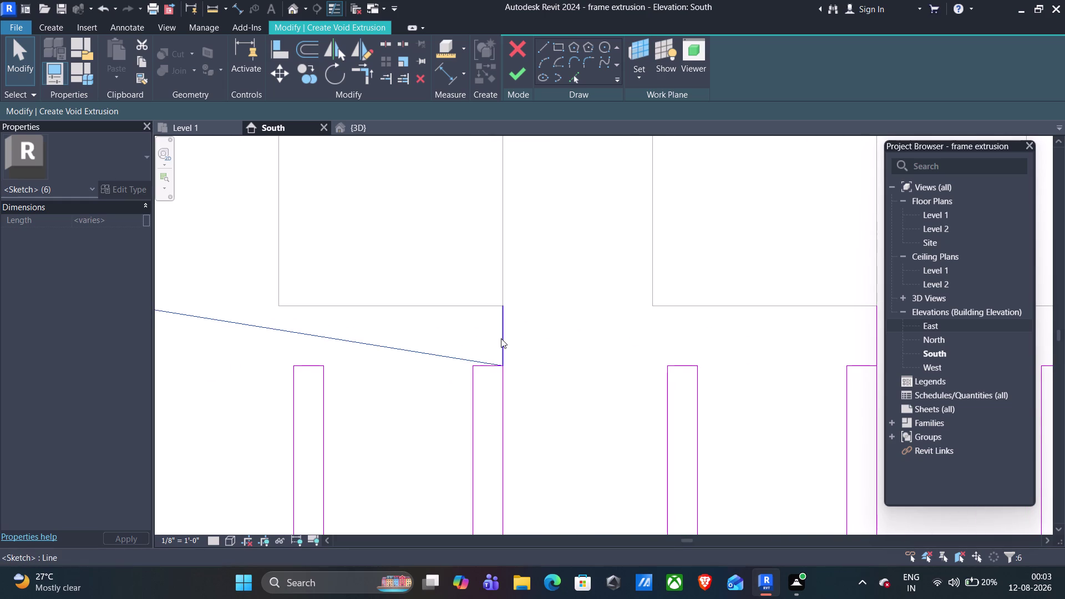
click(501, 339)
scroll(down, 3)
middle_drag(584, 334, 315, 350)
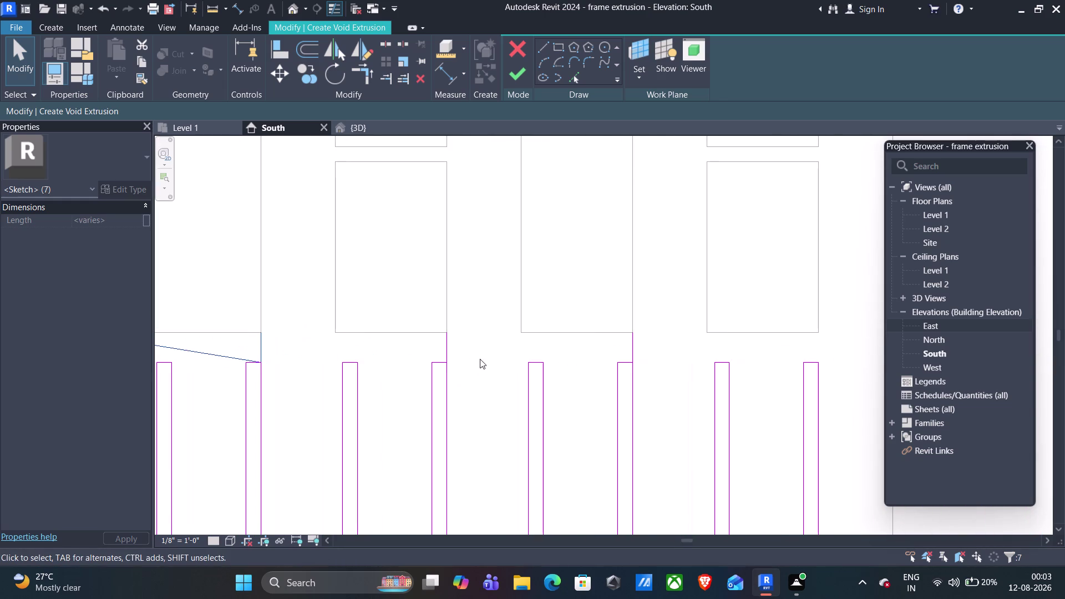
click(447, 348)
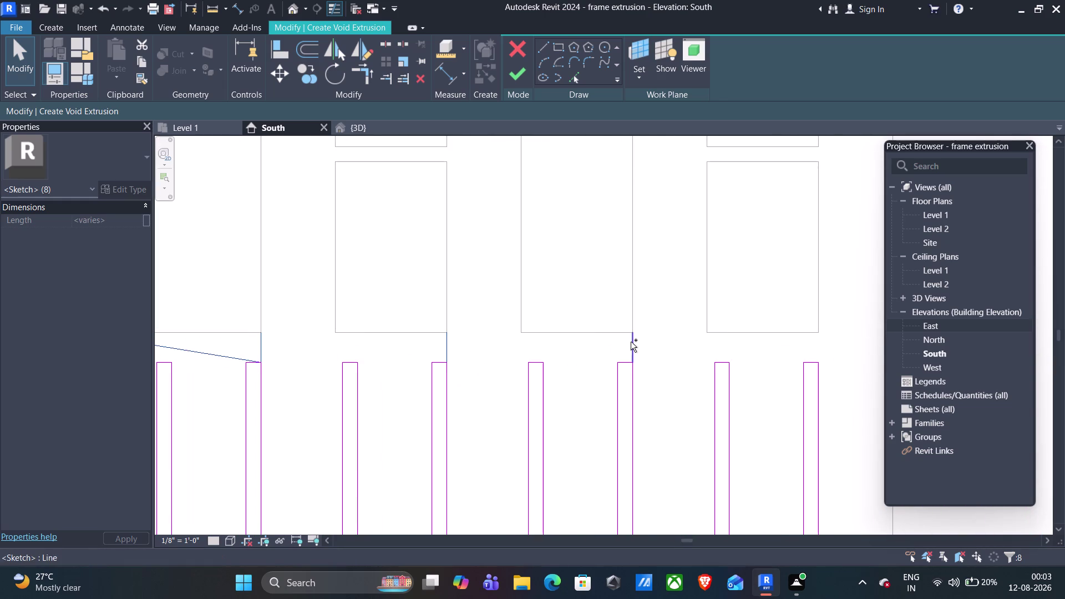
click(631, 342)
key(Delete)
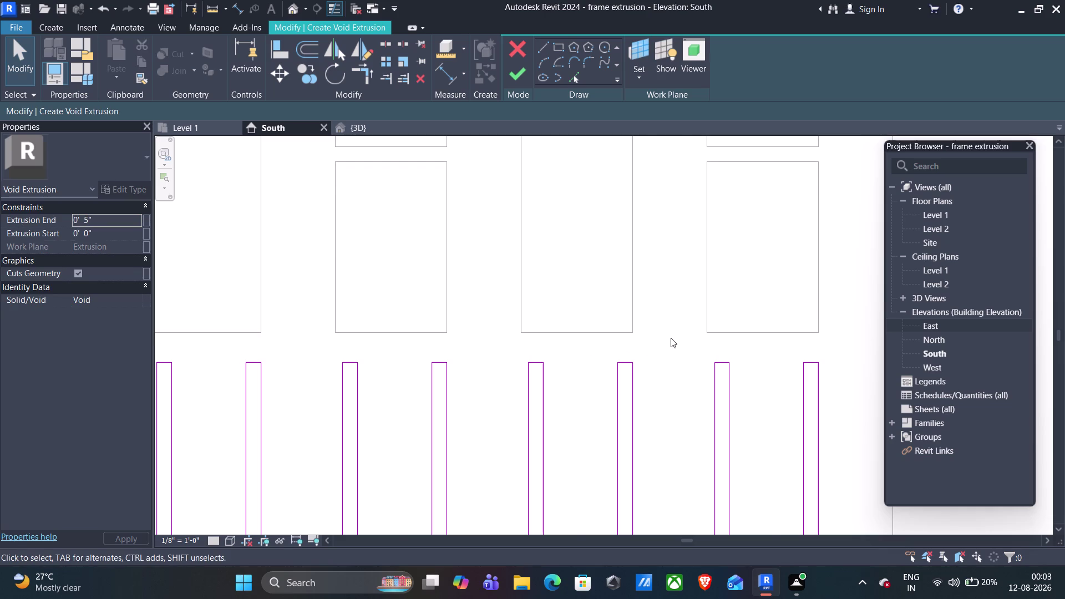
scroll(down, 3)
Set the void's Extrusion End to 0' 1" and finish the slot sketch.
scroll(down, 3)
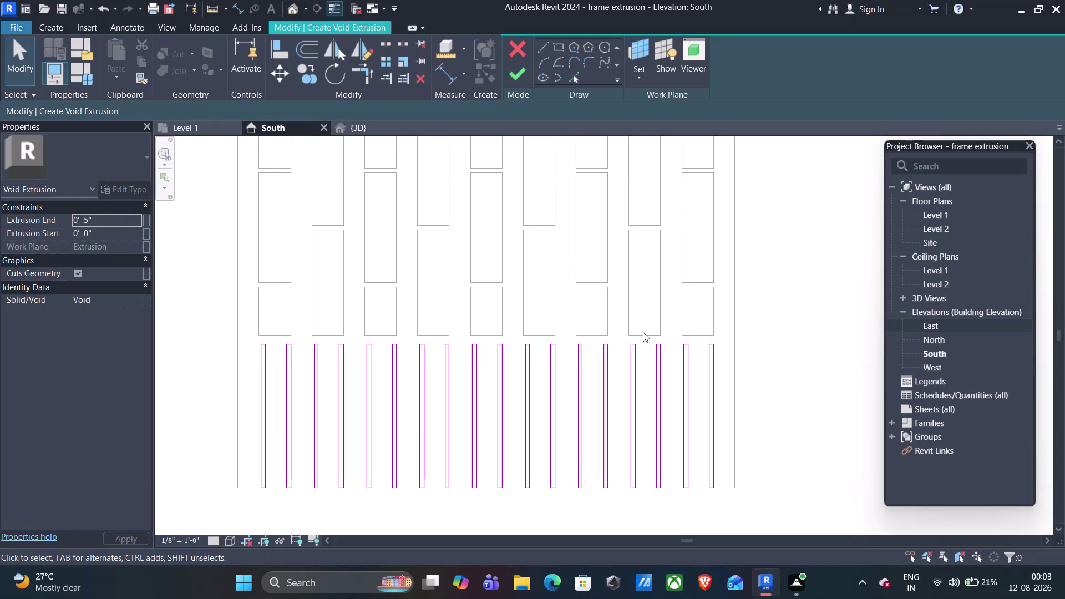
click(87, 219)
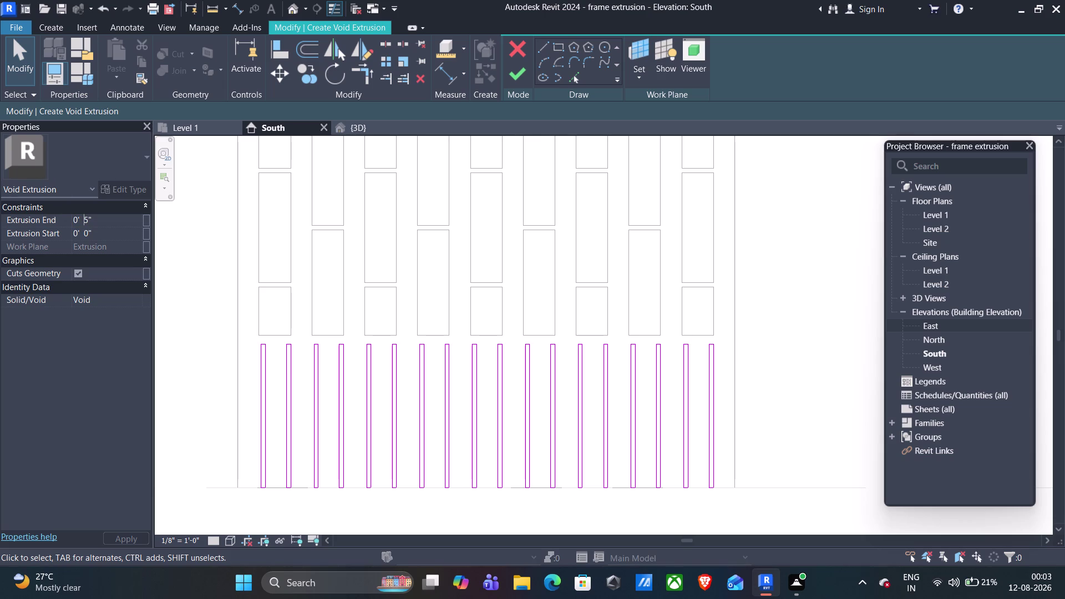
key(Right)
key(BackSpace)
key(1)
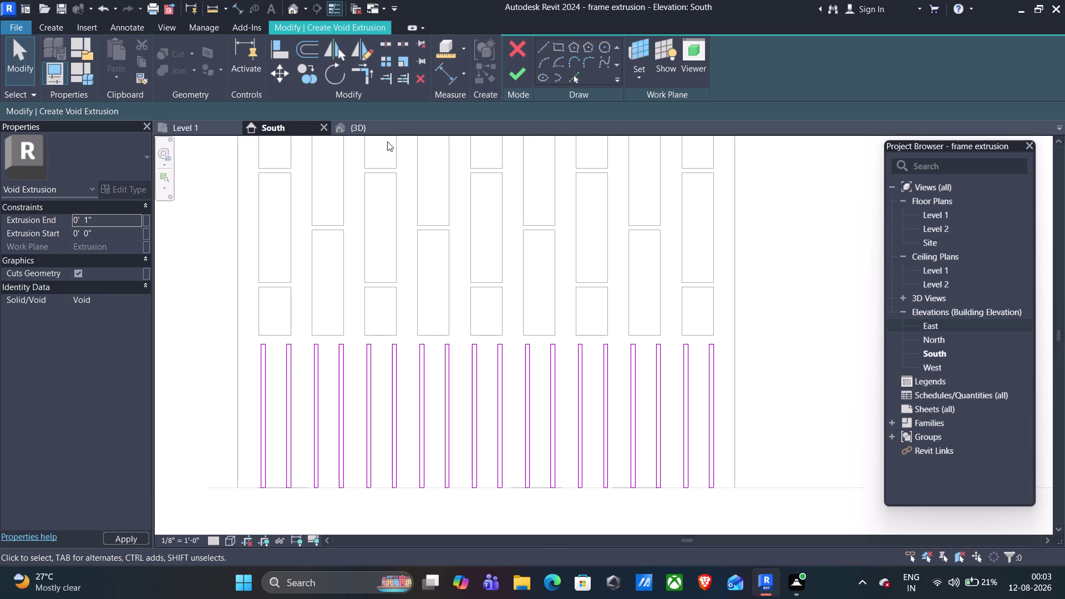
click(517, 75)
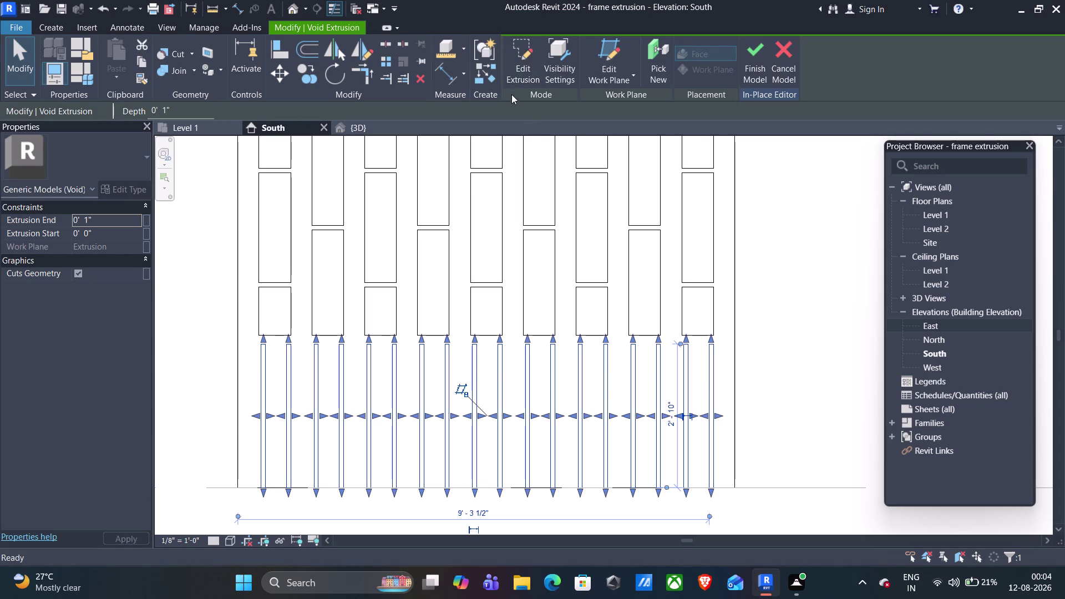
Orbit the {3D} view to inspect the slots cut into the lower panel, then face the front.
click(343, 126)
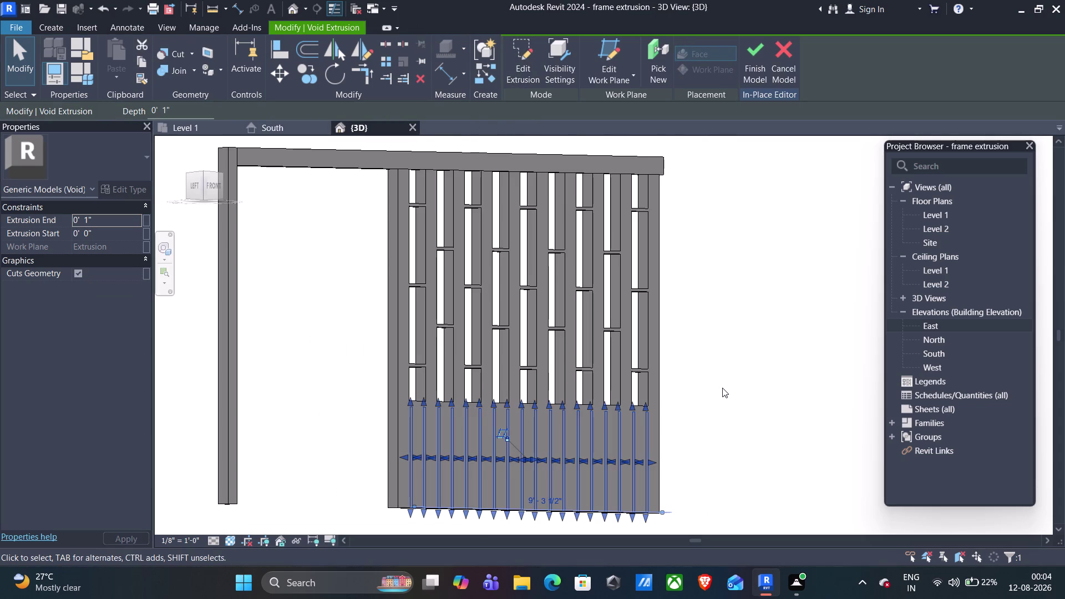
middle_drag(714, 421, 773, 435)
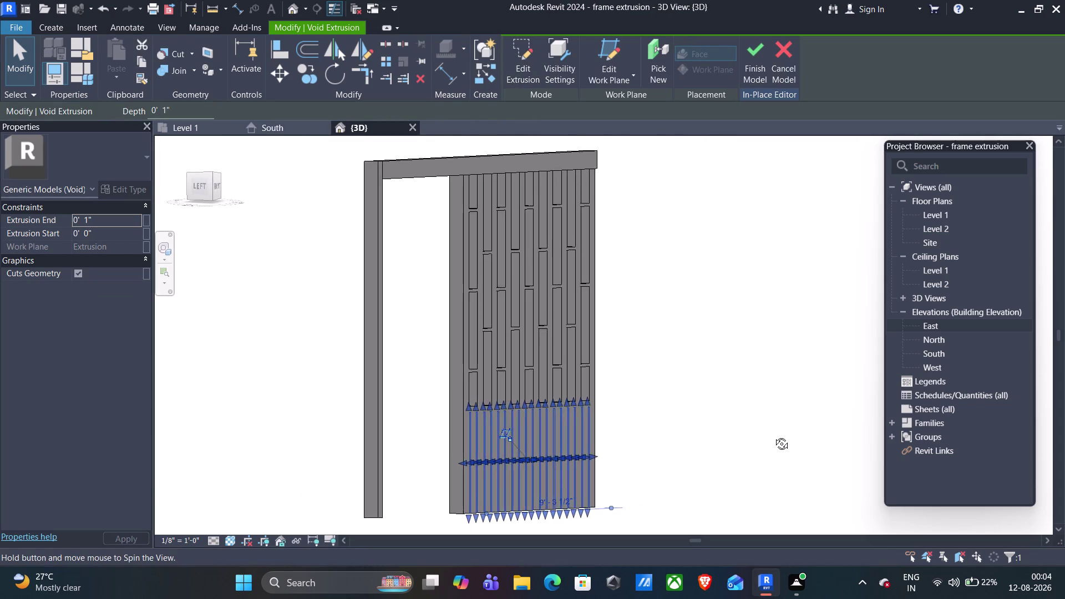
middle_drag(773, 435, 709, 441)
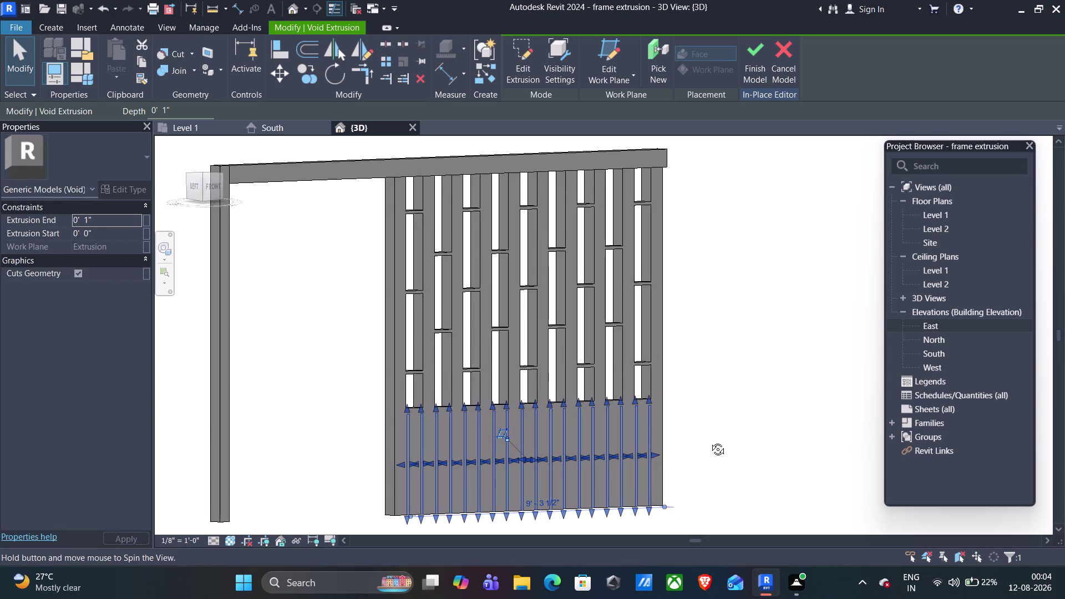
middle_drag(709, 441, 701, 441)
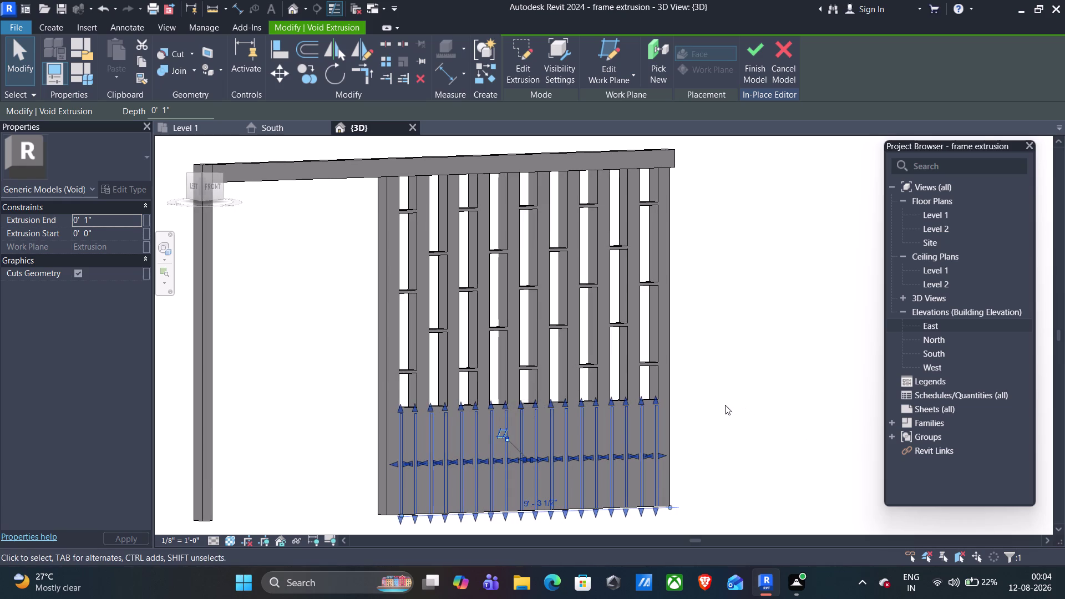
key(Escape)
scroll(up, 3)
scroll(up, 3)
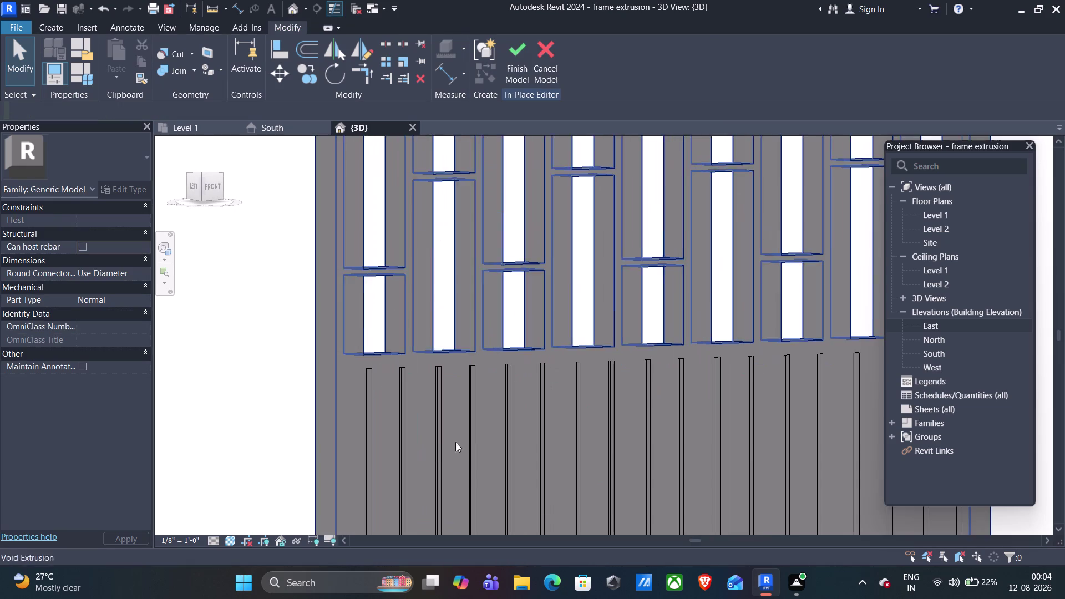
scroll(down, 3)
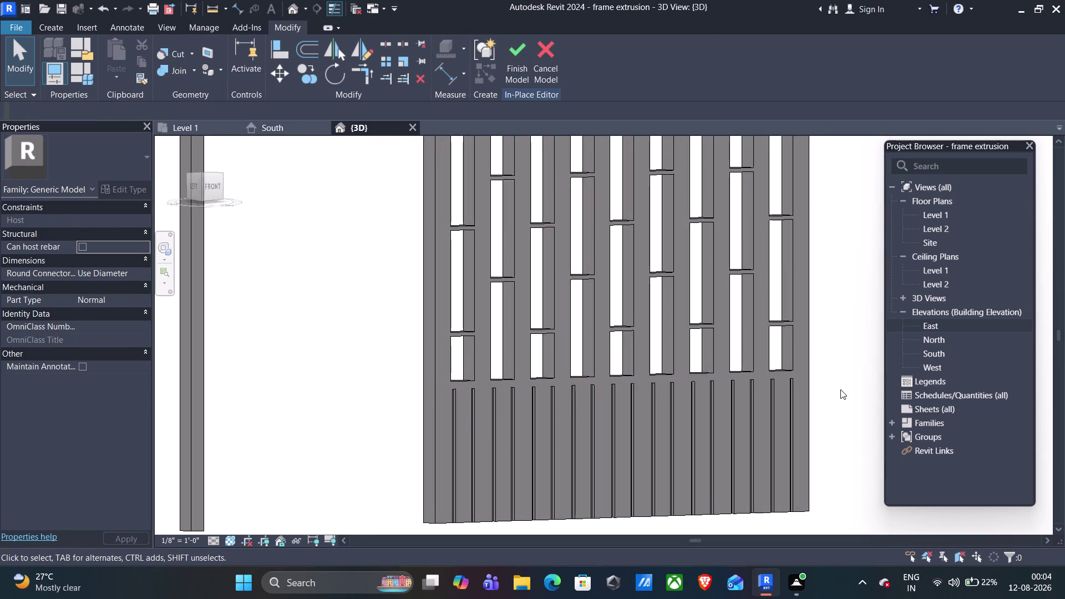
middle_drag(840, 389, 766, 390)
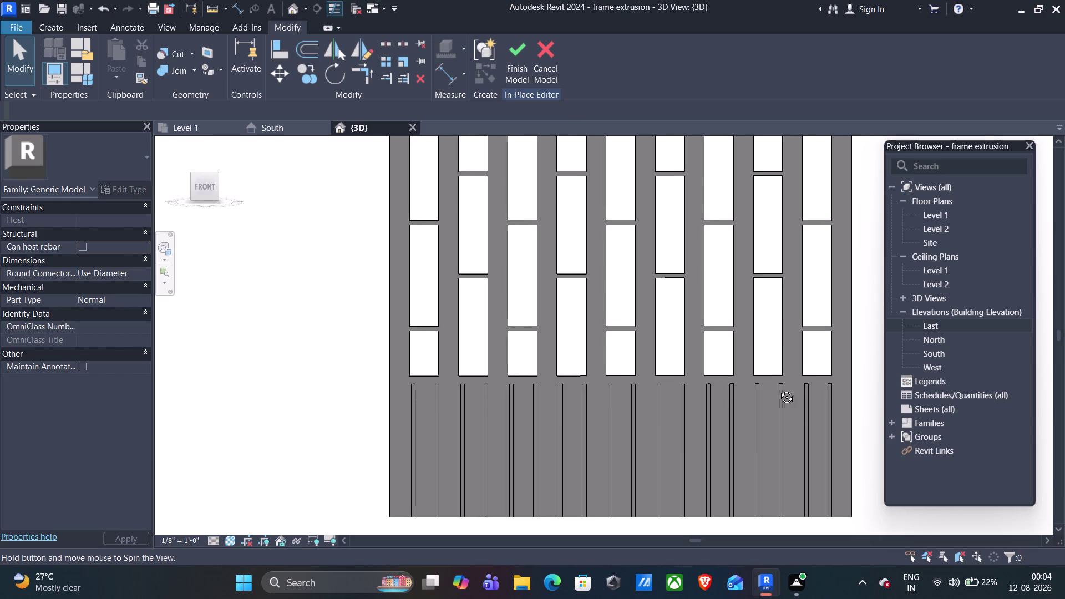
middle_drag(766, 390, 838, 384)
click(282, 131)
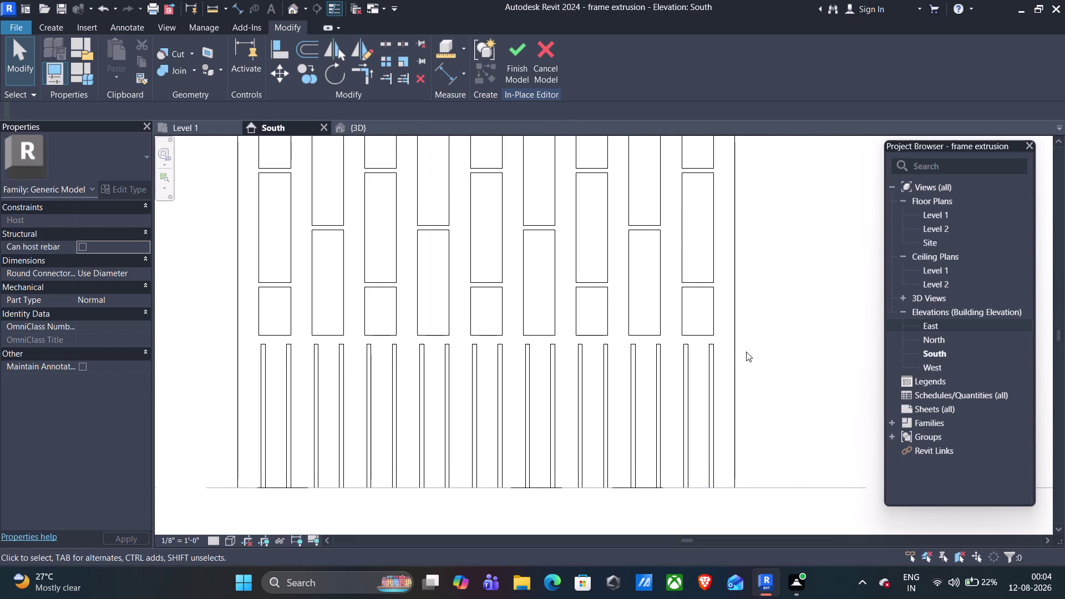
Zoom the South elevation and select the slotted void extrusion.
drag(724, 342, 713, 383)
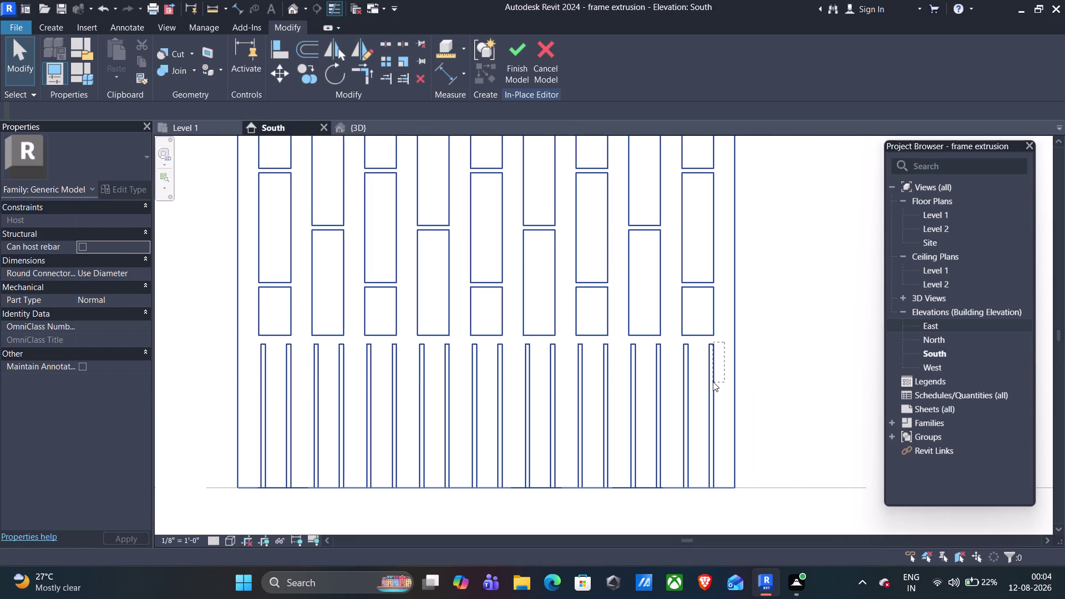
drag(713, 382, 714, 352)
scroll(down, 3)
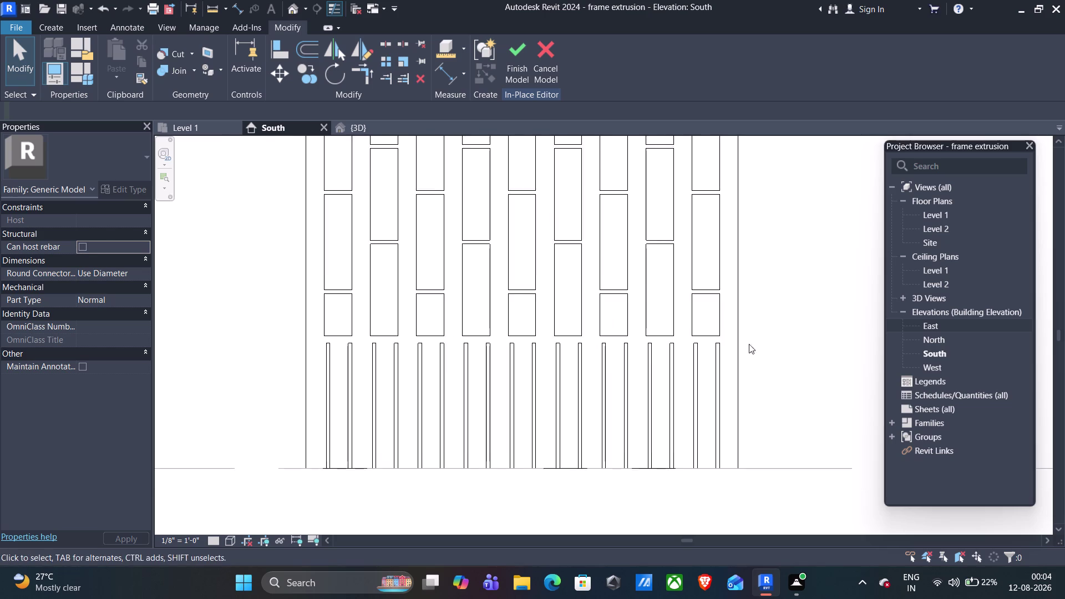
scroll(down, 3)
scroll(up, 3)
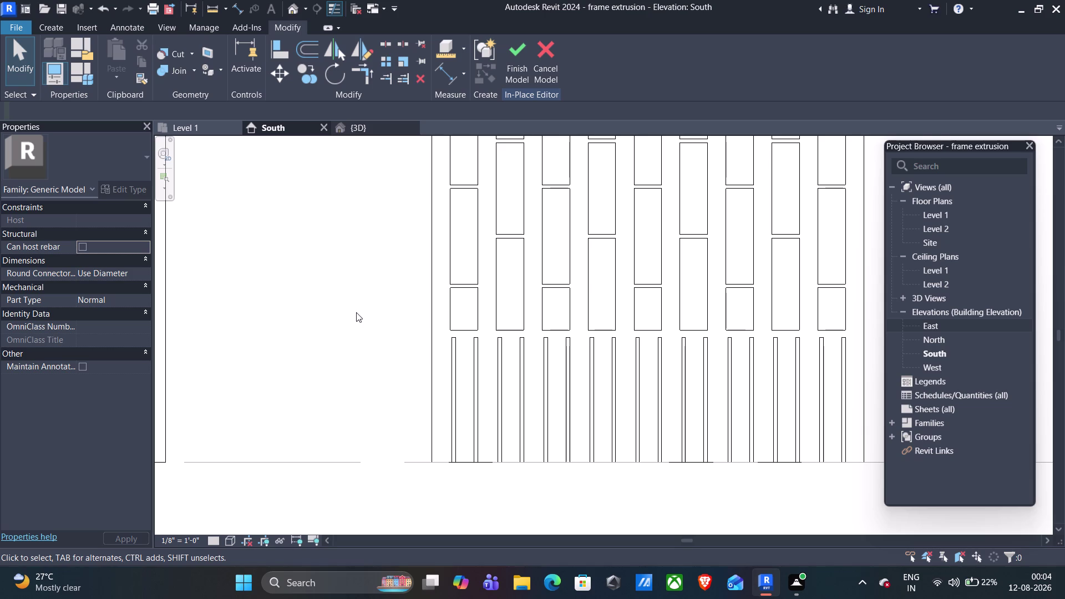
scroll(up, 3)
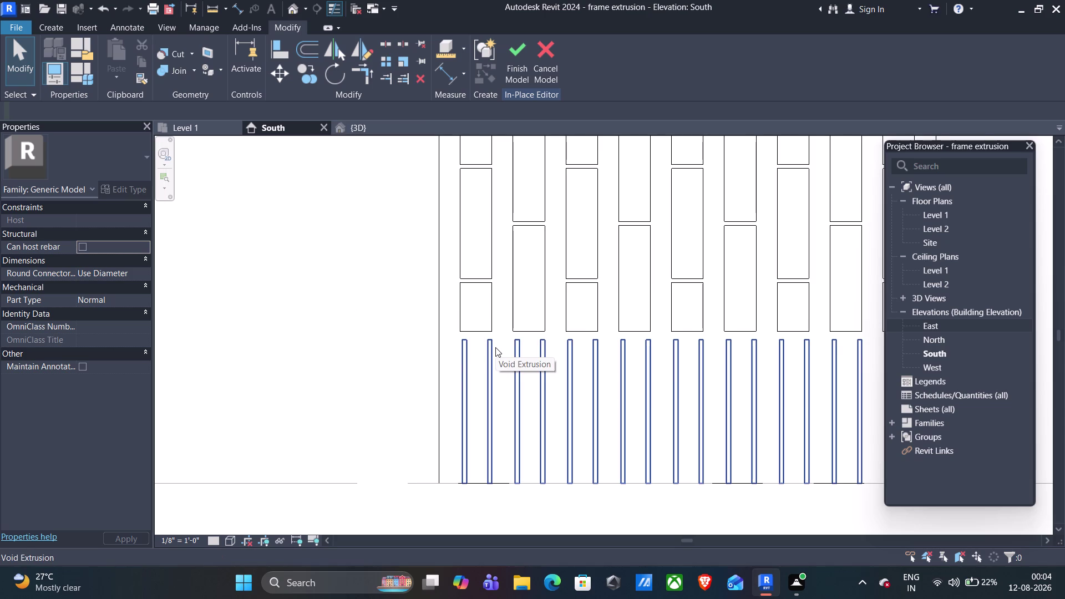
click(495, 348)
scroll(down, 3)
scroll(down, 3)
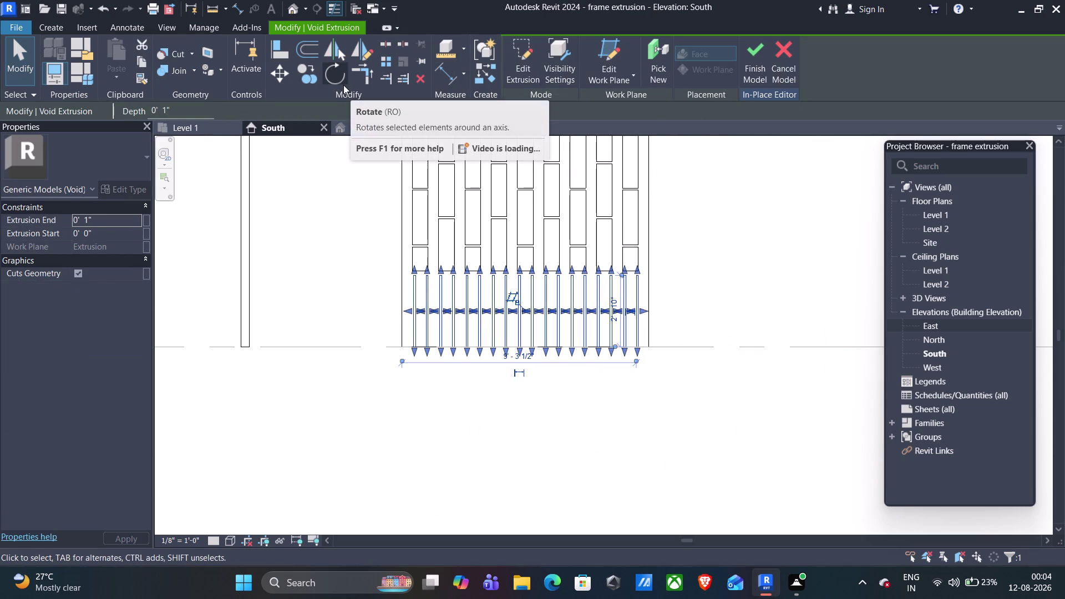
click(306, 69)
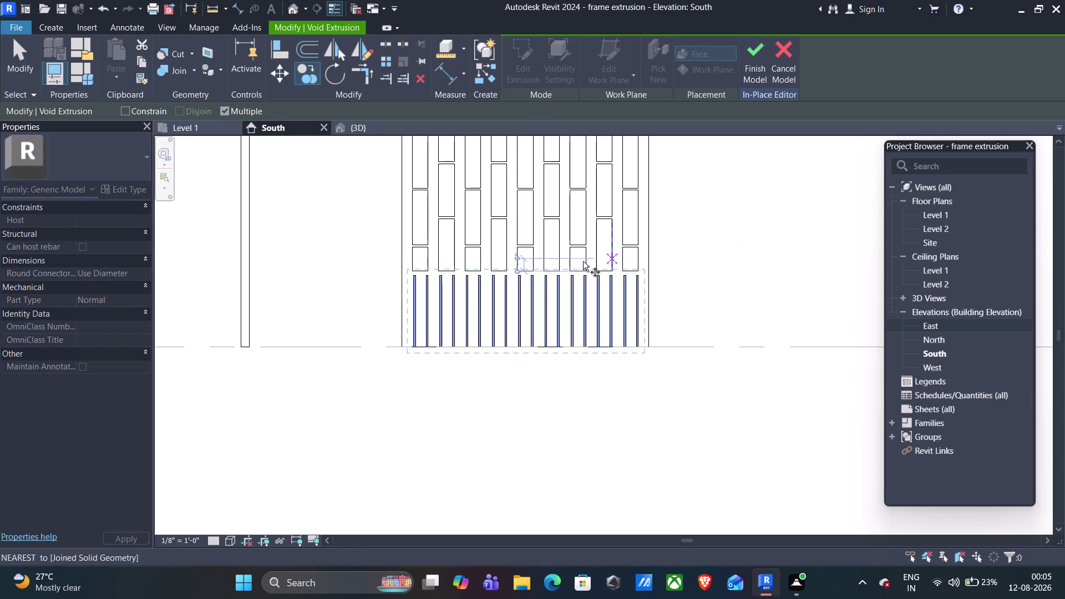
double_click(927, 338)
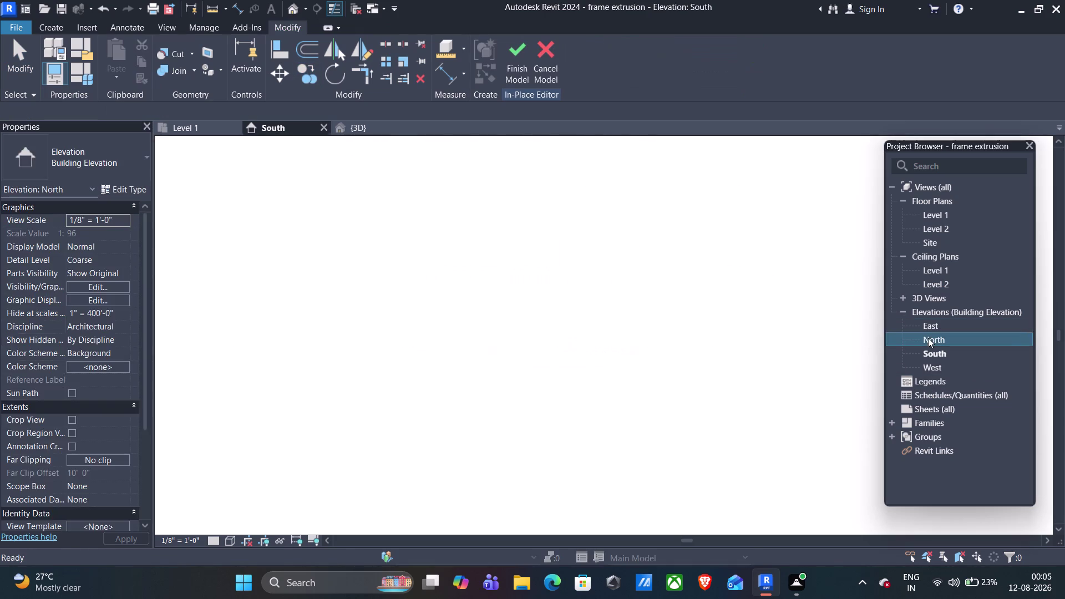
scroll(up, 3)
scroll(up, 3)
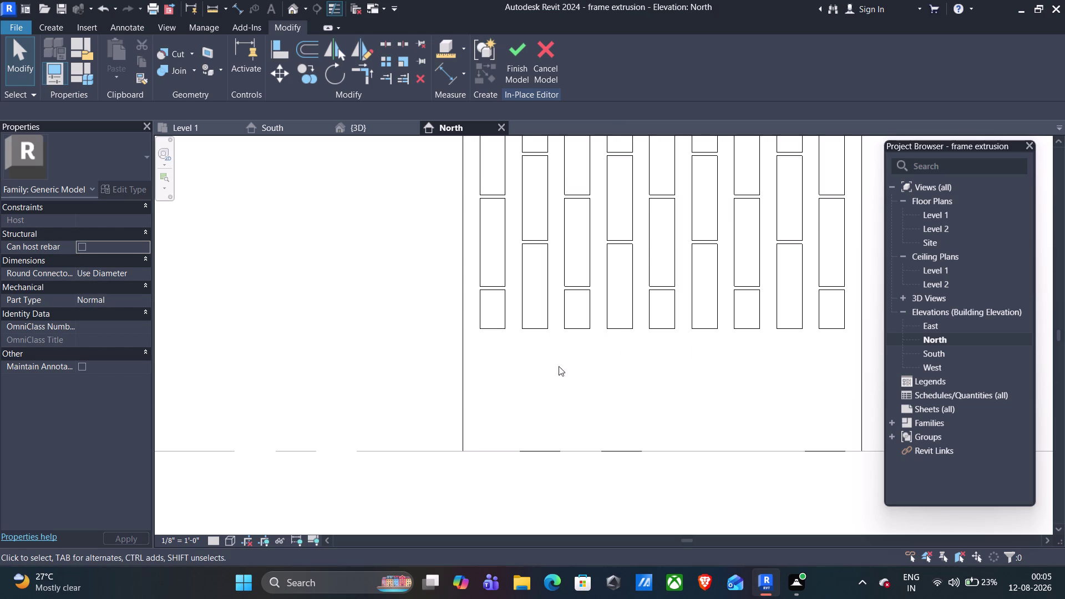
scroll(up, 3)
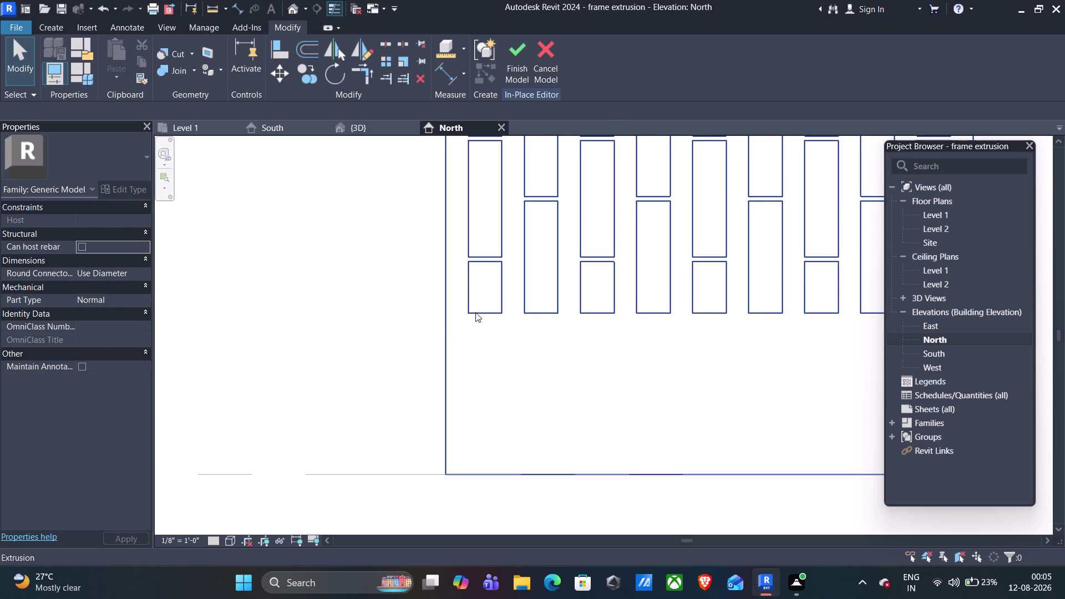
click(287, 127)
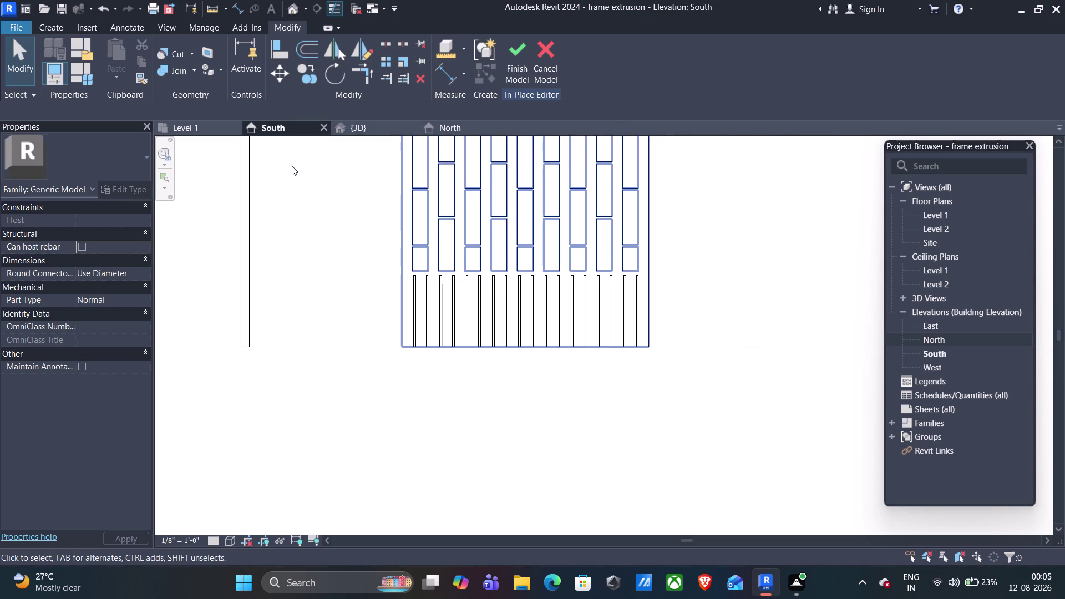
click(493, 292)
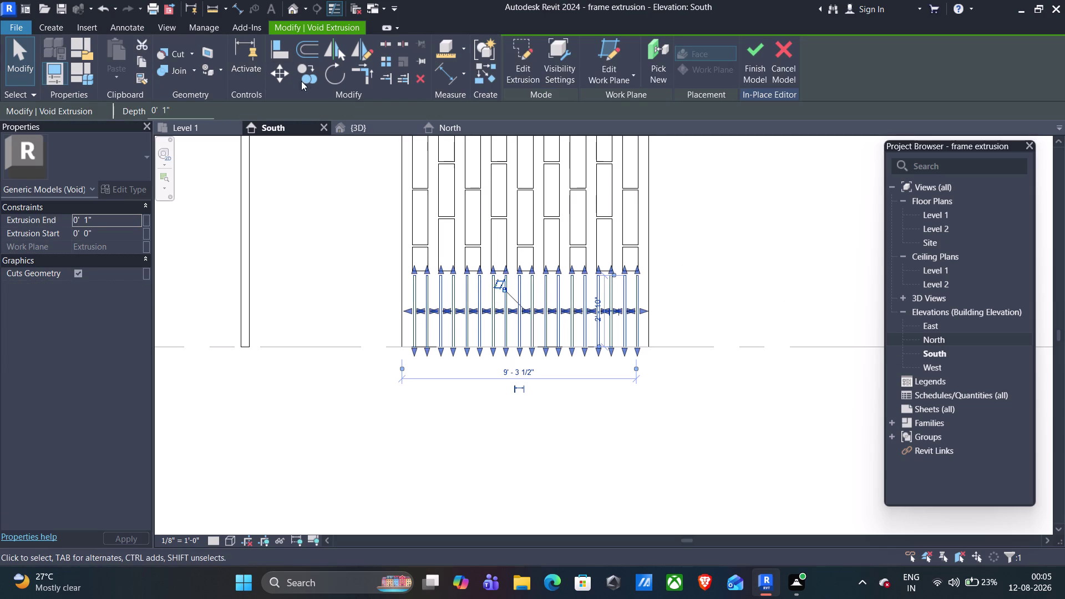
click(314, 79)
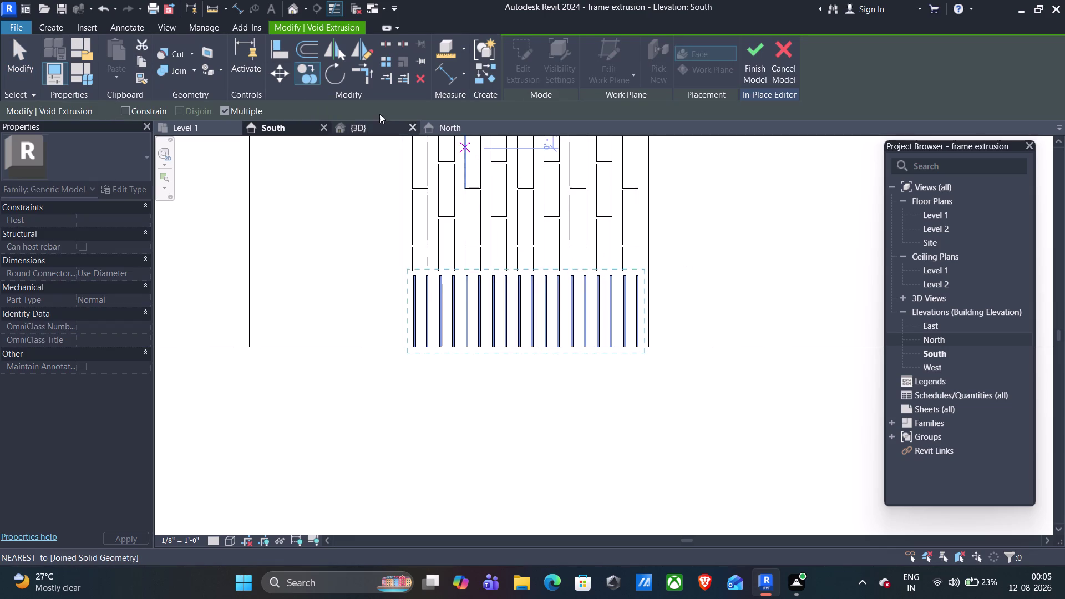
click(447, 127)
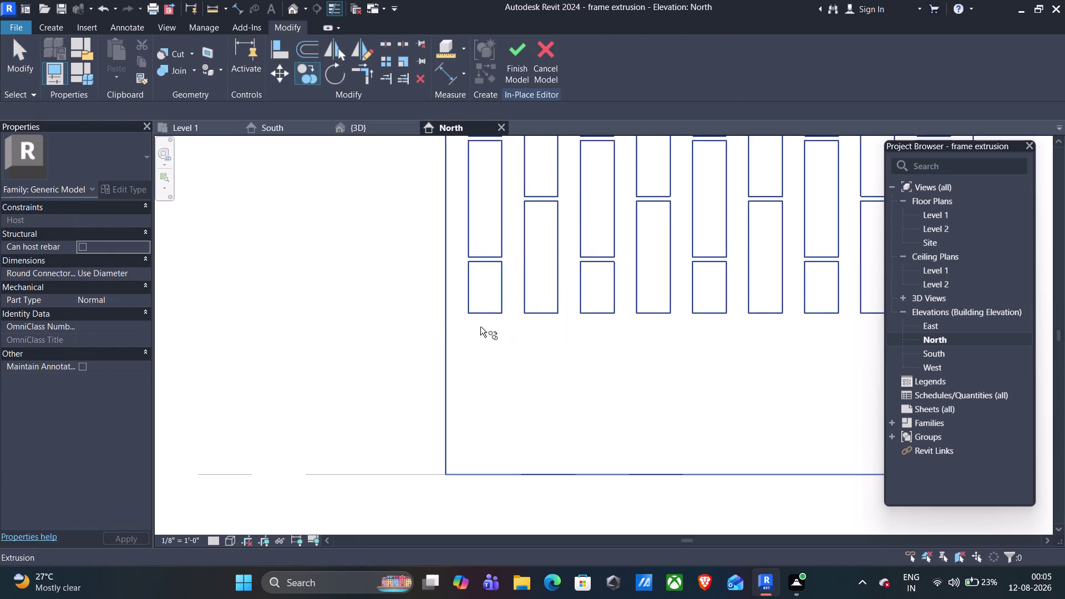
scroll(up, 3)
scroll(up, 3)
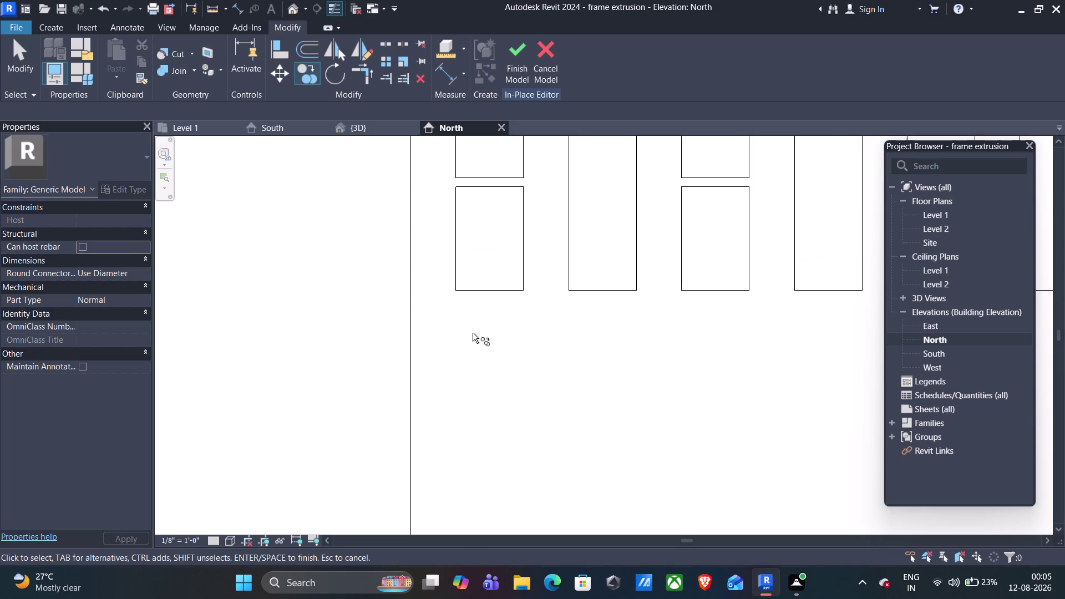
key(Escape)
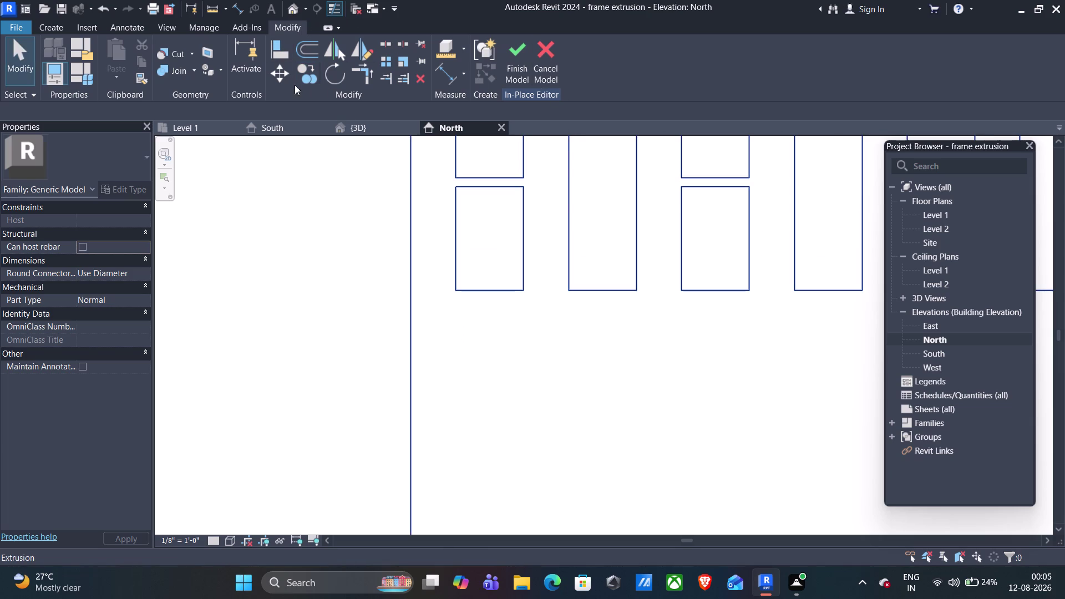
Start a Model Line from the Create tools, choosing to pick a work plane.
scroll(down, 3)
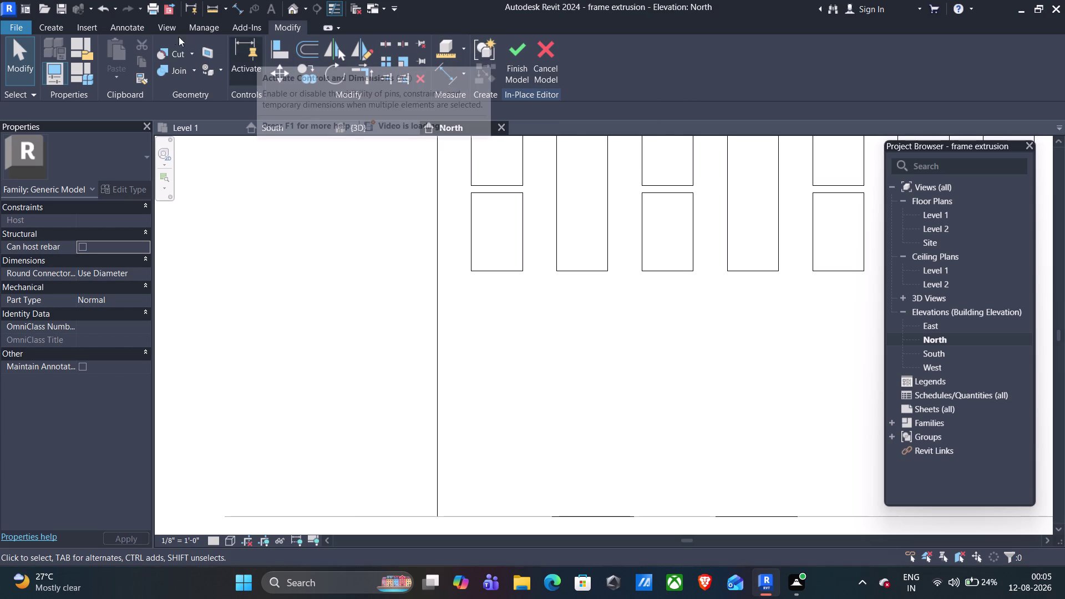
click(57, 26)
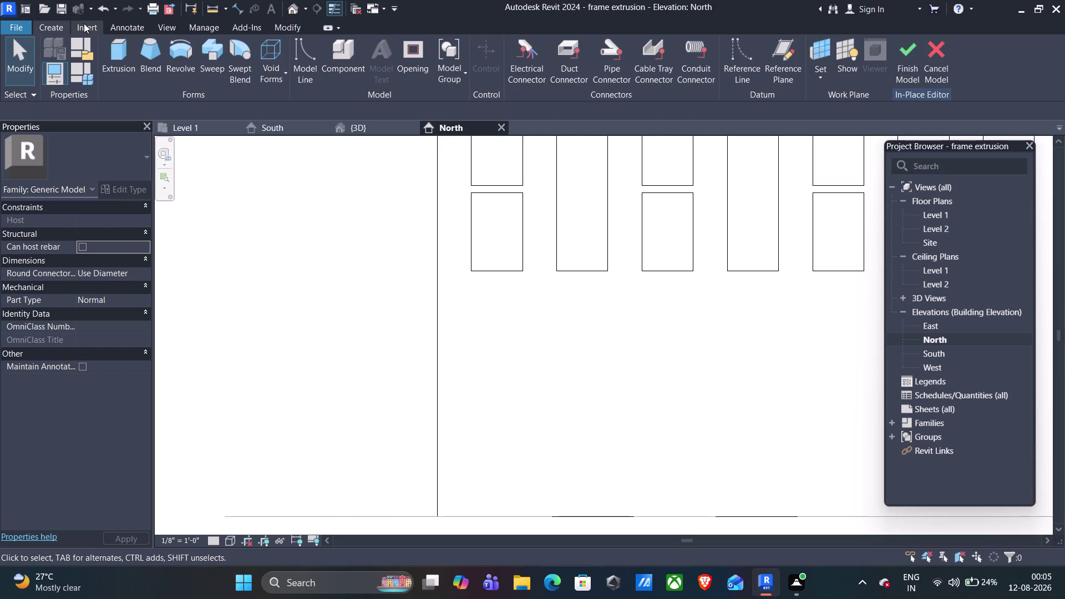
click(297, 58)
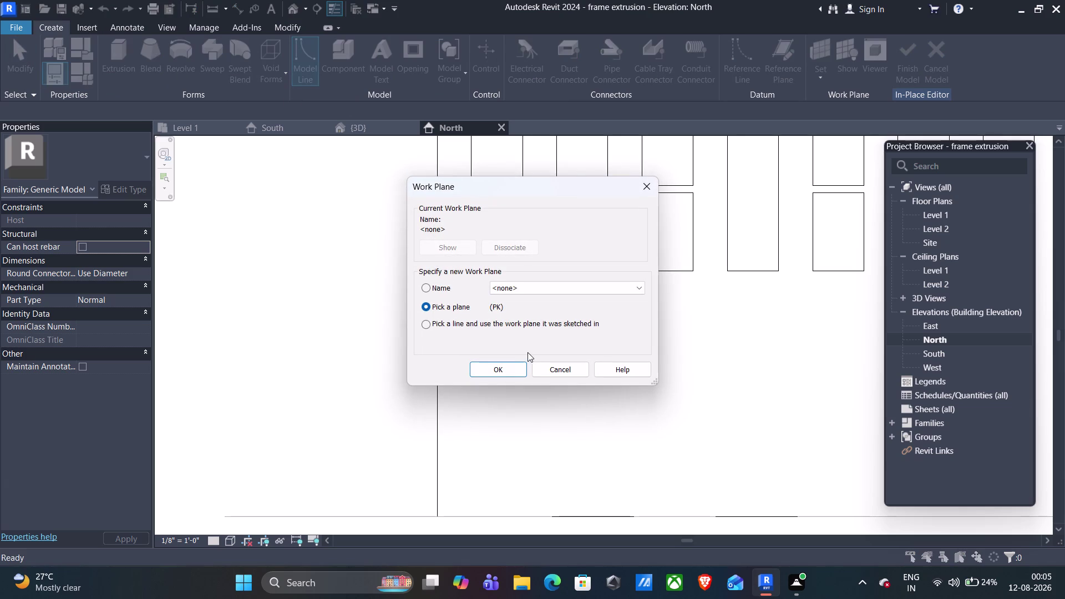
click(499, 370)
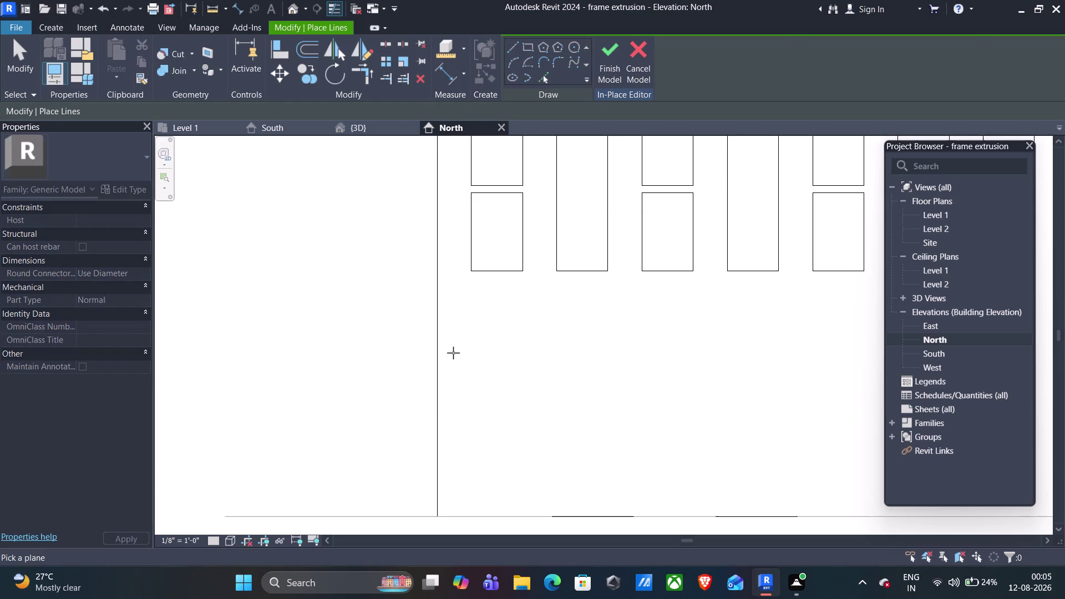
In 3D, orbit to the panel's back and pick its extrusion face as work plane.
click(373, 129)
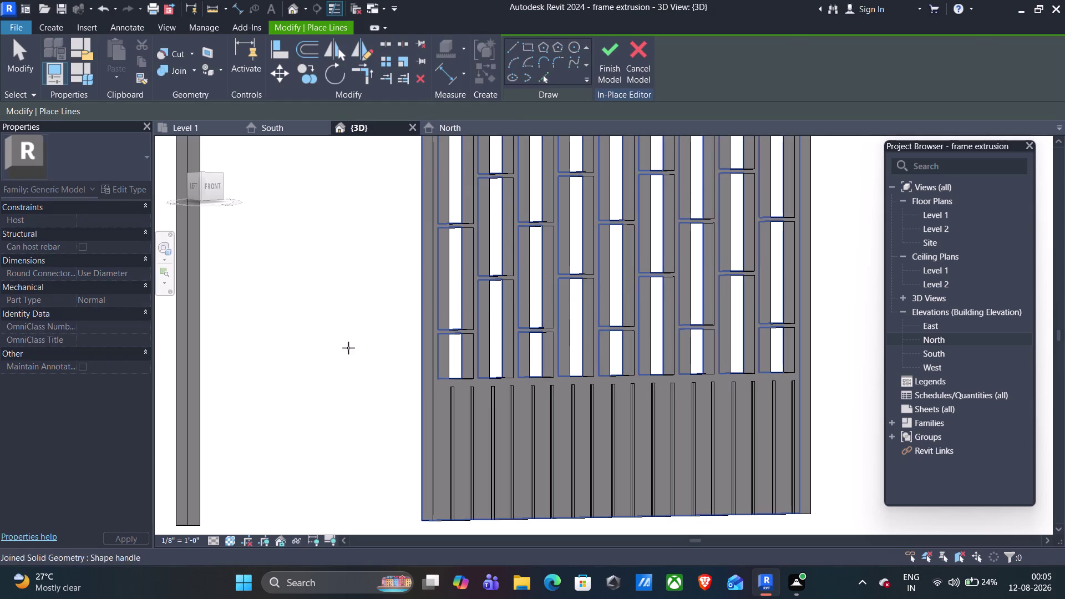
middle_drag(316, 333, 480, 337)
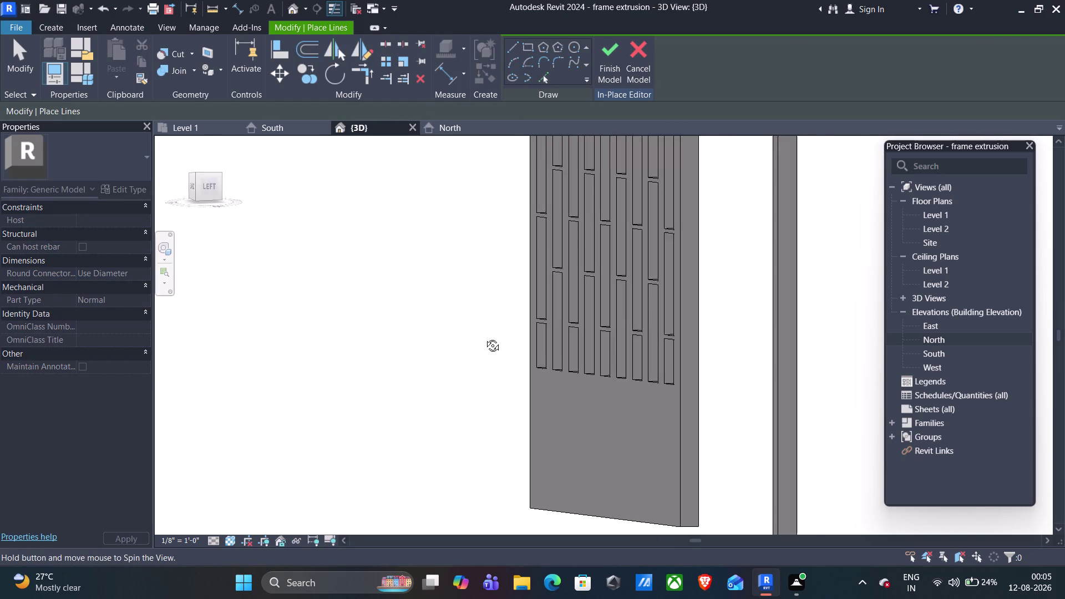
middle_drag(479, 337, 620, 413)
scroll(down, 3)
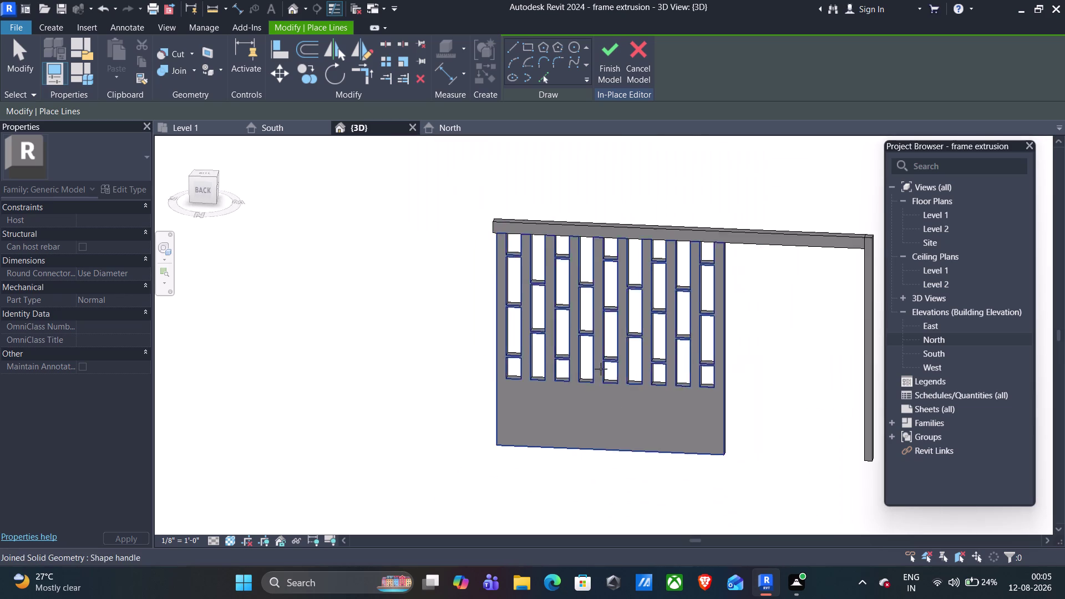
middle_drag(636, 141, 628, 222)
scroll(up, 3)
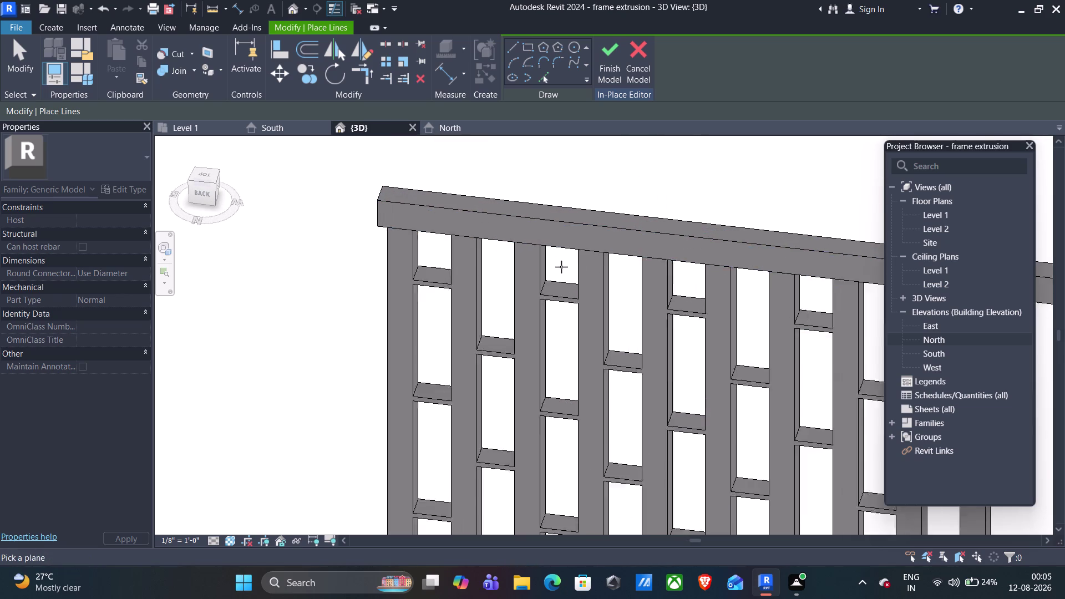
scroll(up, 3)
click(567, 199)
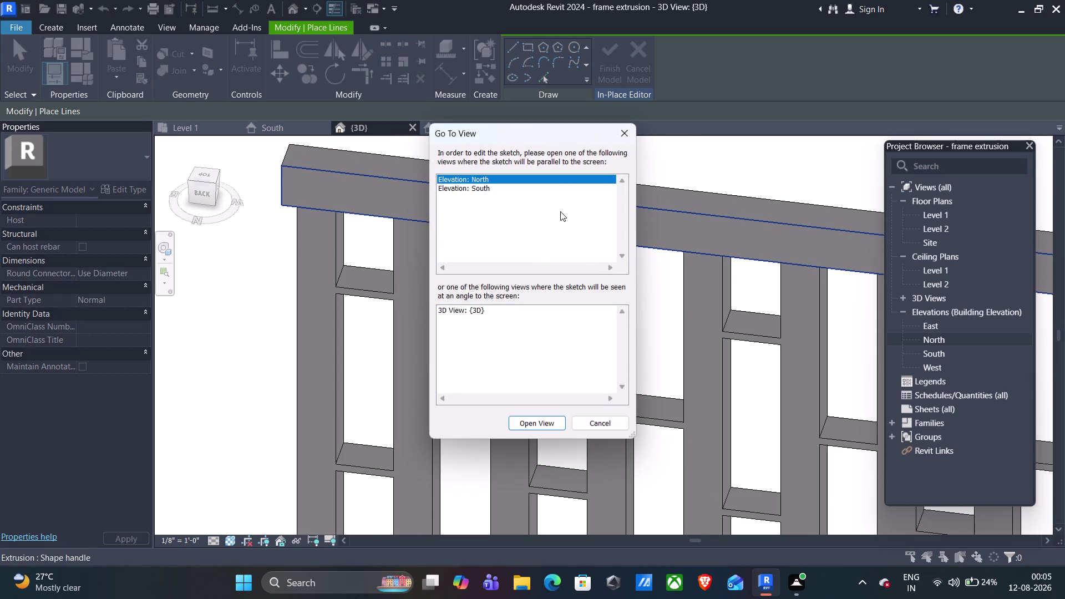
Draw a short vertical model line below the first slot in the North elevation.
click(543, 425)
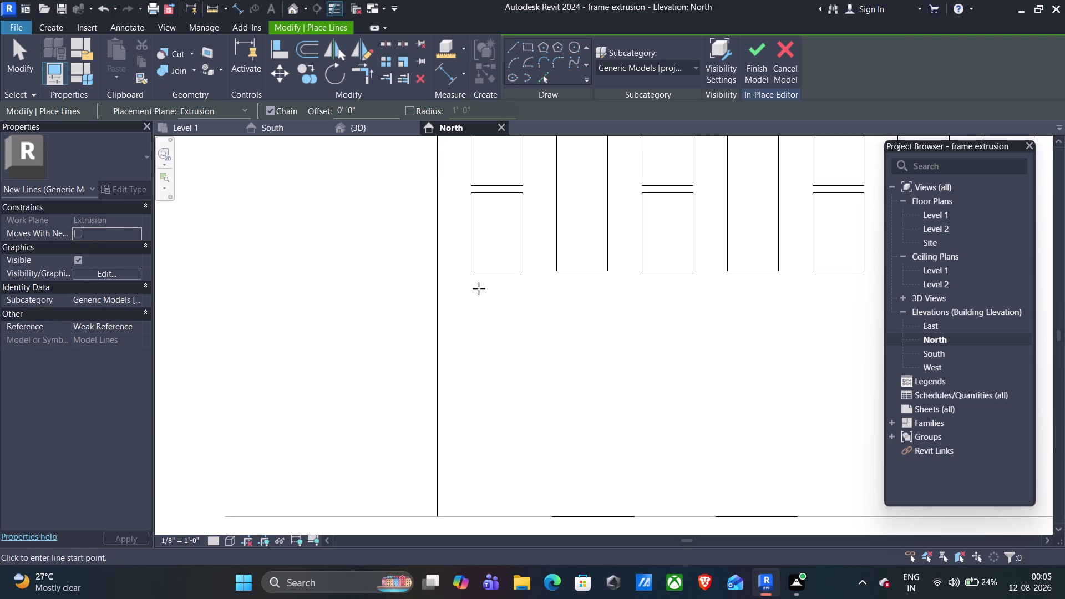
click(472, 270)
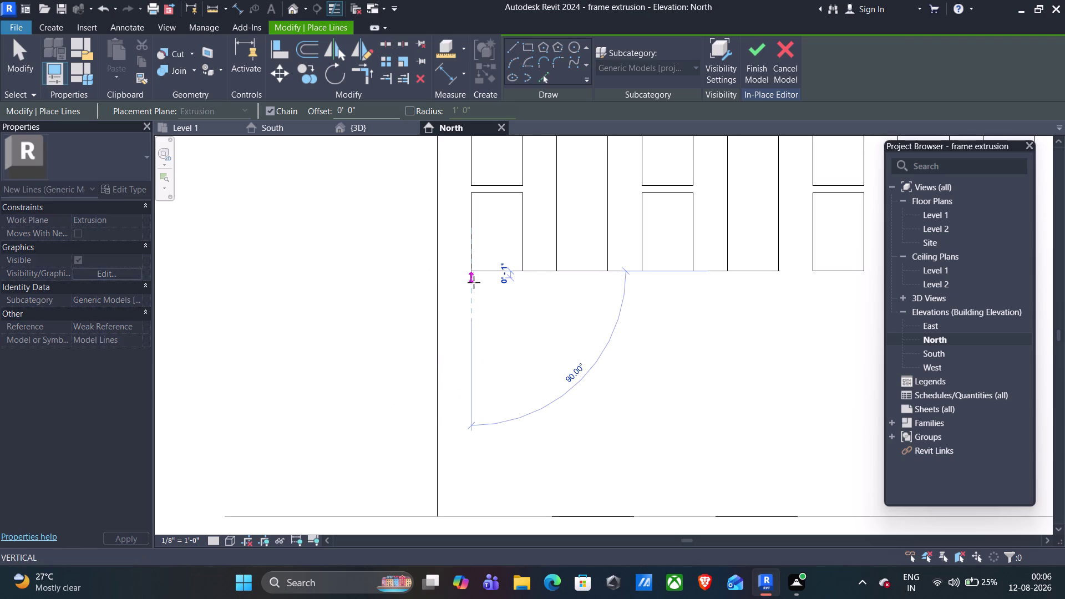
click(474, 283)
key(Escape)
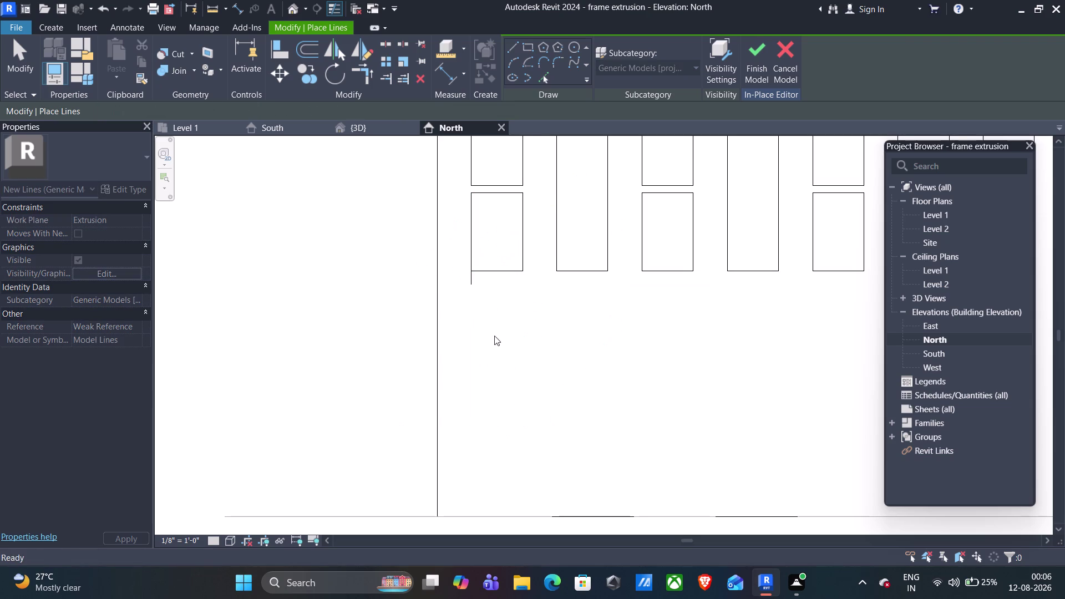
click(285, 131)
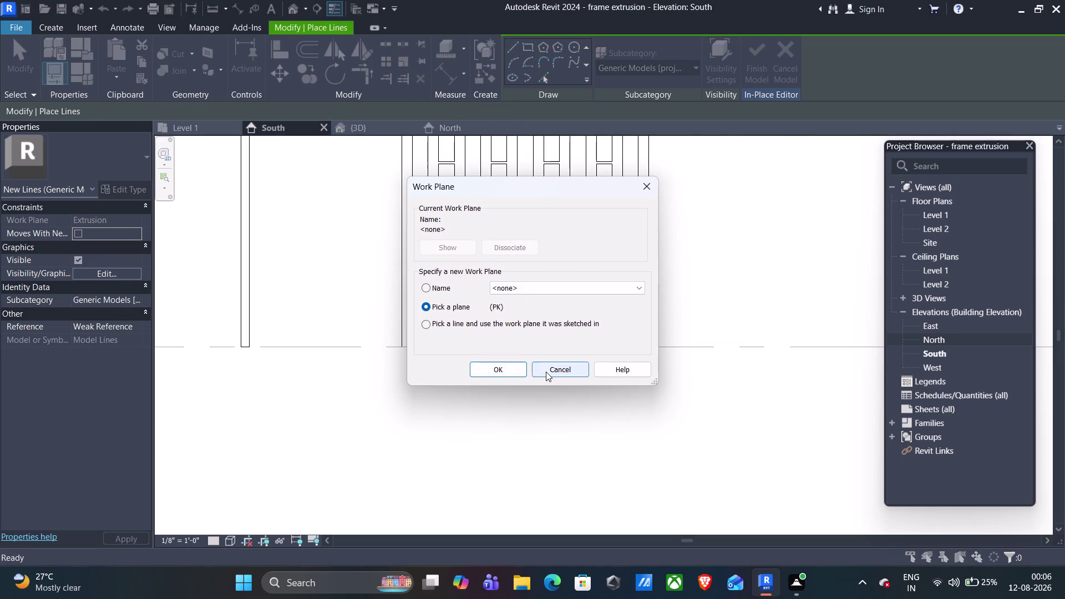
Cancel the Work Plane prompt and select, then deselect, the void extrusion in South.
click(565, 367)
click(619, 295)
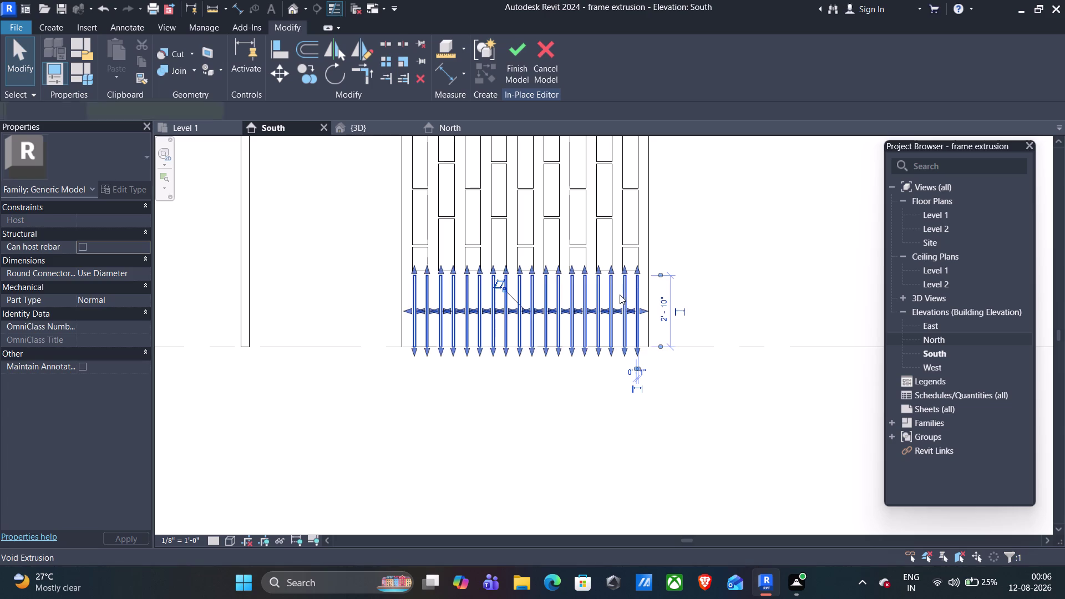
click(308, 75)
In the North elevation, try selecting the short model line and check its context menus.
click(460, 124)
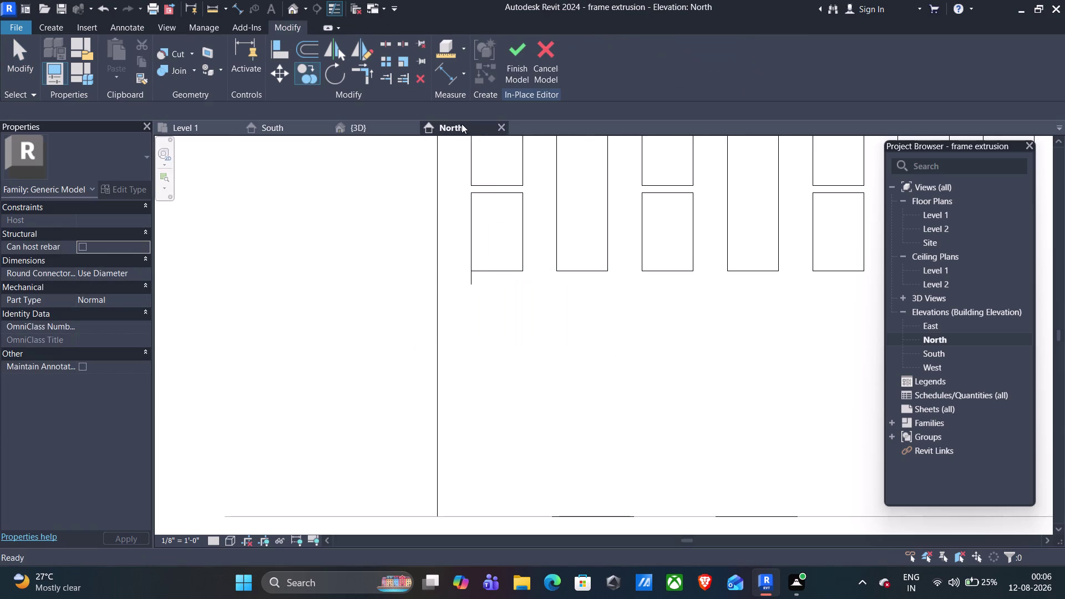
right_click(472, 284)
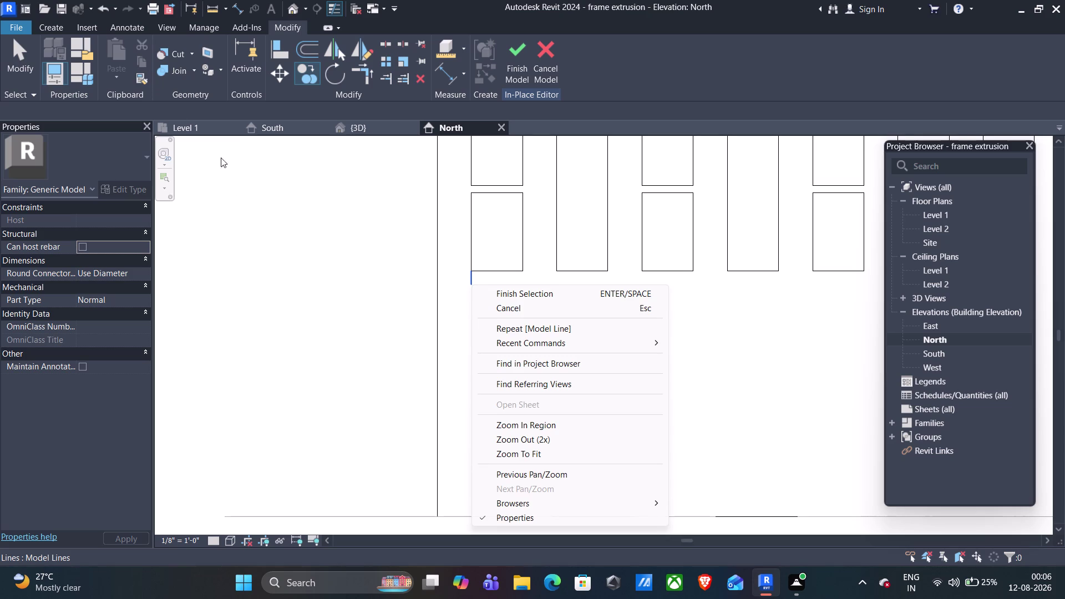
key(Escape)
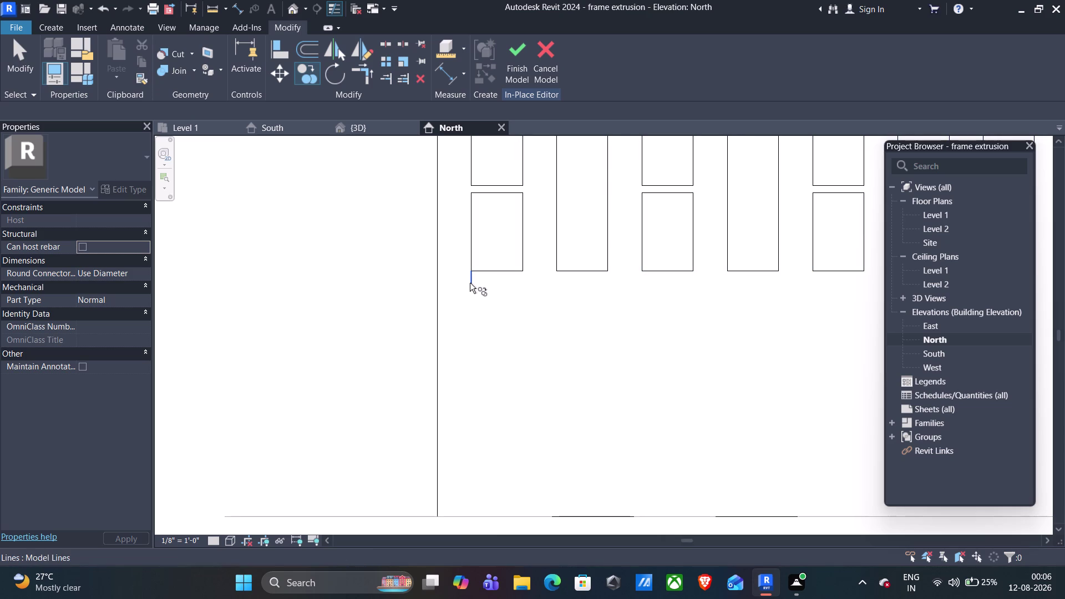
click(469, 284)
click(472, 284)
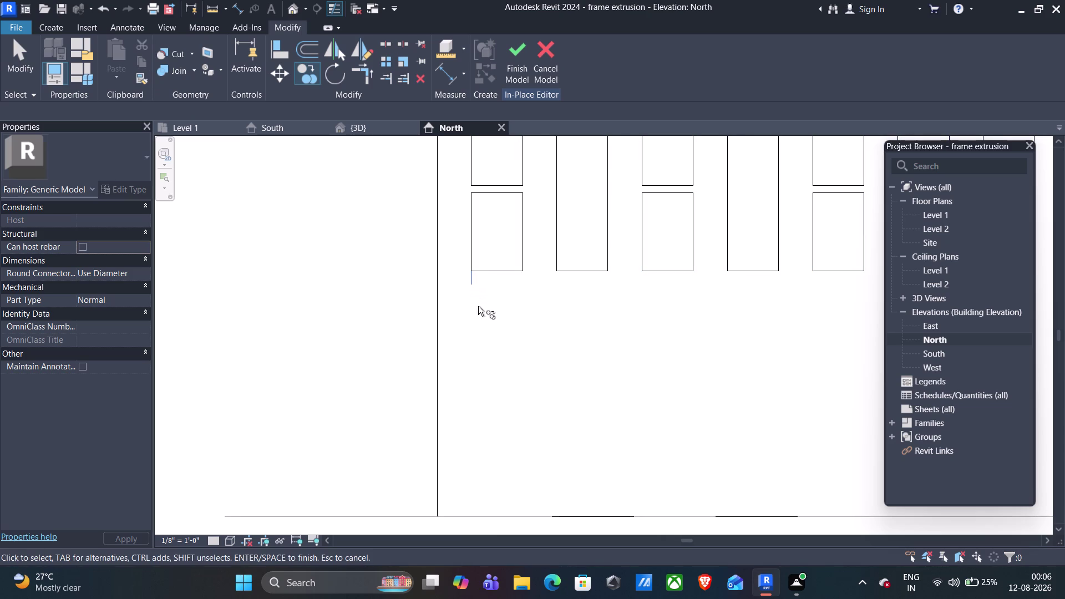
right_click(482, 313)
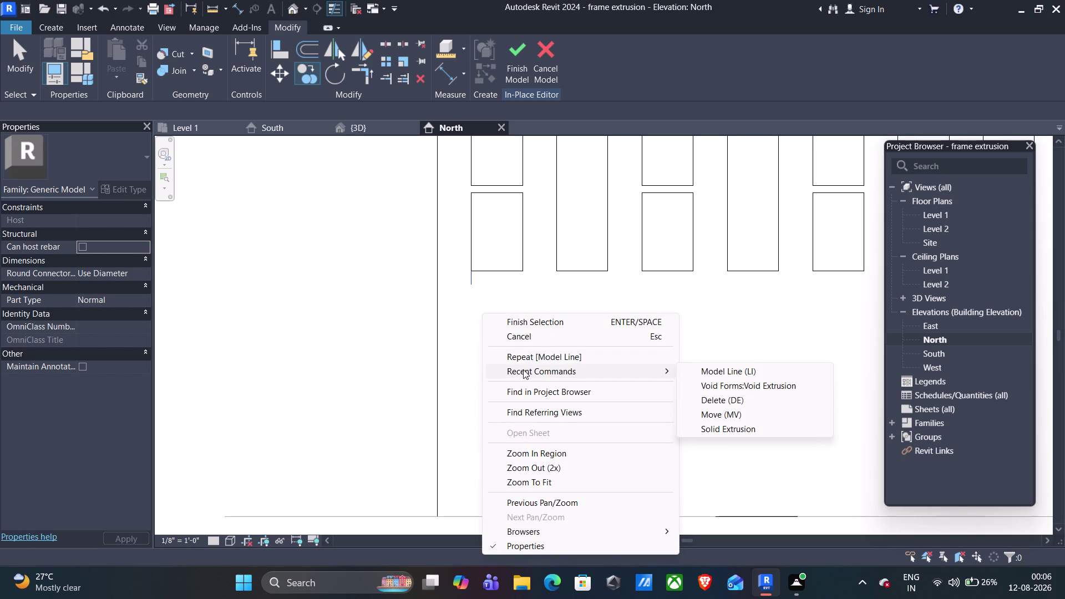
scroll(down, 3)
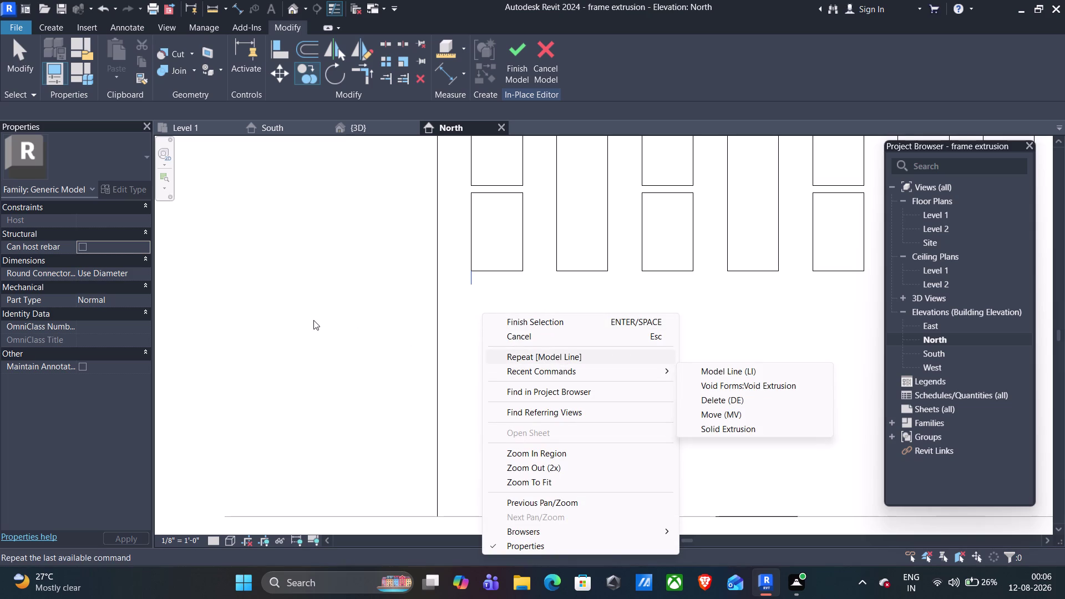
key(Escape)
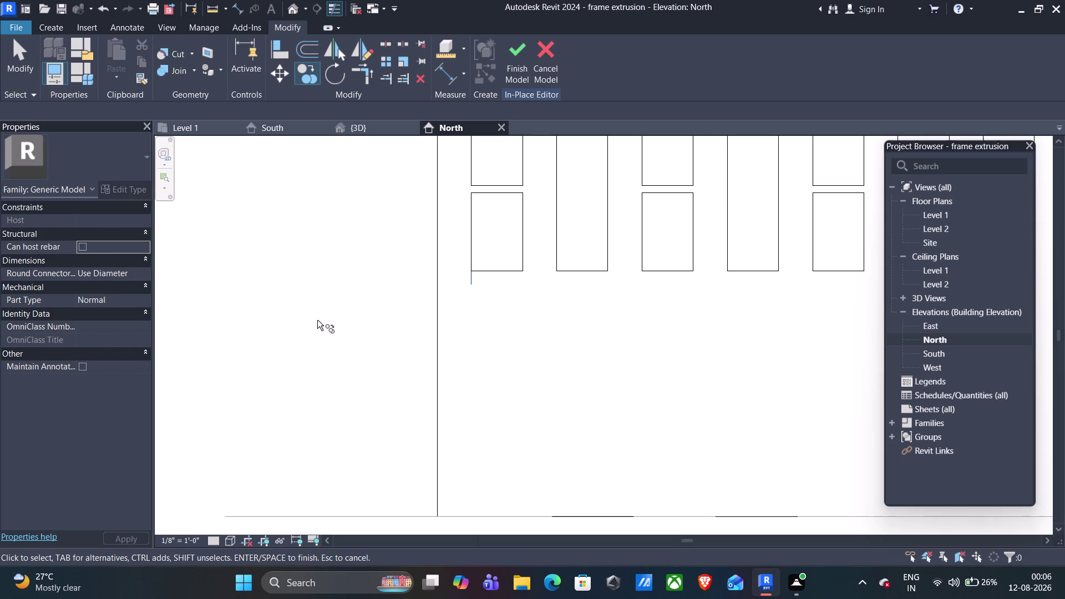
scroll(down, 3)
click(475, 287)
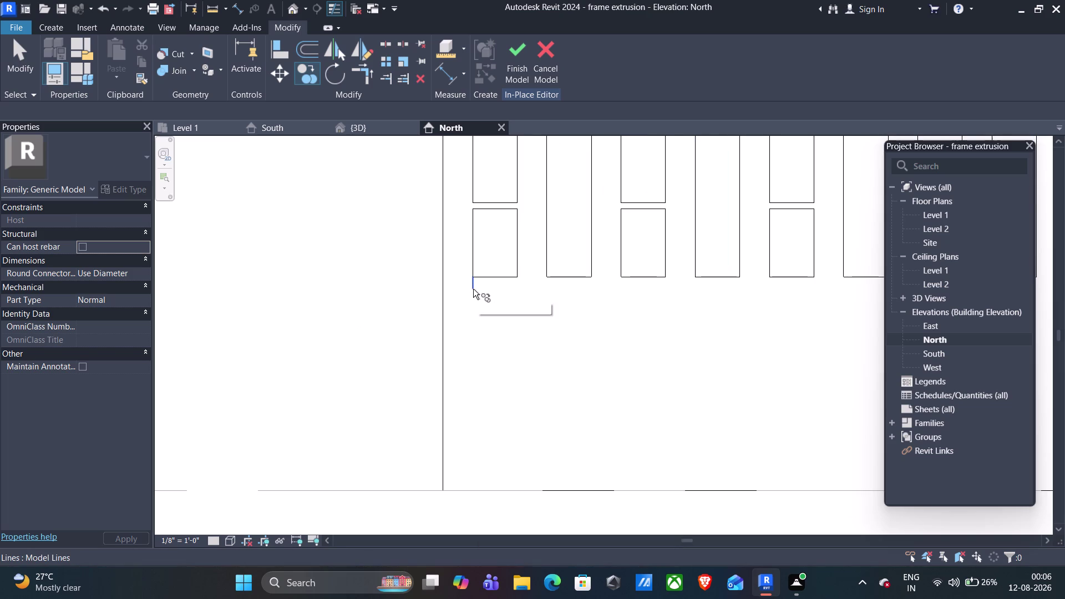
click(473, 289)
click(571, 320)
drag(571, 320, 535, 352)
key(Escape)
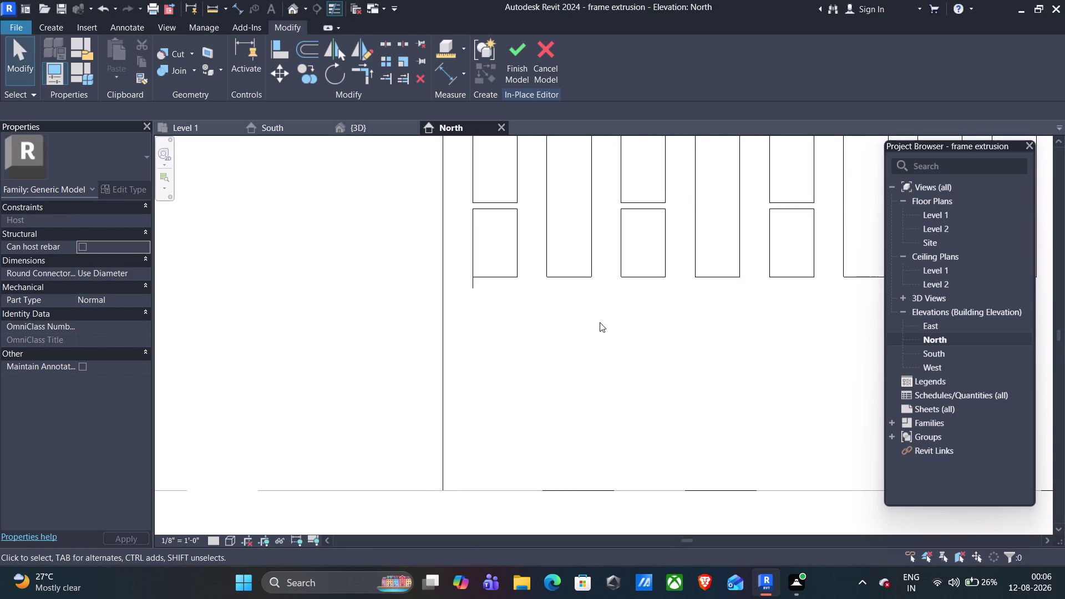
Box-select the panel extrusions below the slots, review them, and clear the selection.
drag(641, 309, 587, 345)
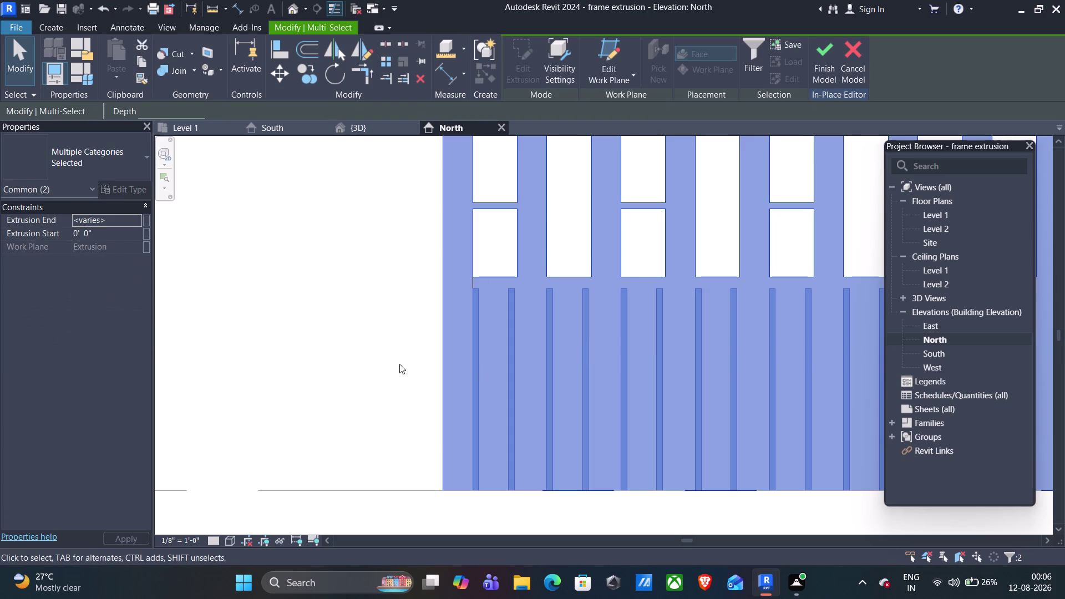
middle_drag(334, 336, 134, 316)
scroll(down, 3)
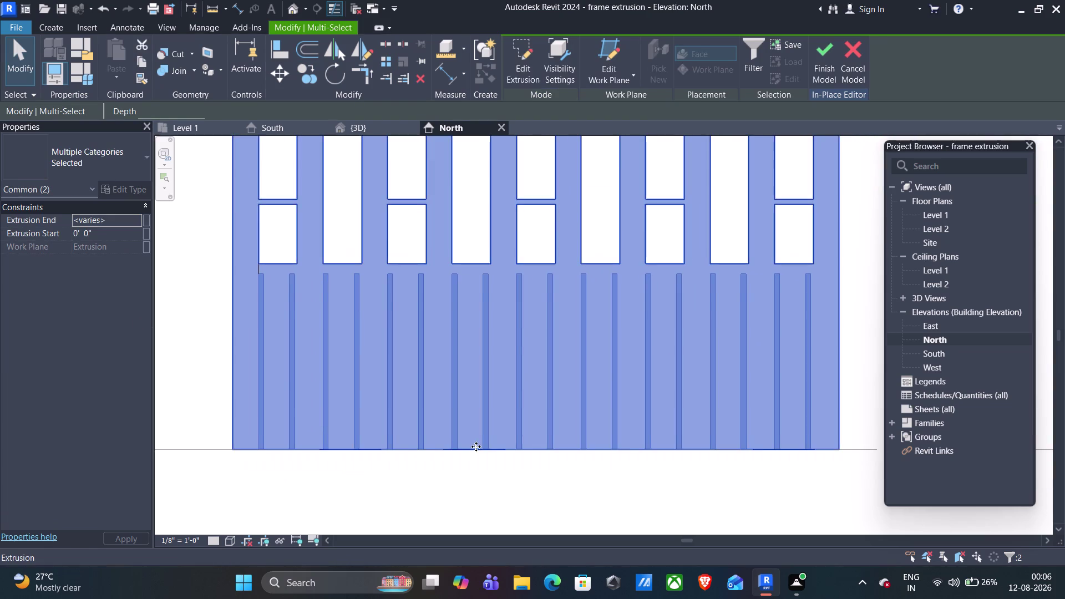
scroll(down, 3)
scroll(down, 3)
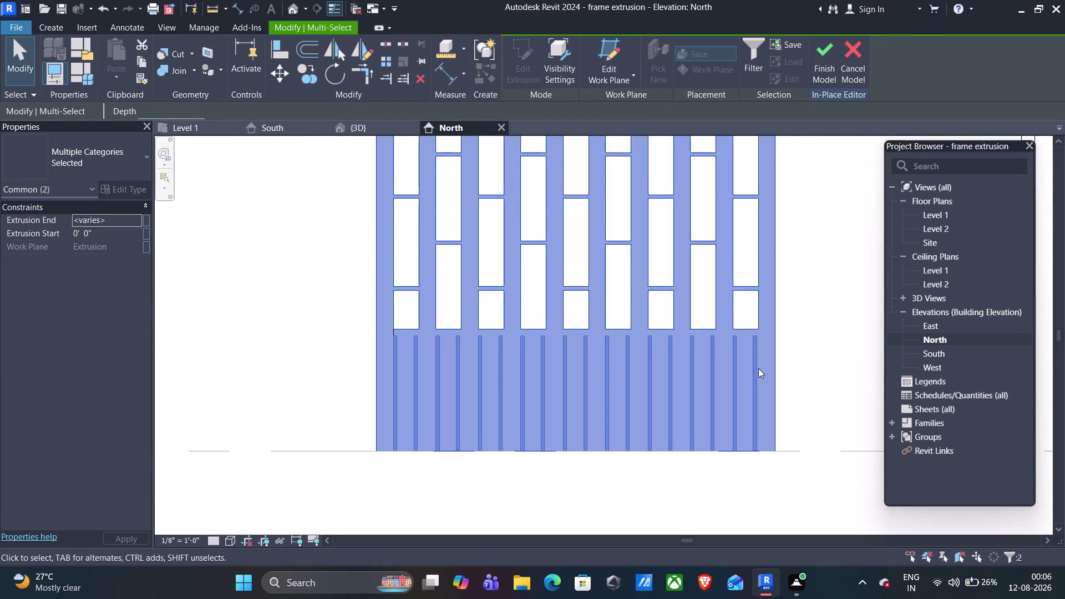
key(Escape)
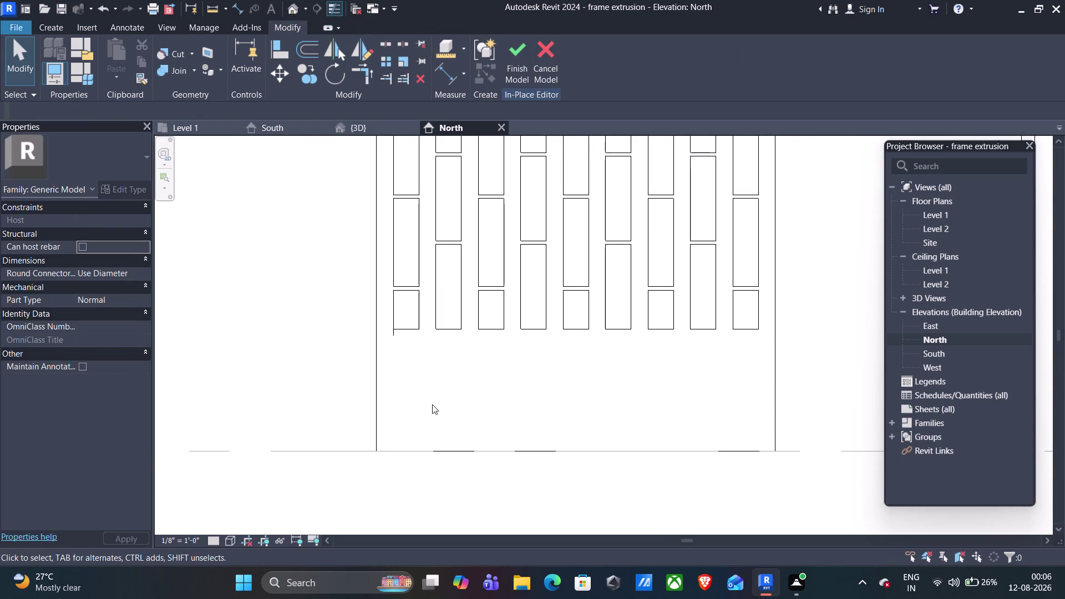
click(300, 128)
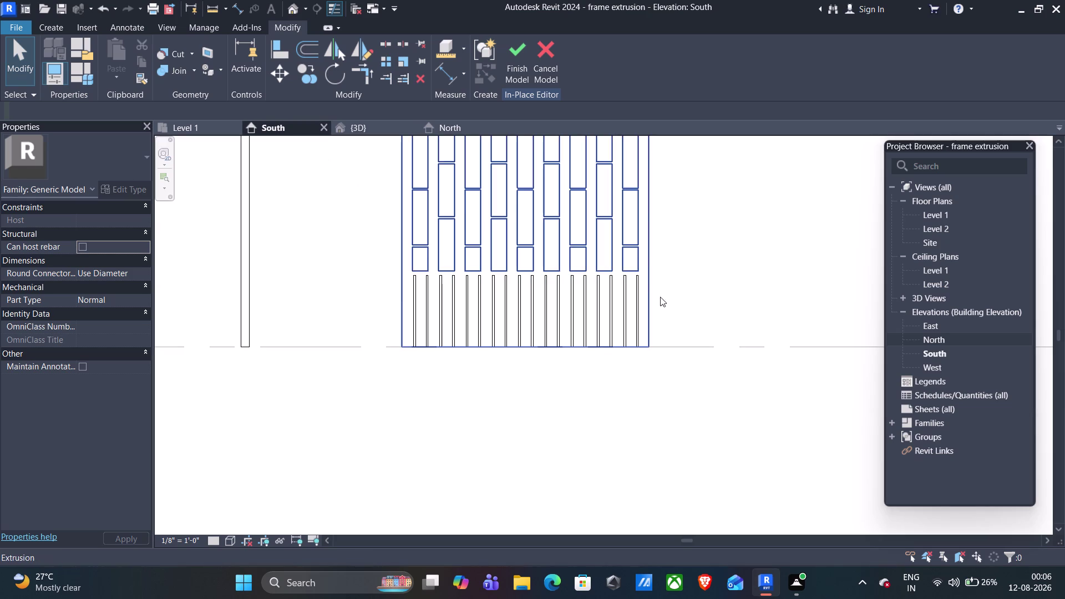
click(355, 129)
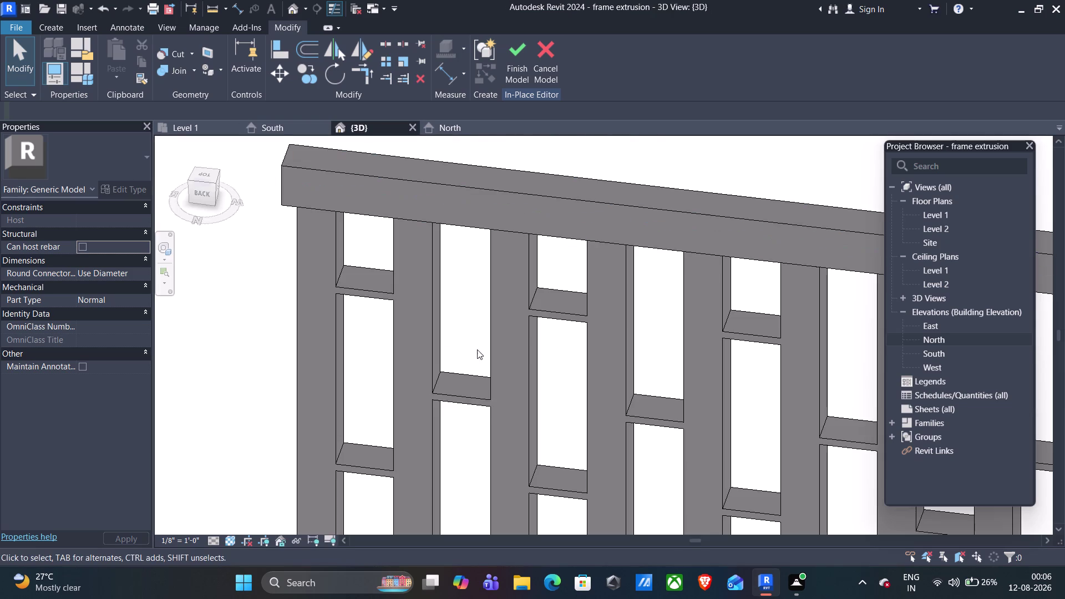
Orbit the 3D panel with the ViewCube to see it from the front and sides.
scroll(down, 3)
scroll(down, 3)
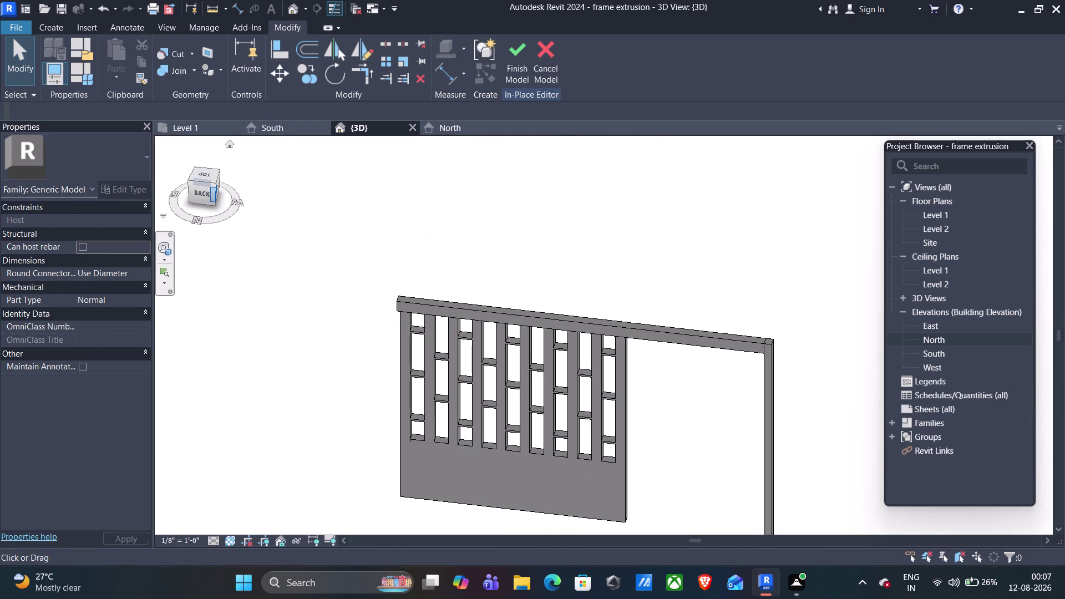
drag(211, 191, 1027, 197)
drag(219, 188, 188, 179)
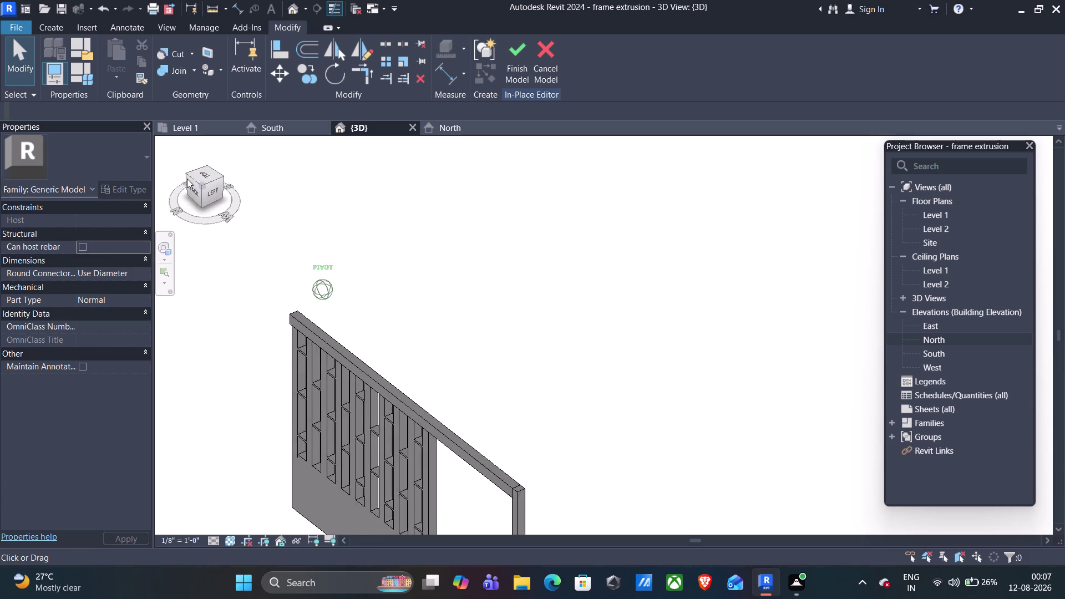
drag(188, 179, 1043, 182)
drag(217, 190, 205, 184)
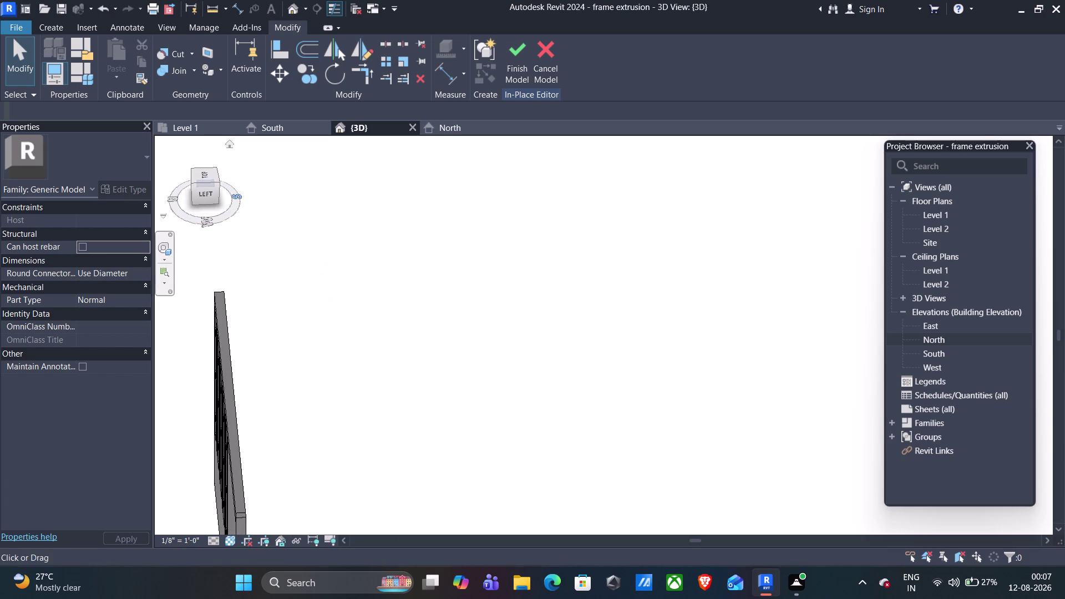
click(239, 200)
click(215, 186)
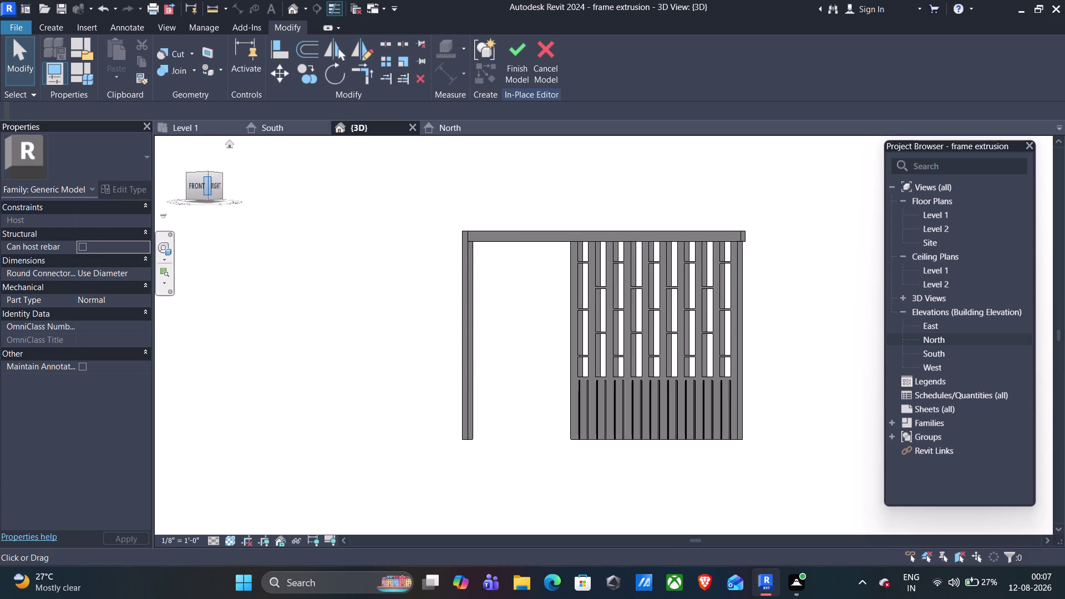
drag(200, 186, 223, 185)
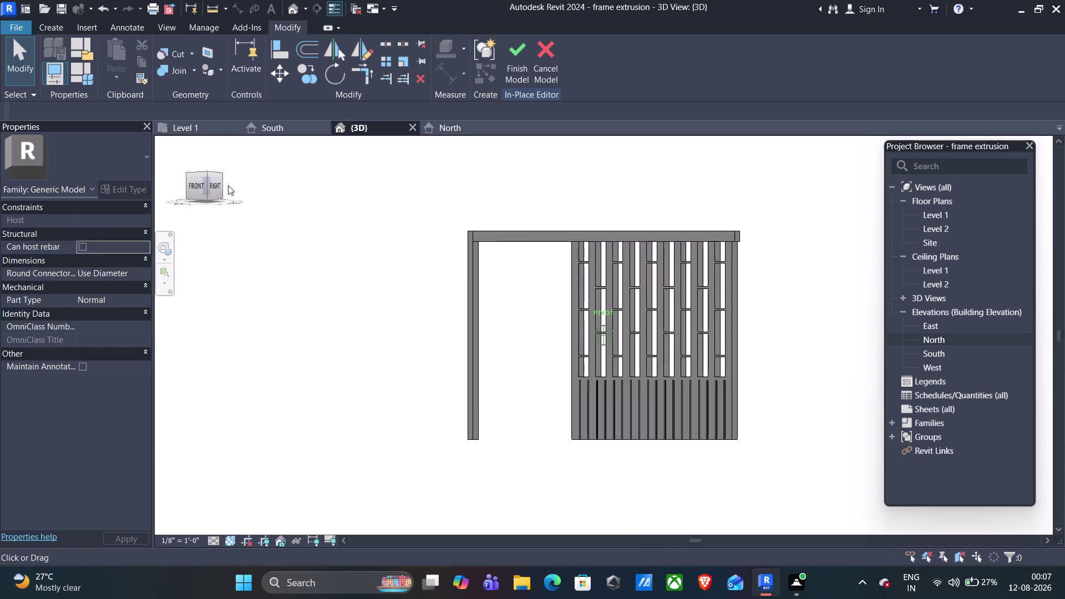
drag(224, 185, 388, 186)
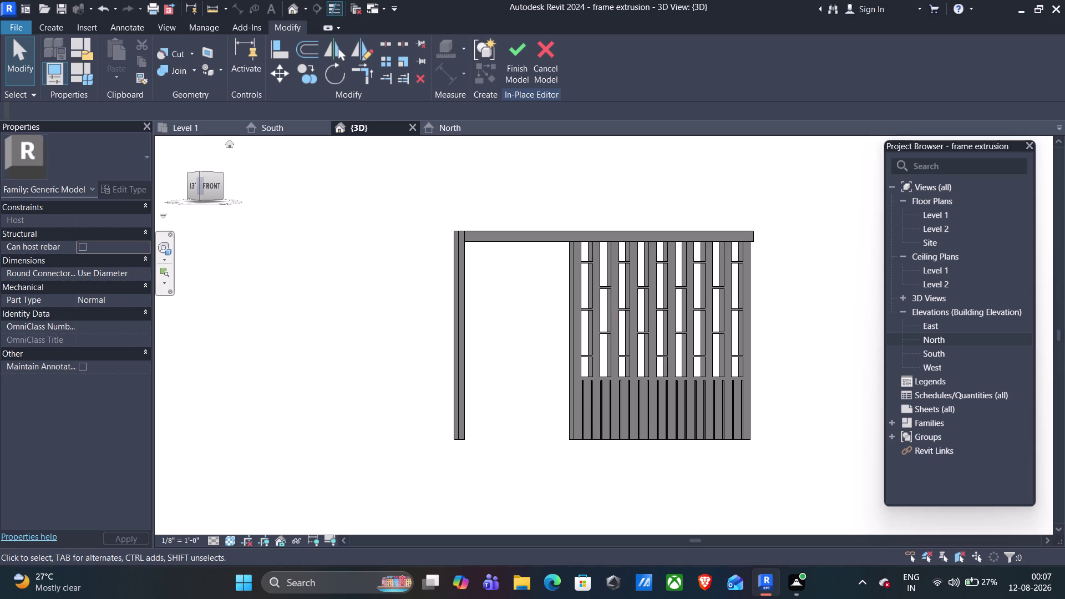
click(200, 185)
scroll(down, 3)
scroll(up, 3)
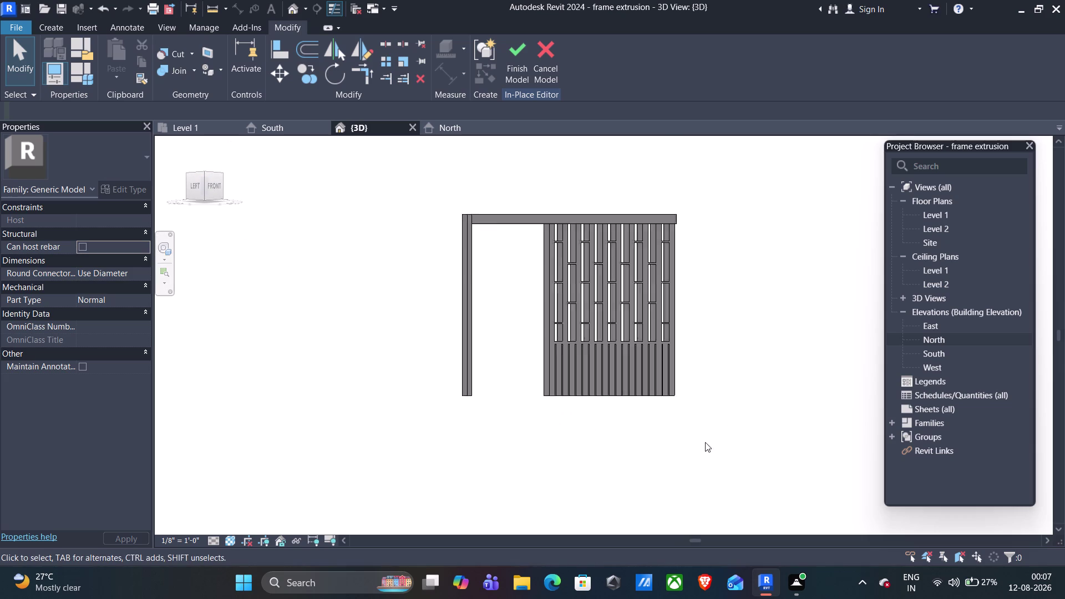
scroll(up, 3)
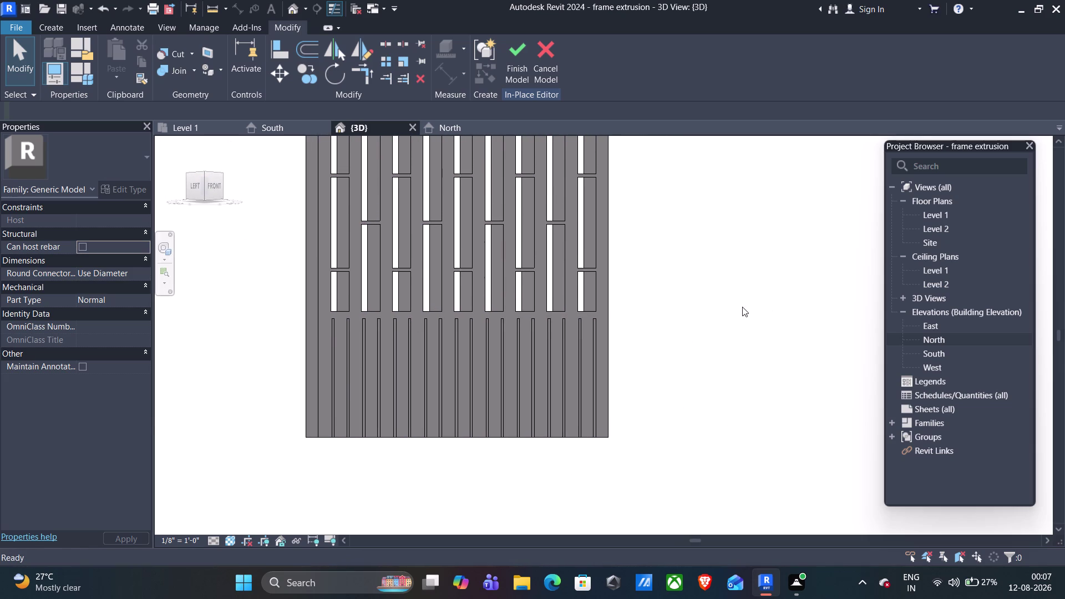
Pan and orbit with the middle mouse to examine the slotted infill and top beam.
middle_drag(673, 320, 642, 332)
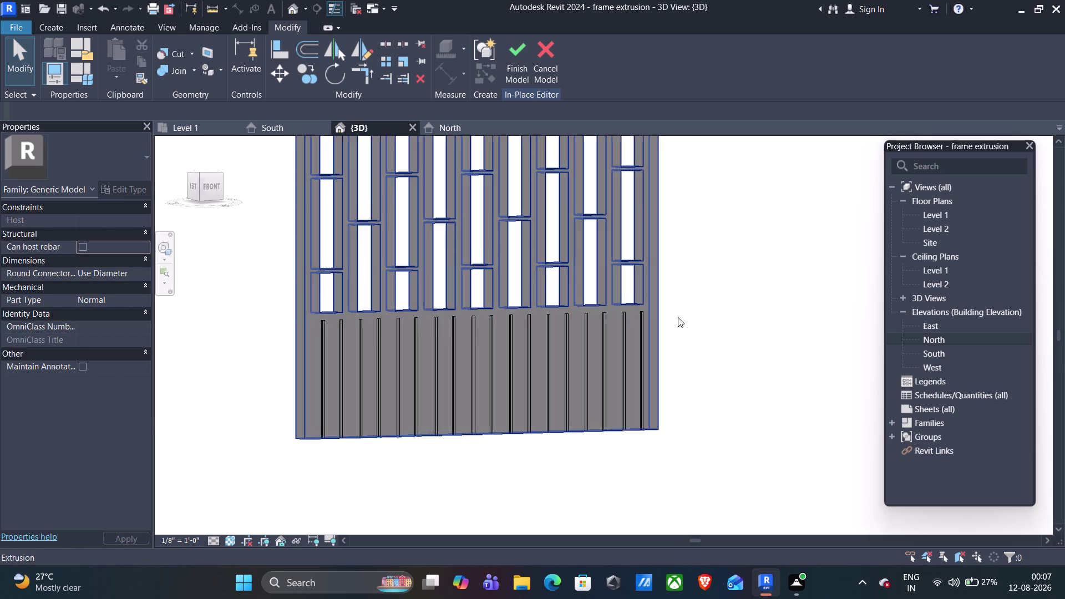
middle_drag(747, 296, 676, 311)
scroll(down, 3)
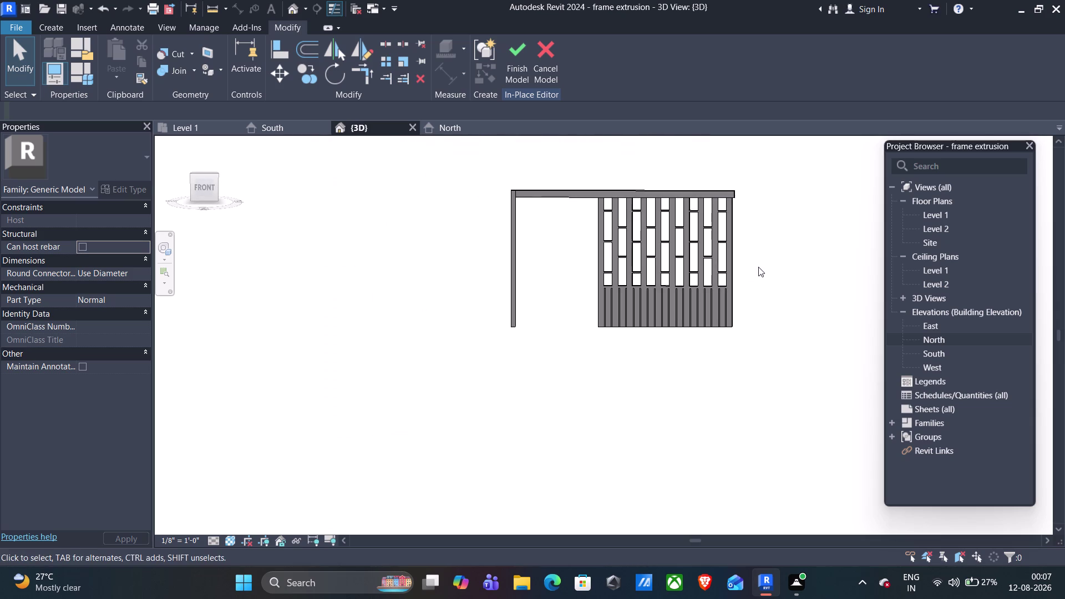
middle_drag(759, 266, 800, 262)
middle_drag(791, 260, 706, 316)
scroll(up, 3)
scroll(up, 3)
scroll(up, 3)
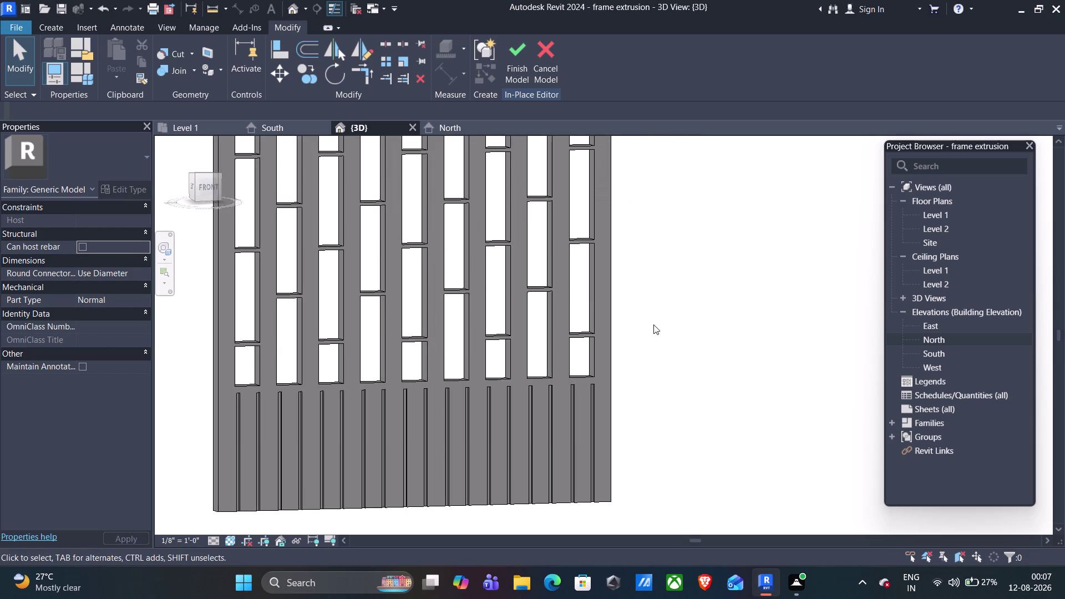
middle_drag(653, 325, 596, 345)
scroll(down, 3)
scroll(down, 3)
middle_drag(659, 306, 660, 305)
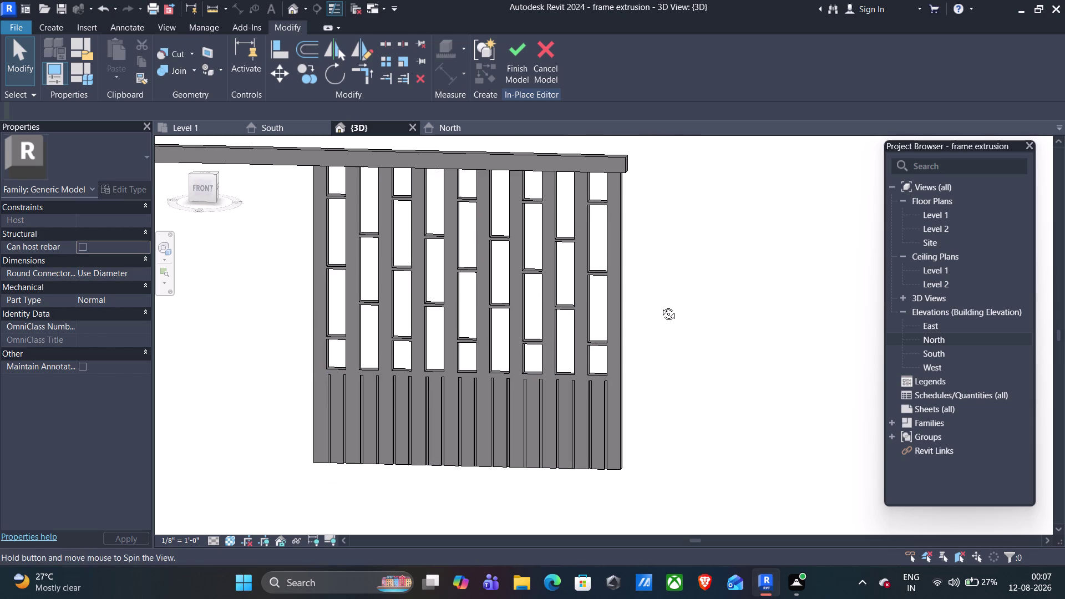
middle_drag(660, 305, 676, 284)
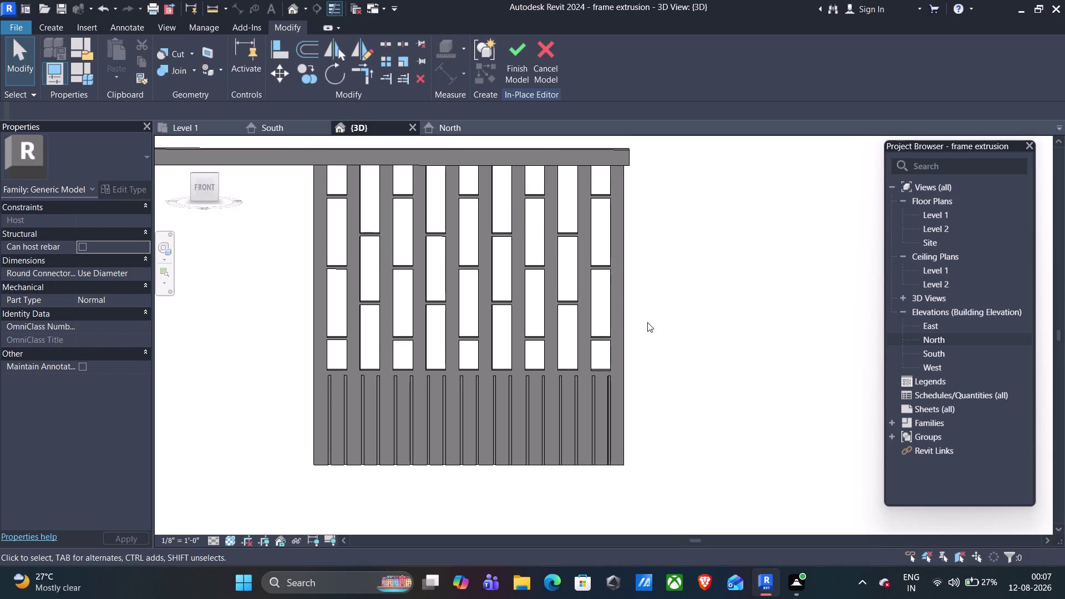
middle_drag(646, 342, 718, 322)
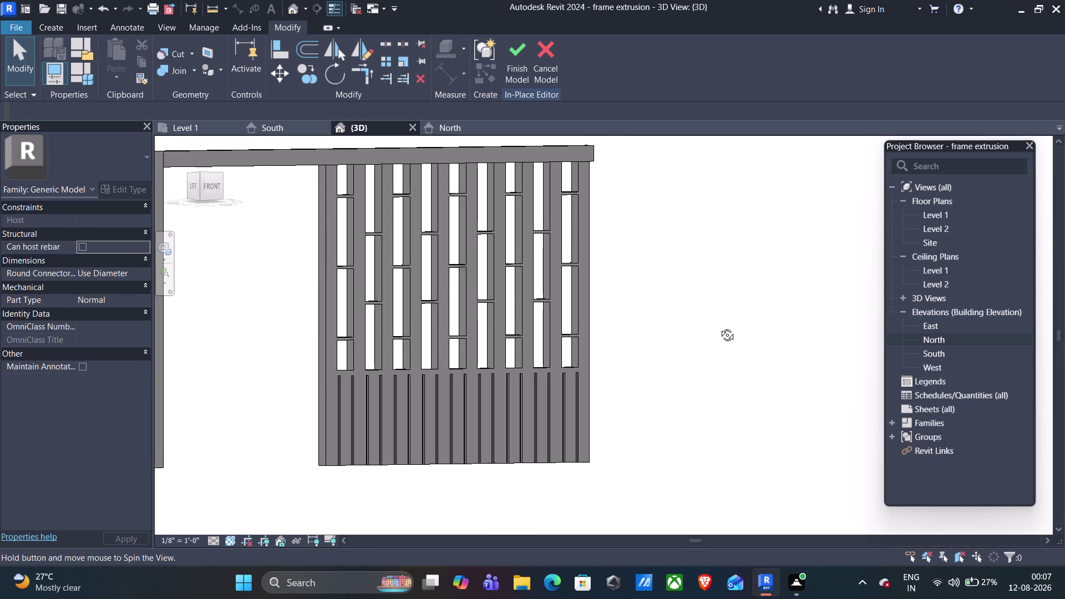
middle_drag(717, 323, 722, 337)
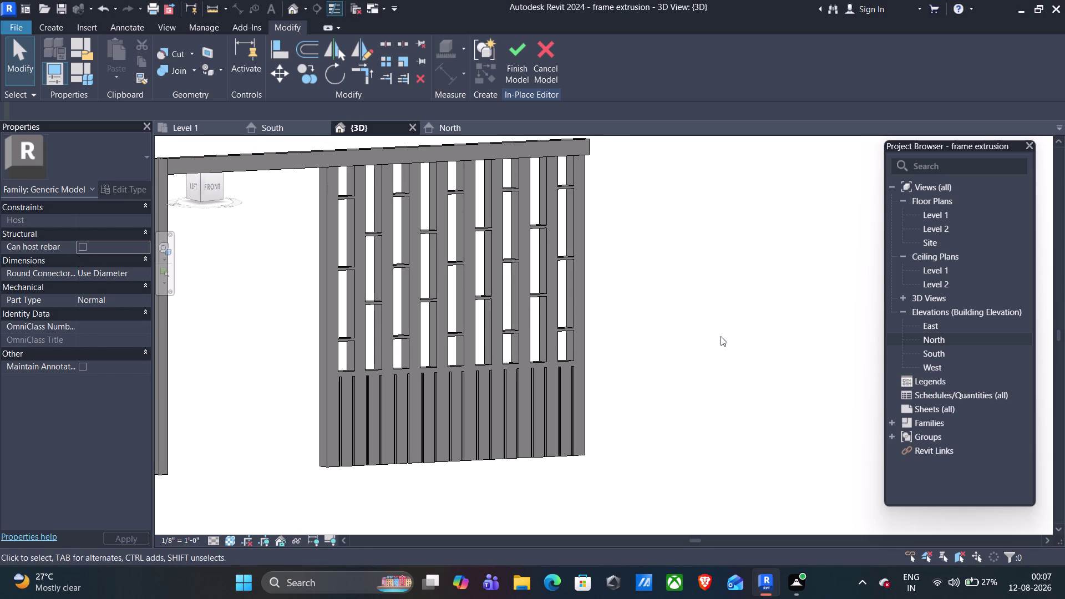
middle_drag(718, 335, 633, 348)
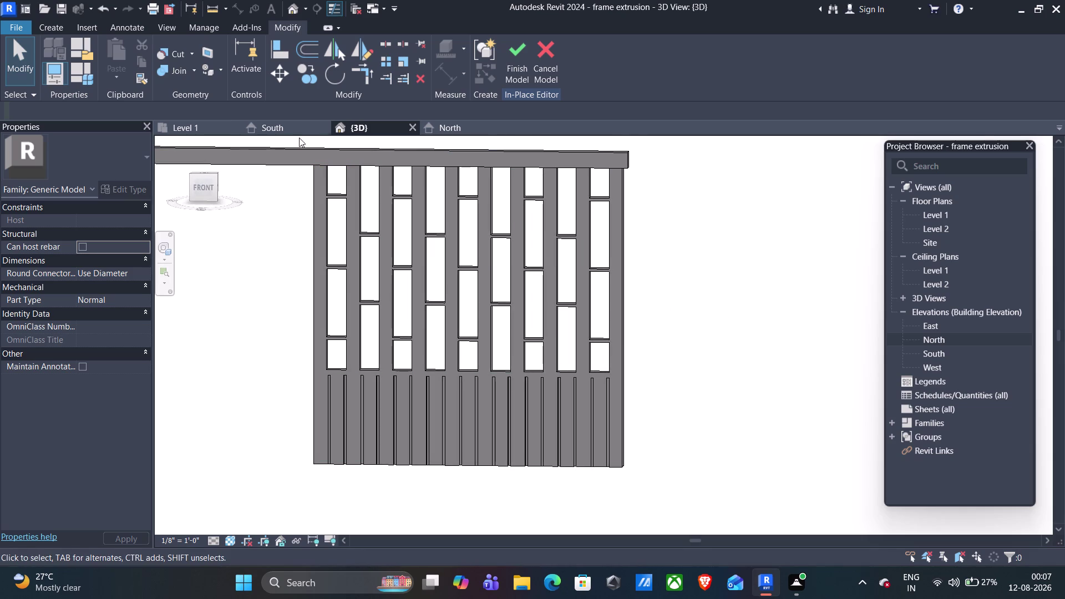
Switch to the South elevation and frame the panel in it.
click(269, 132)
scroll(down, 3)
middle_drag(654, 221, 658, 334)
scroll(up, 3)
scroll(up, 3)
scroll(up, 3)
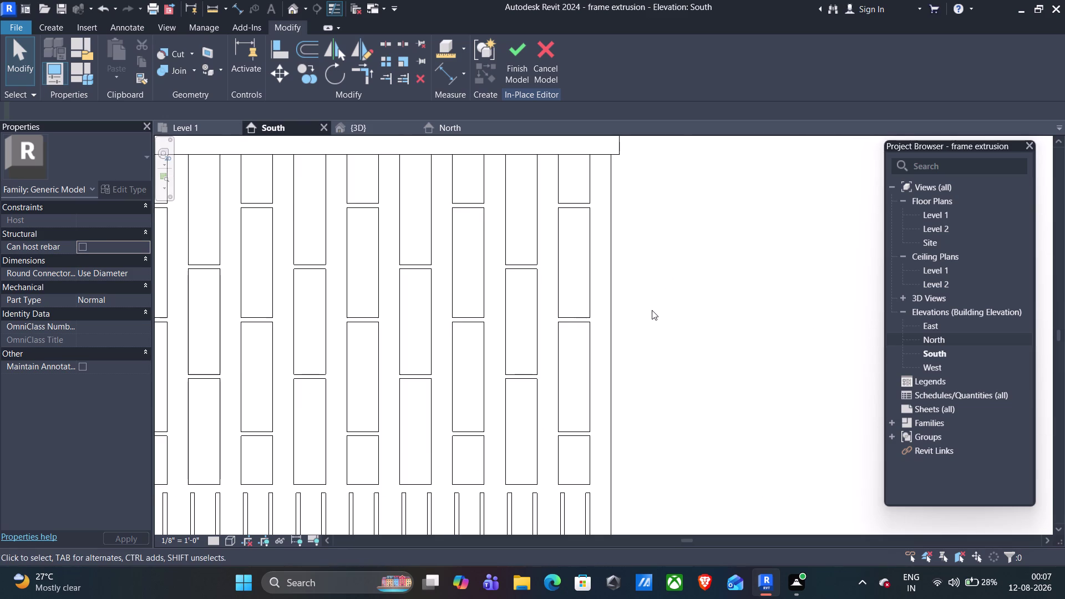
scroll(down, 3)
scroll(down, 3)
drag(698, 295, 481, 395)
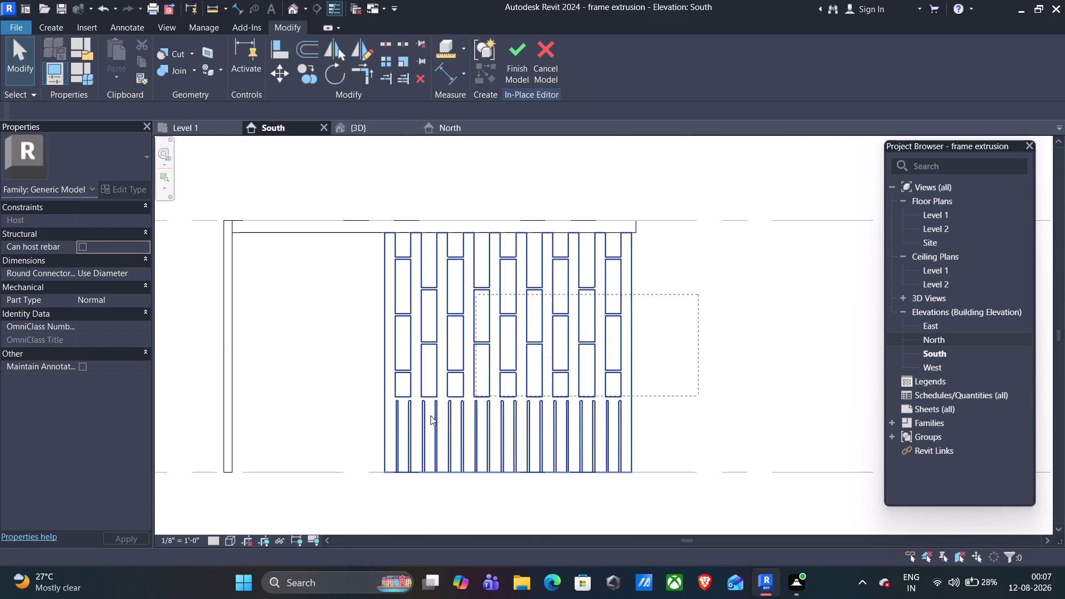
drag(481, 394, 329, 450)
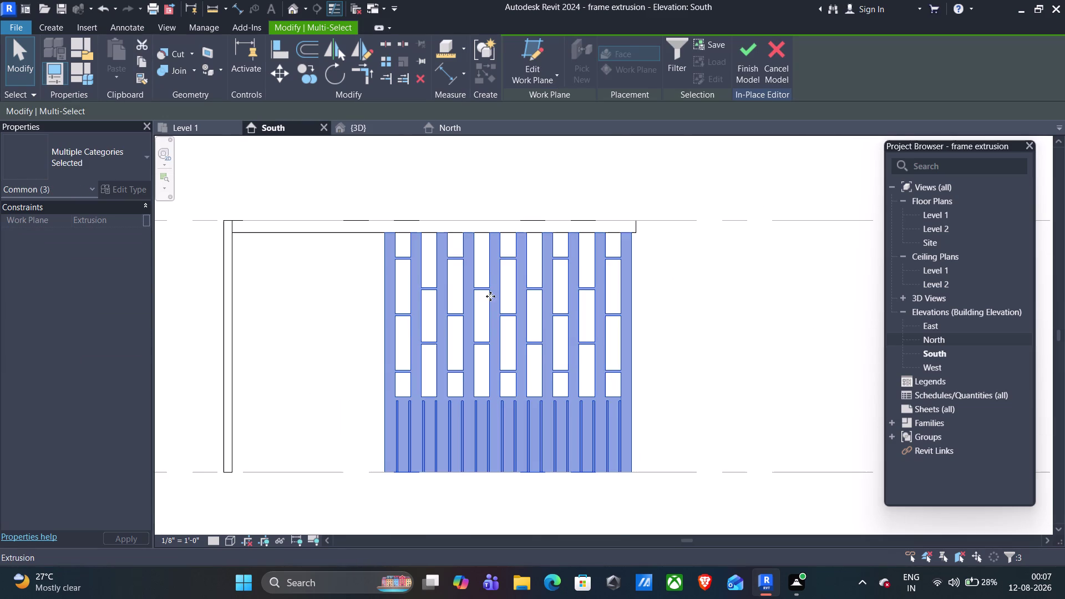
key(Escape)
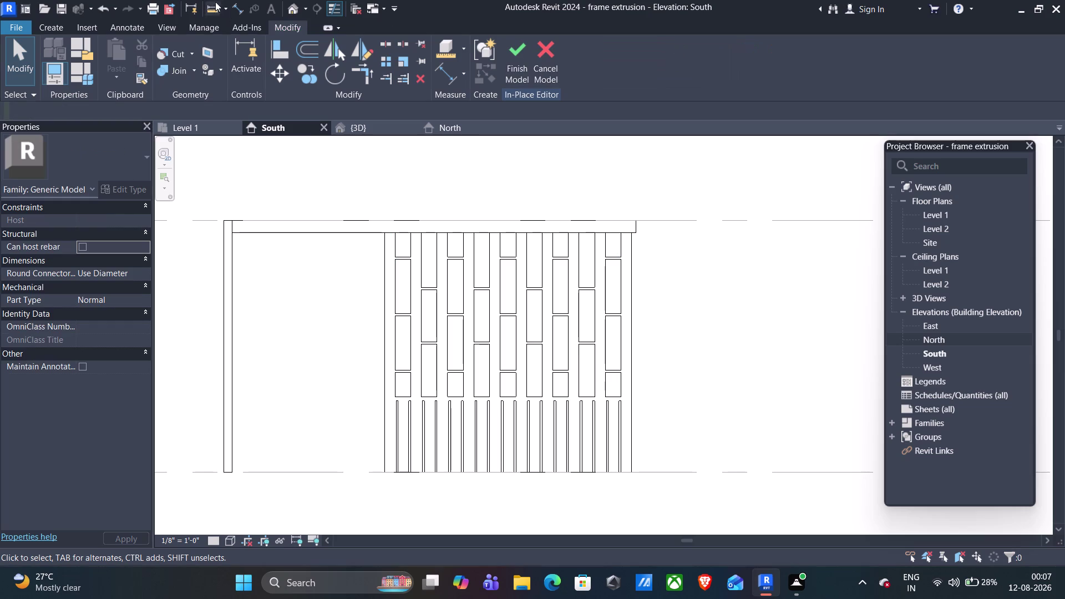
click(211, 7)
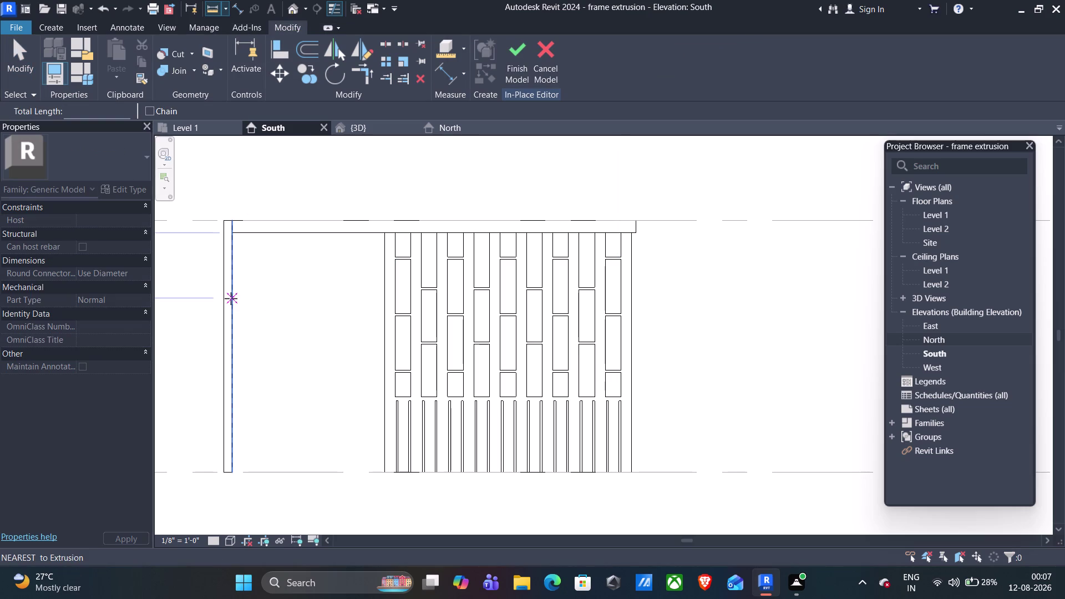
click(233, 299)
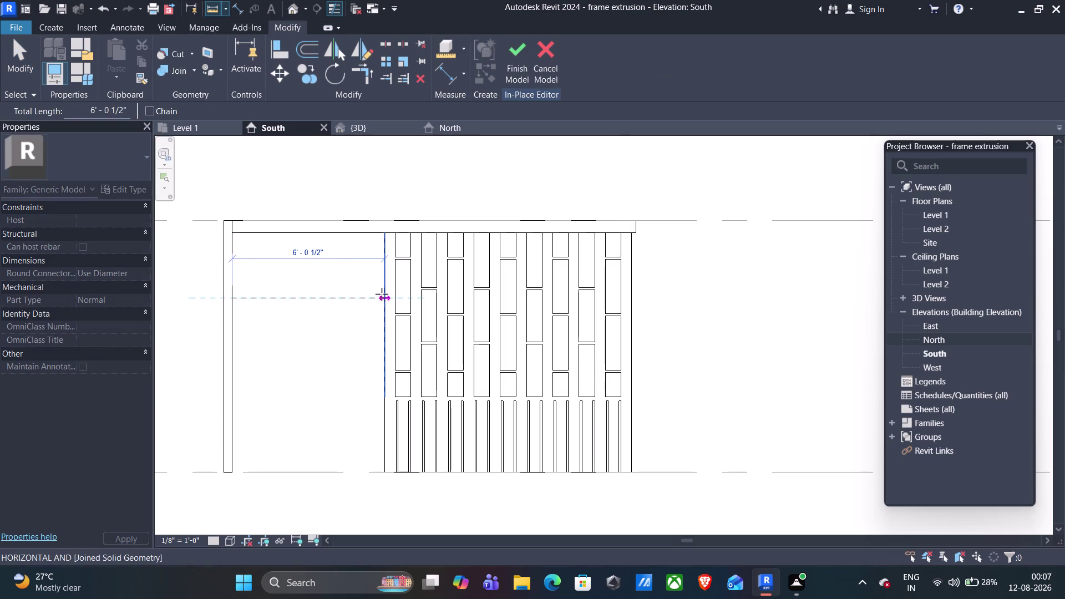
scroll(up, 3)
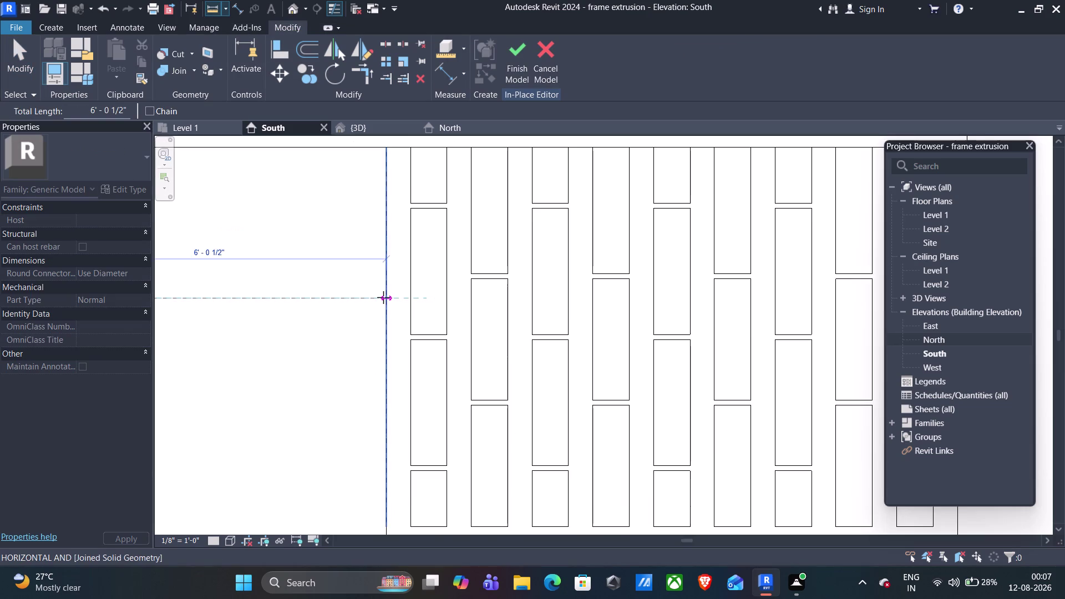
scroll(down, 3)
scroll(down, 3)
key(Escape)
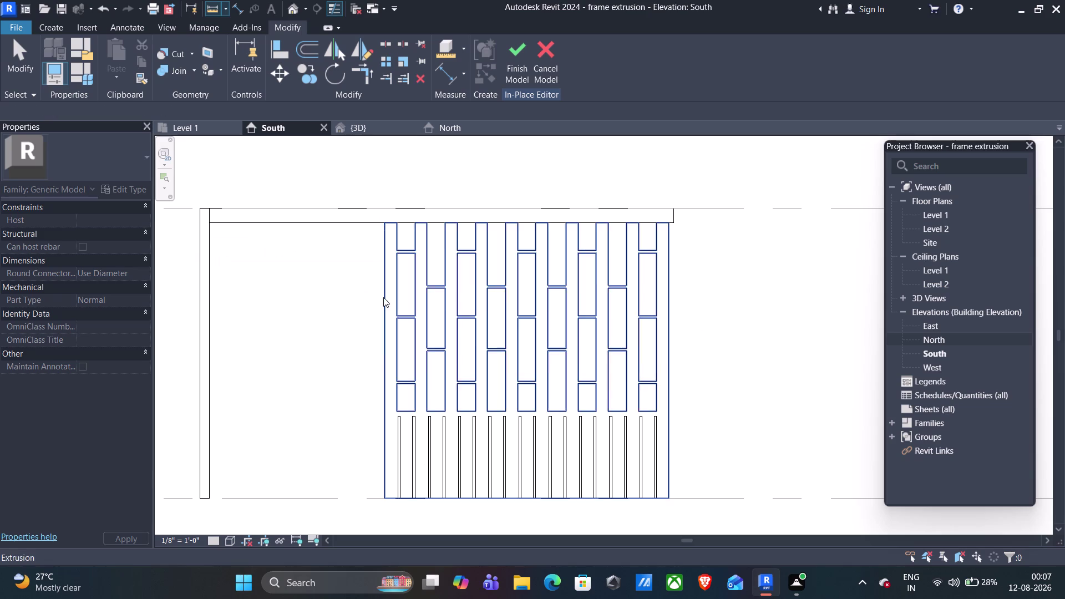
middle_drag(240, 242, 278, 319)
scroll(up, 3)
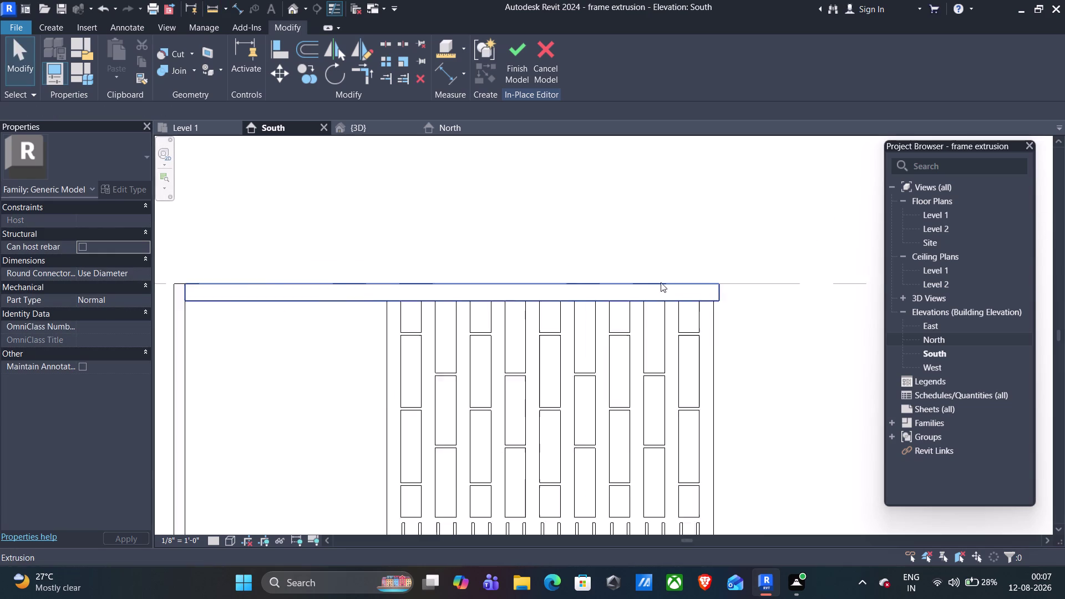
scroll(up, 3)
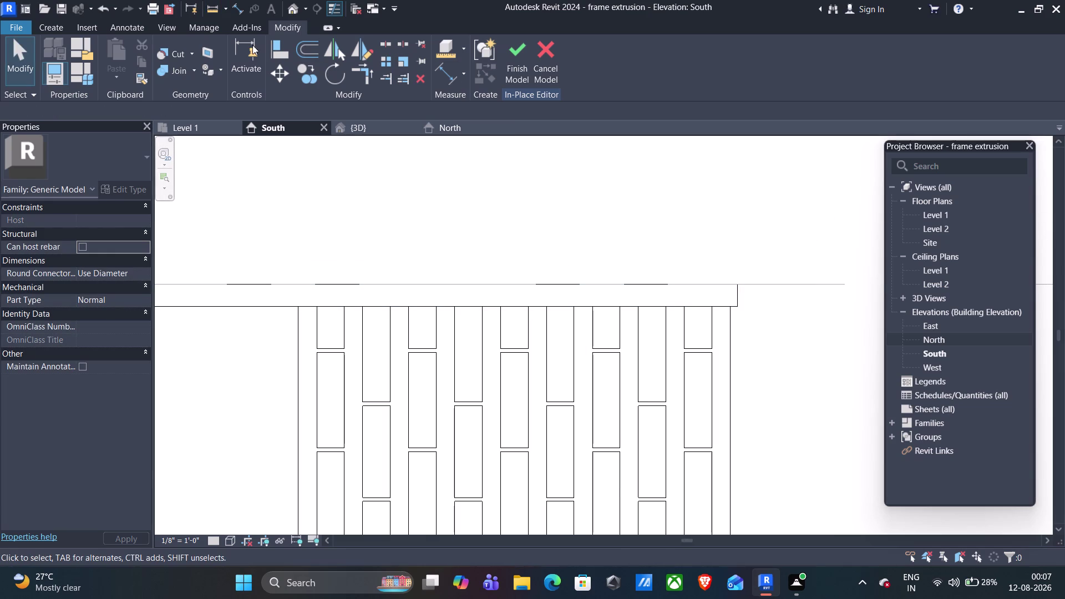
click(211, 11)
middle_drag(268, 329, 367, 305)
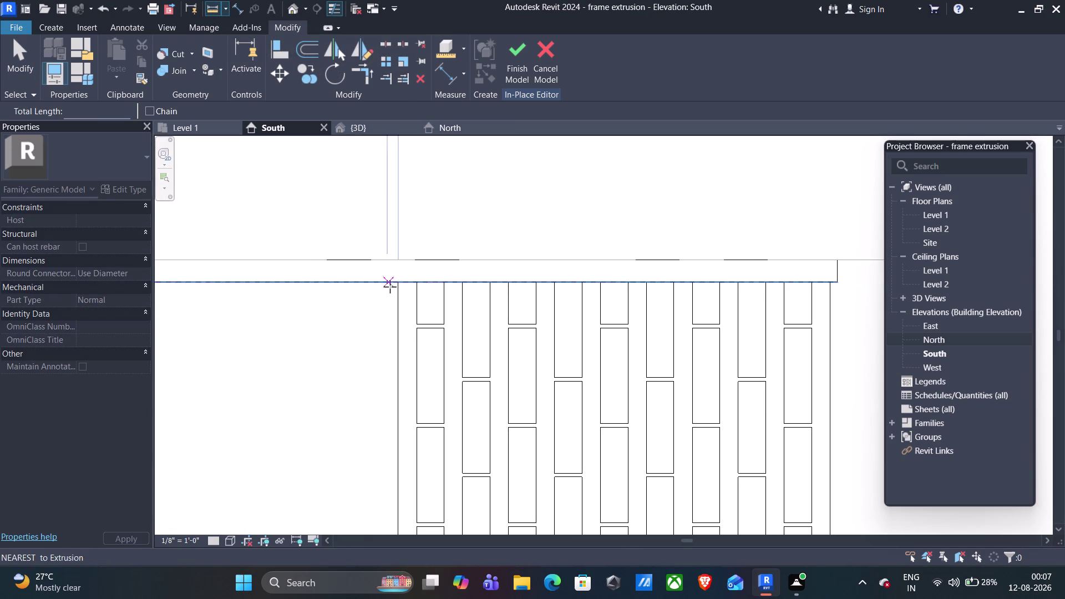
click(397, 283)
middle_drag(190, 288, 403, 290)
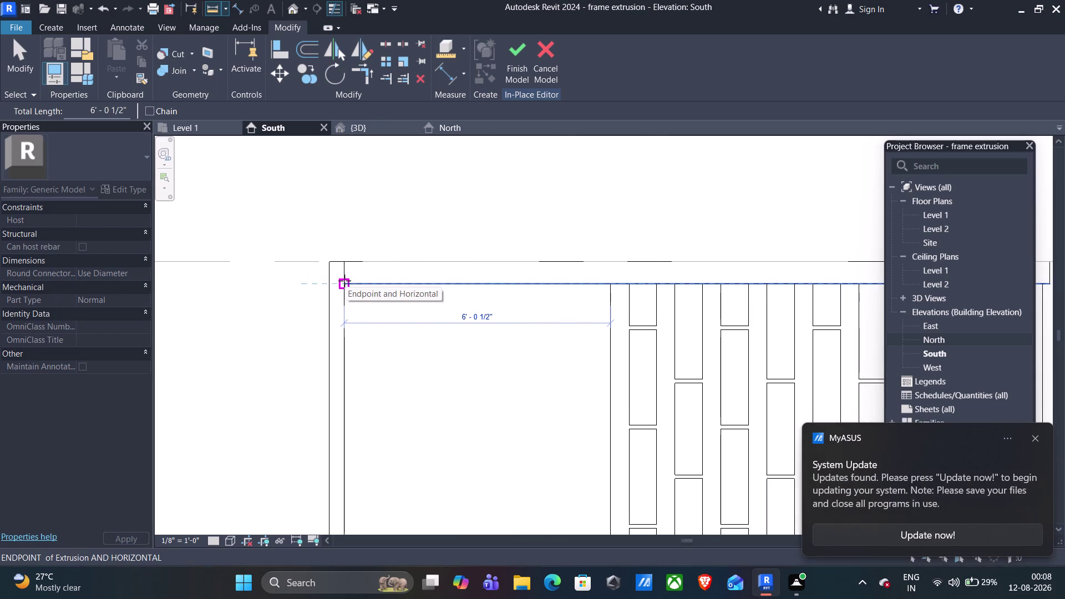
key(Escape)
middle_drag(535, 360, 124, 325)
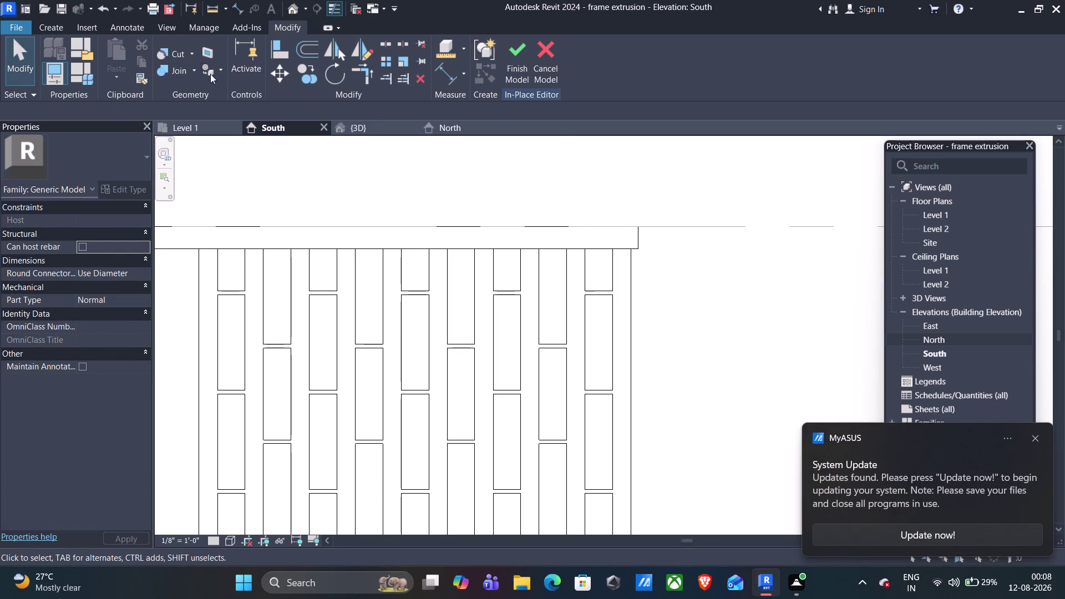
click(207, 14)
scroll(up, 3)
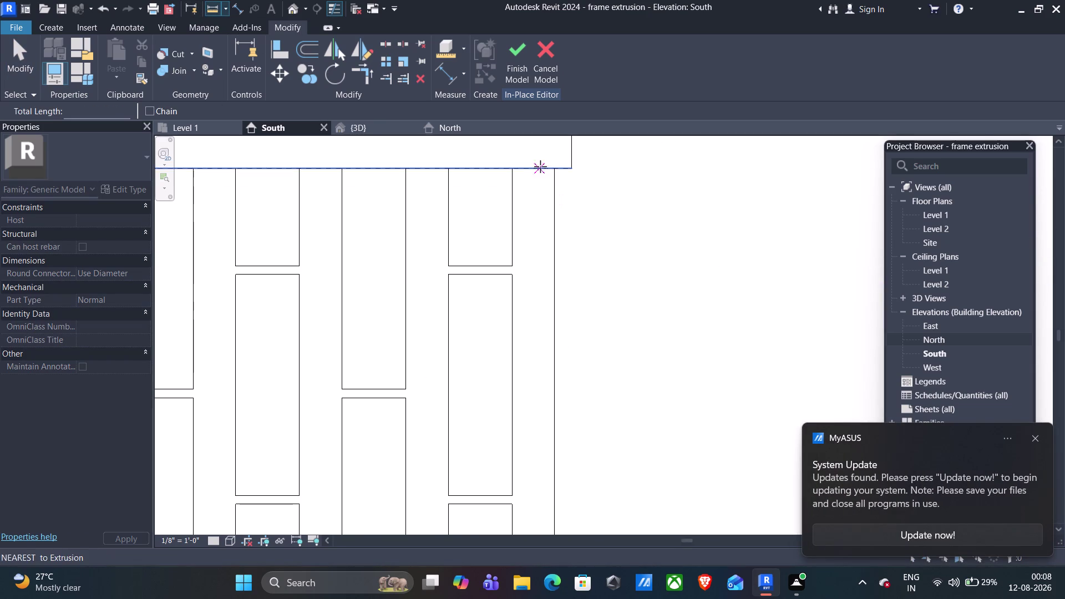
click(553, 168)
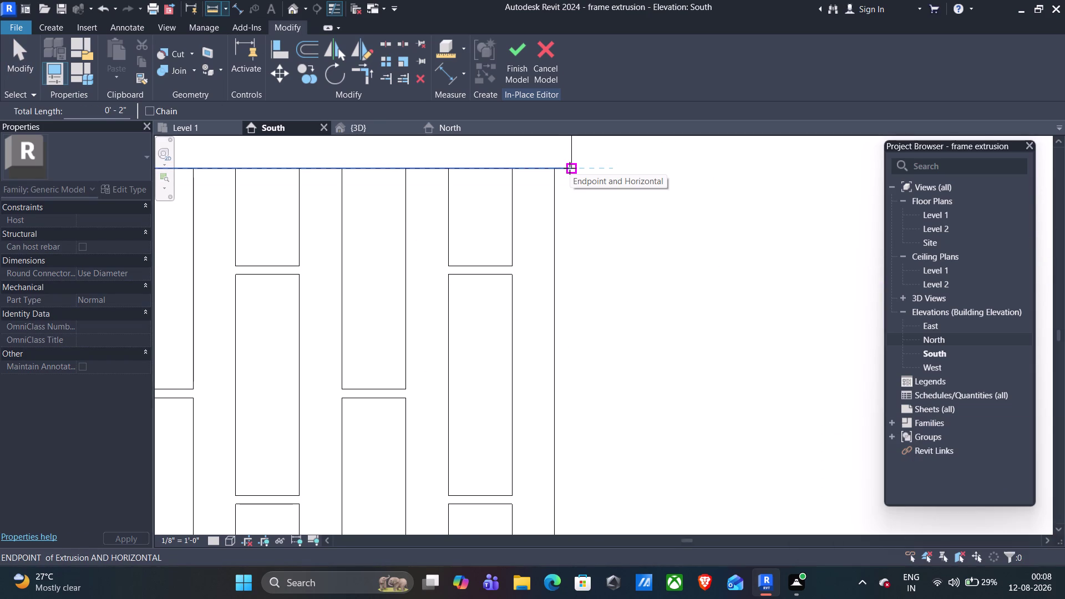
key(Escape)
scroll(down, 3)
scroll(down, 3)
middle_drag(607, 238, 674, 325)
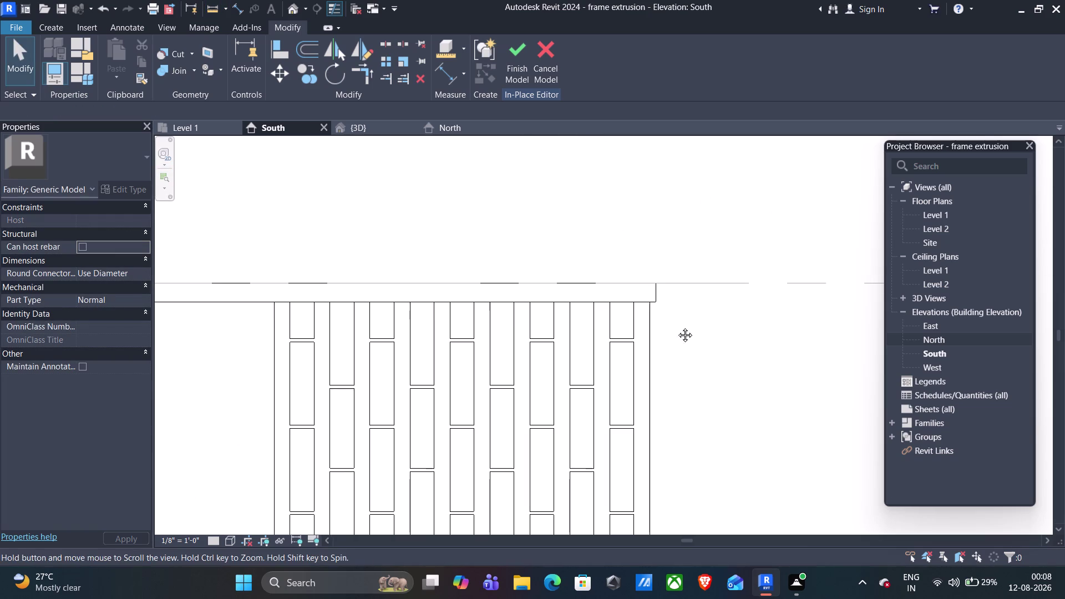
middle_drag(675, 324, 677, 326)
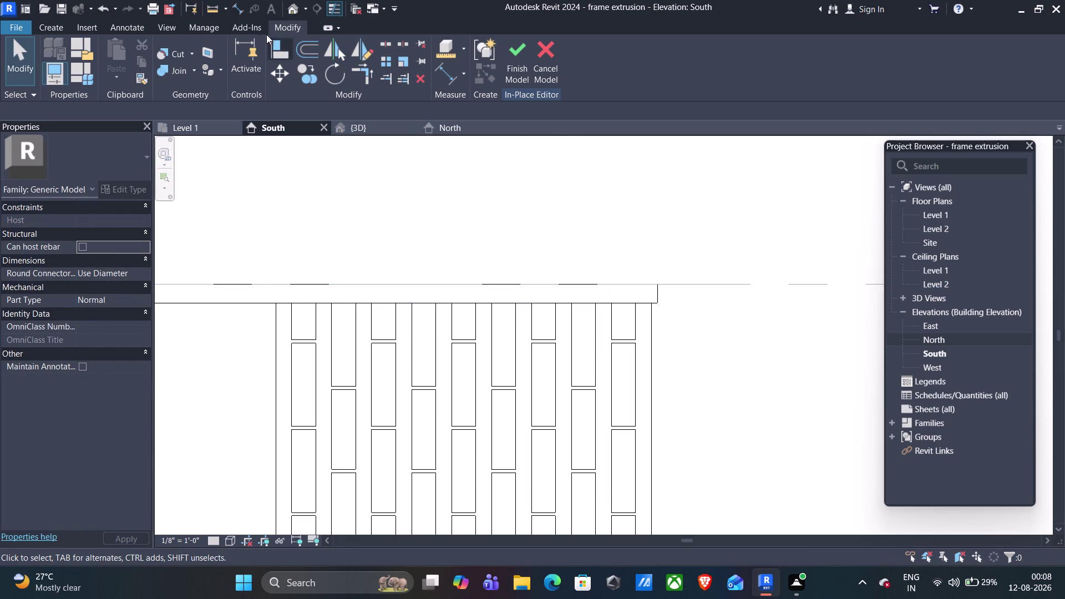
click(213, 9)
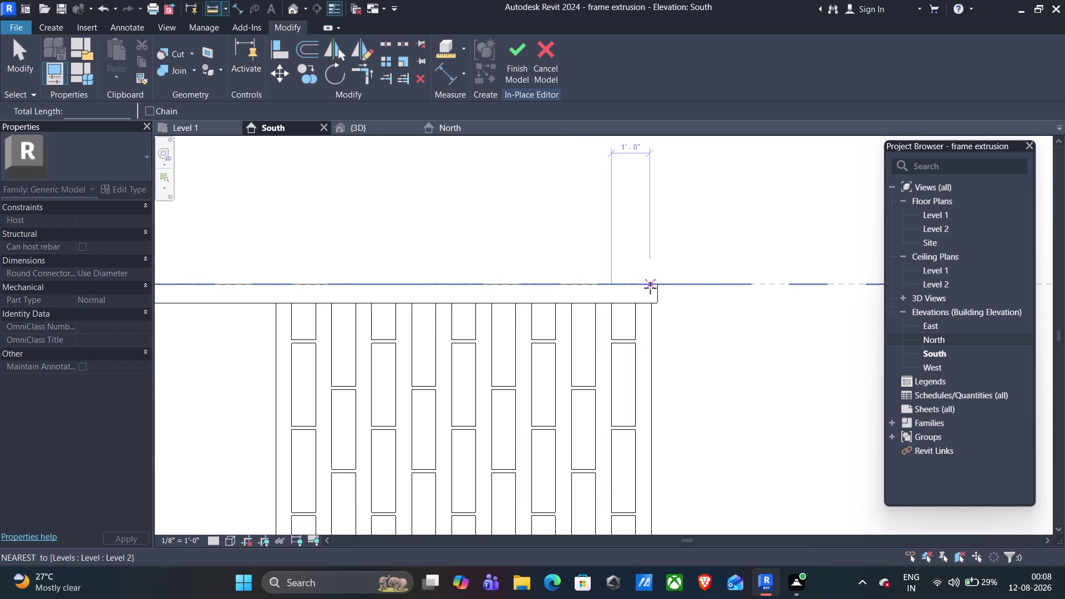
click(656, 285)
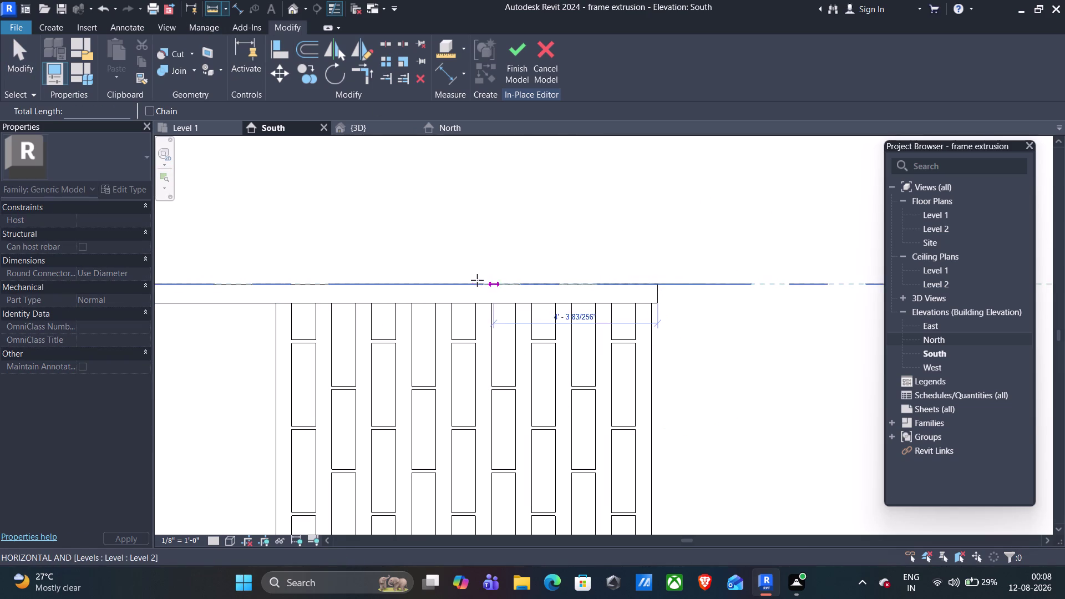
middle_drag(475, 280, 724, 267)
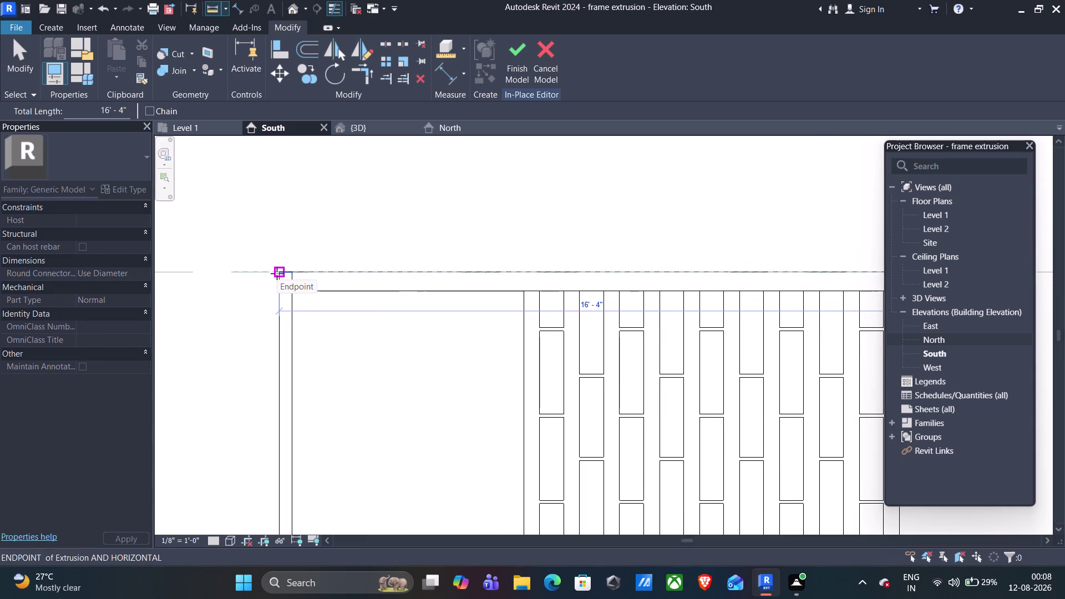
key(Escape)
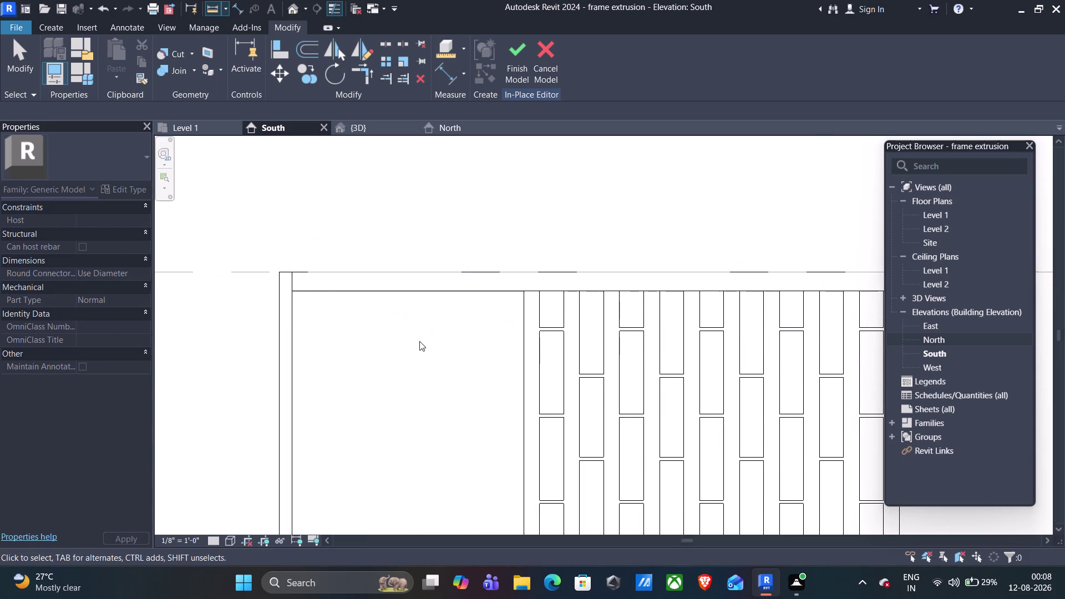
scroll(down, 3)
scroll(down, 3)
middle_drag(453, 371, 374, 319)
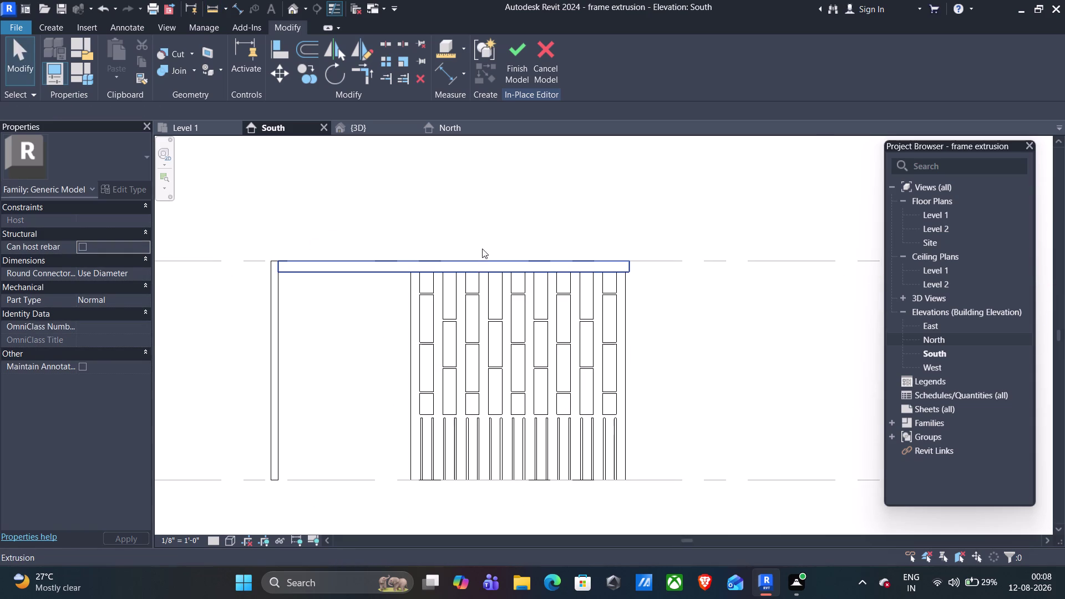
click(619, 260)
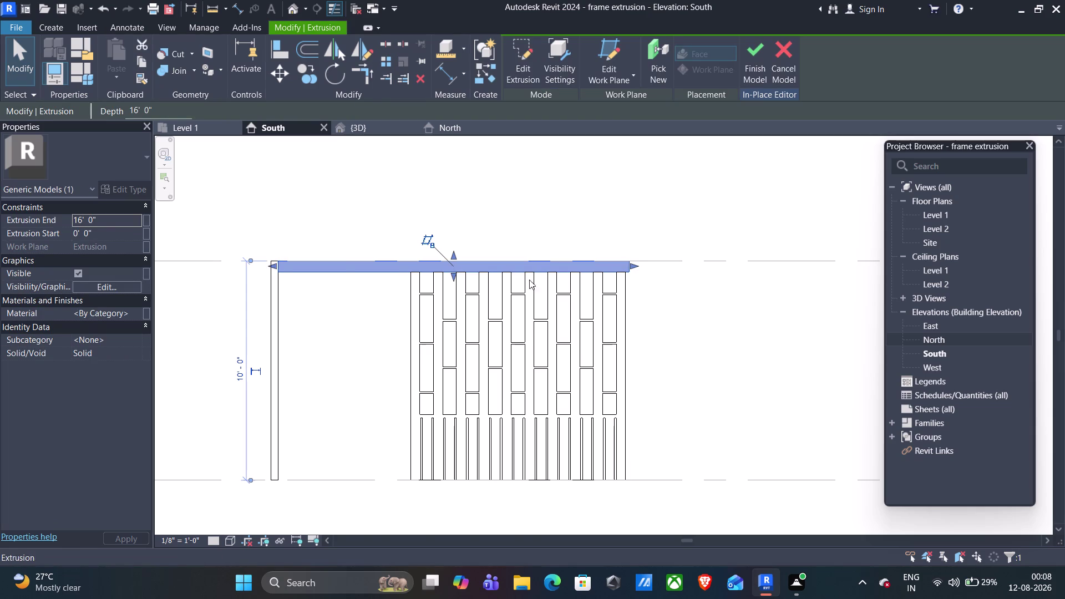
Drag the top beam's end flush with the panel edge, then deselect it.
scroll(up, 3)
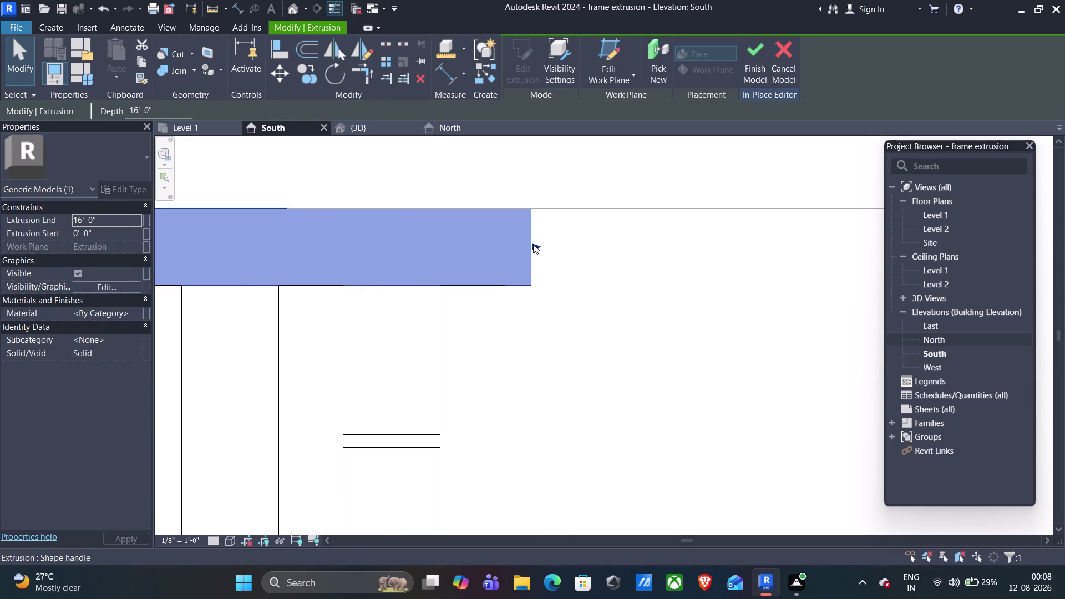
drag(533, 244, 504, 248)
key(Escape)
scroll(down, 3)
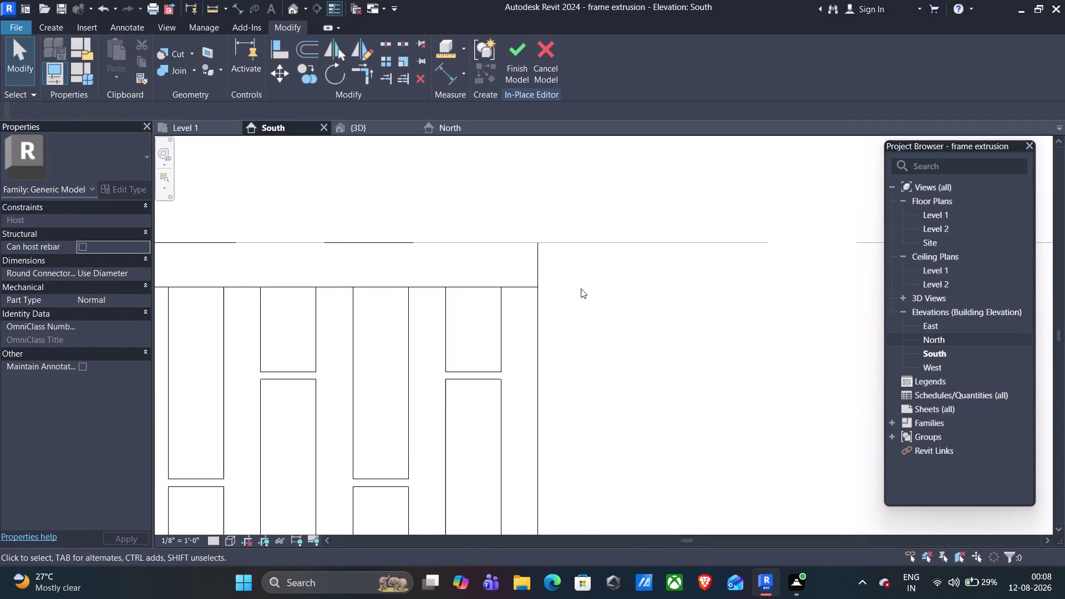
scroll(down, 3)
scroll(down, 3)
Centre the view on the frame's left side and select the top beam by the post.
middle_drag(174, 337, 327, 340)
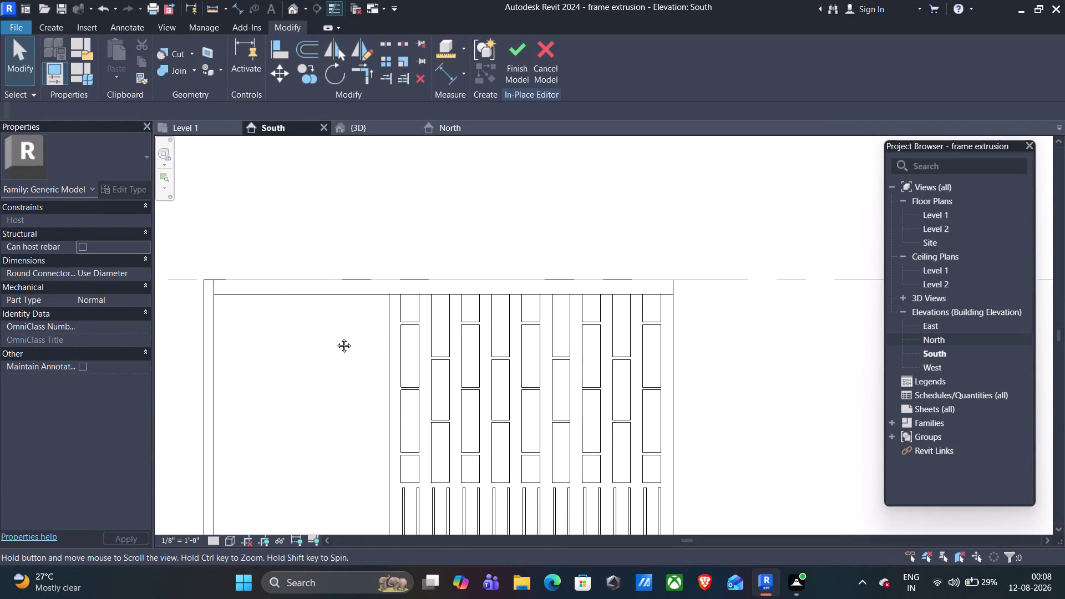
middle_drag(326, 341, 347, 332)
click(232, 300)
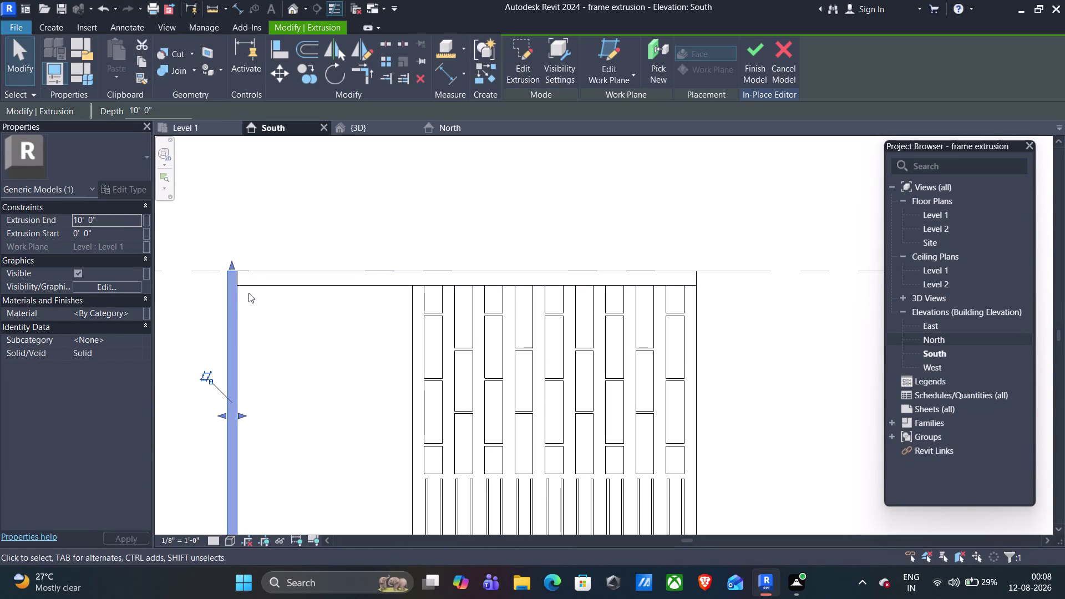
click(254, 279)
click(251, 283)
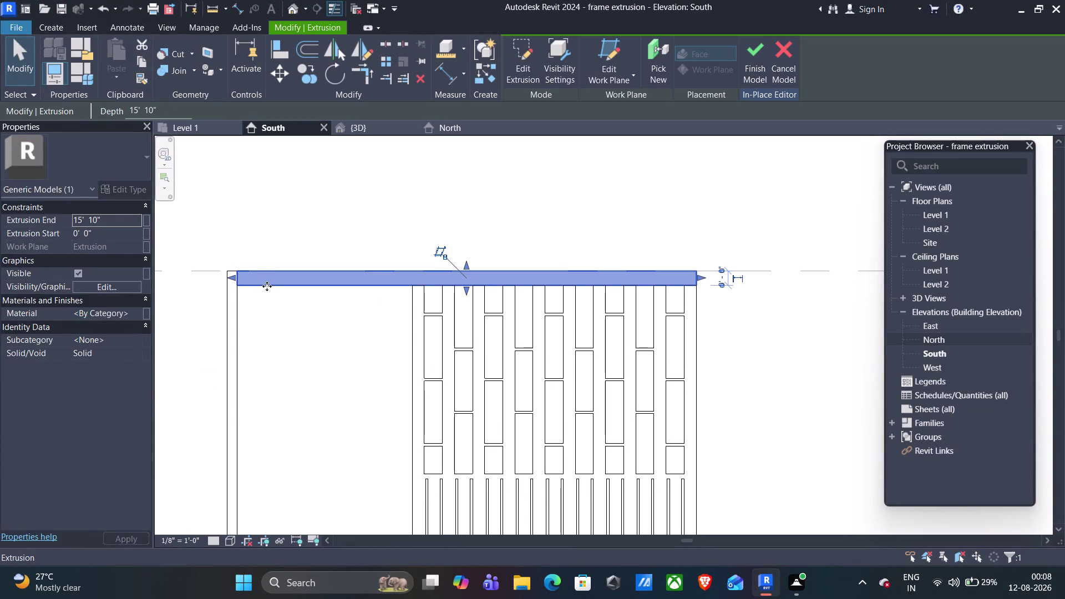
scroll(up, 3)
scroll(up, 3)
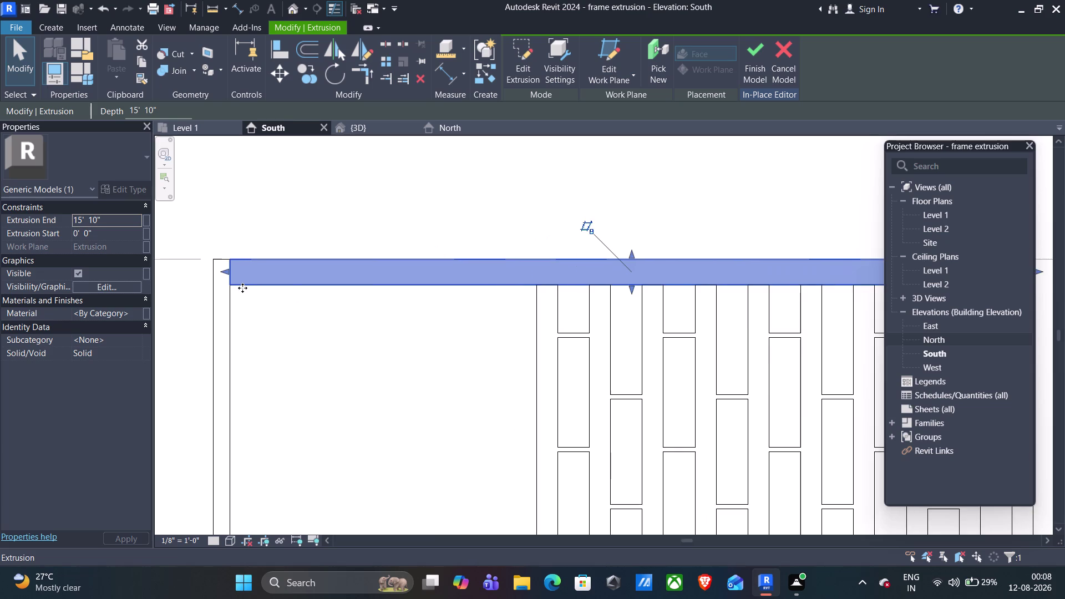
scroll(up, 3)
scroll(up, 3)
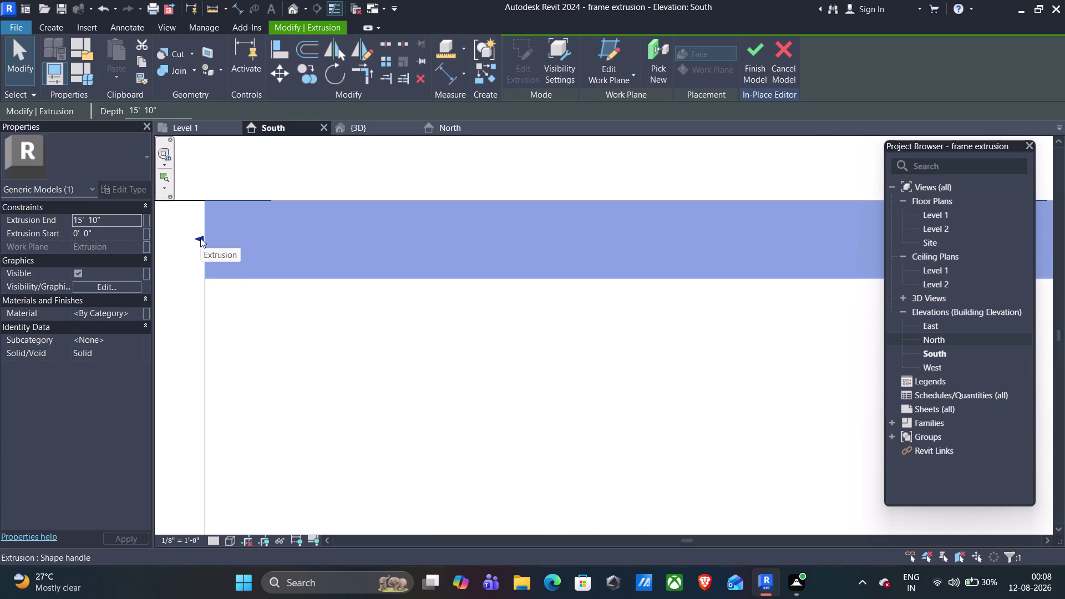
Nudge the beam's left end against the post so the extrusion ends at 15' 10".
drag(200, 238, 204, 239)
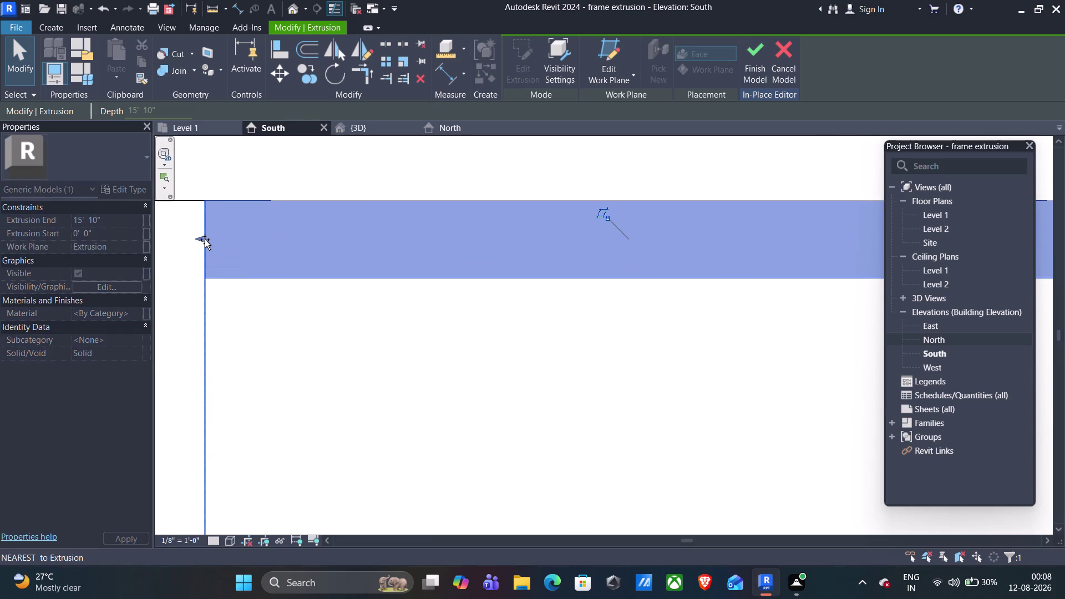
drag(205, 240, 209, 241)
drag(209, 241, 211, 243)
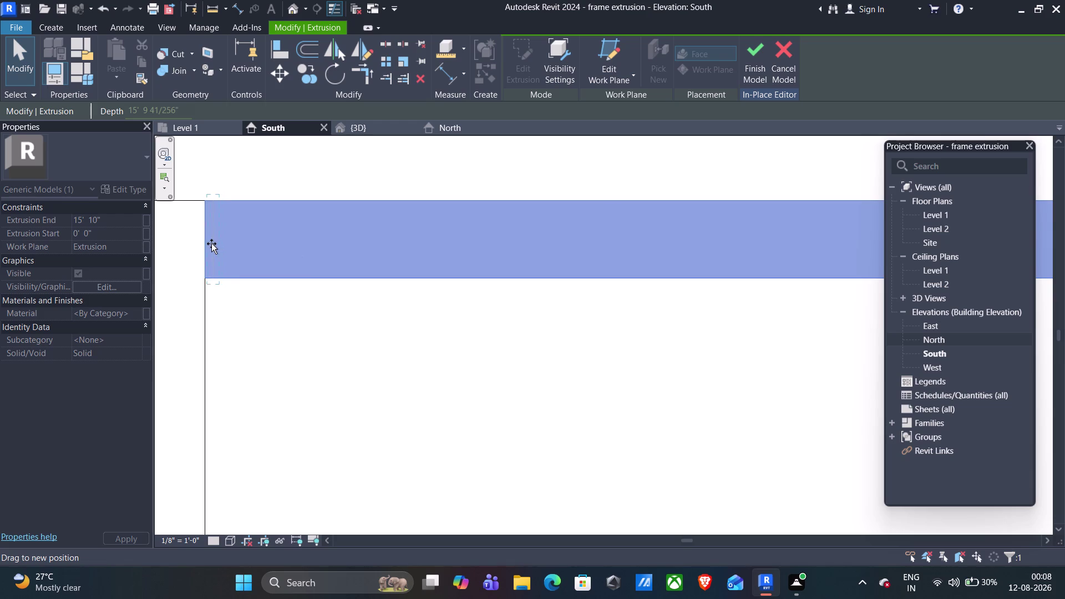
drag(211, 243, 206, 244)
key(Escape)
scroll(down, 3)
scroll(down, 3)
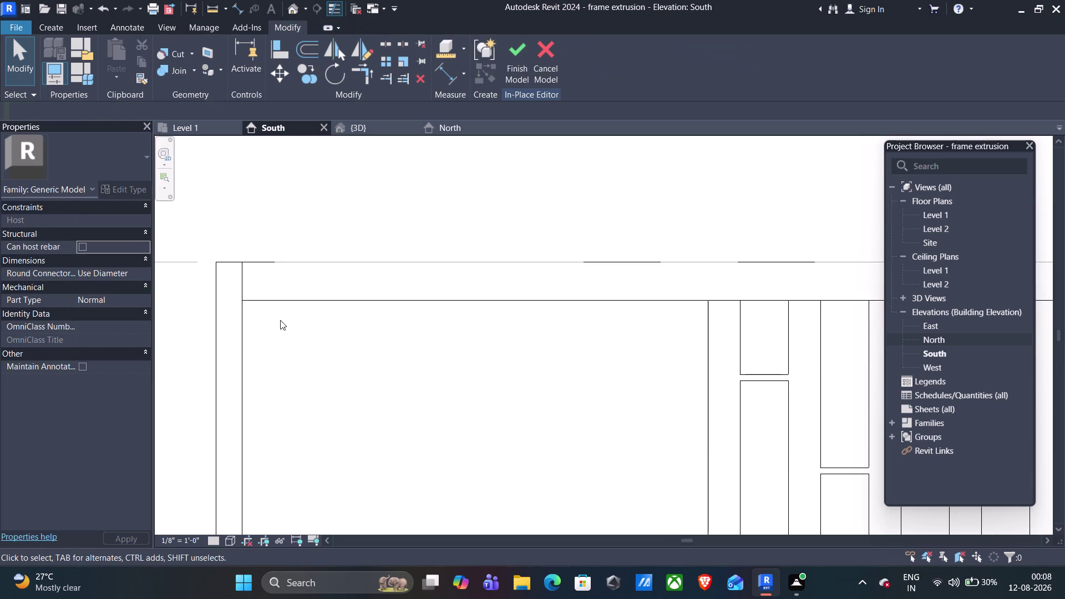
scroll(down, 3)
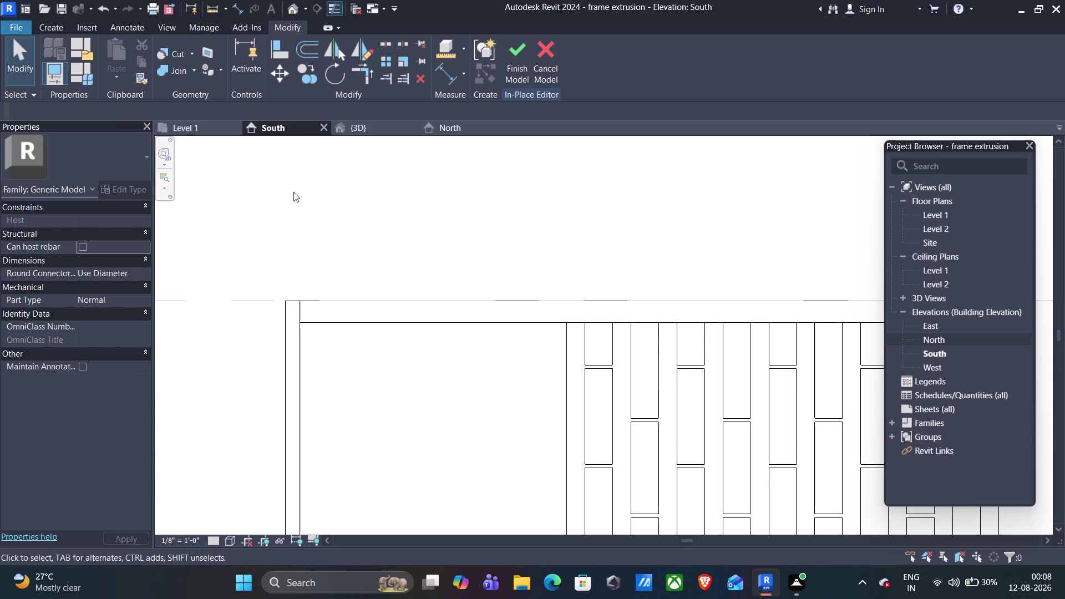
Measure the distances from the left post's edges to the slotted infill.
click(212, 6)
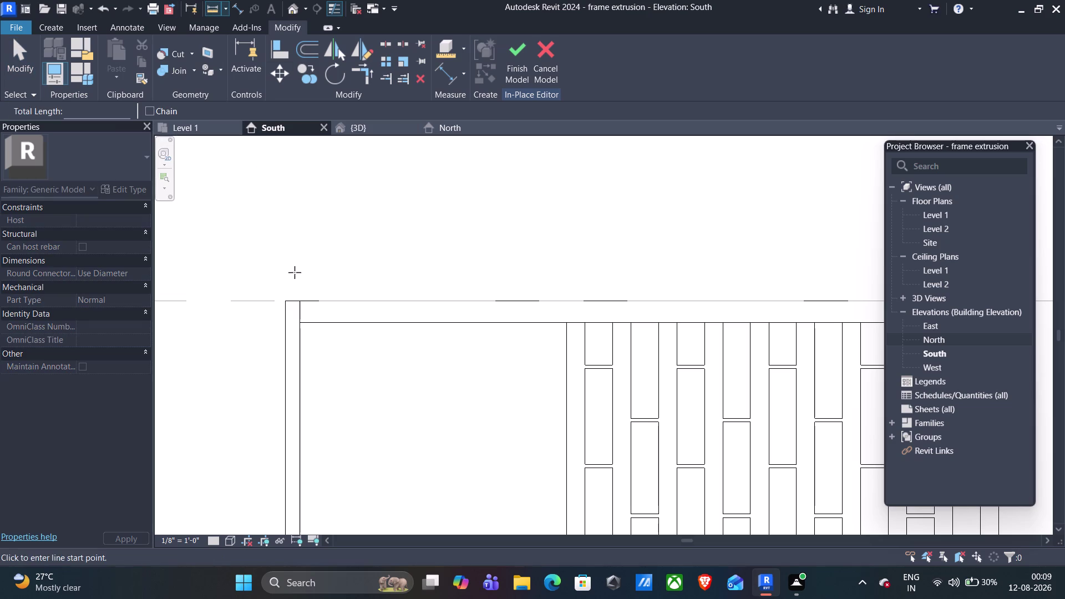
click(285, 300)
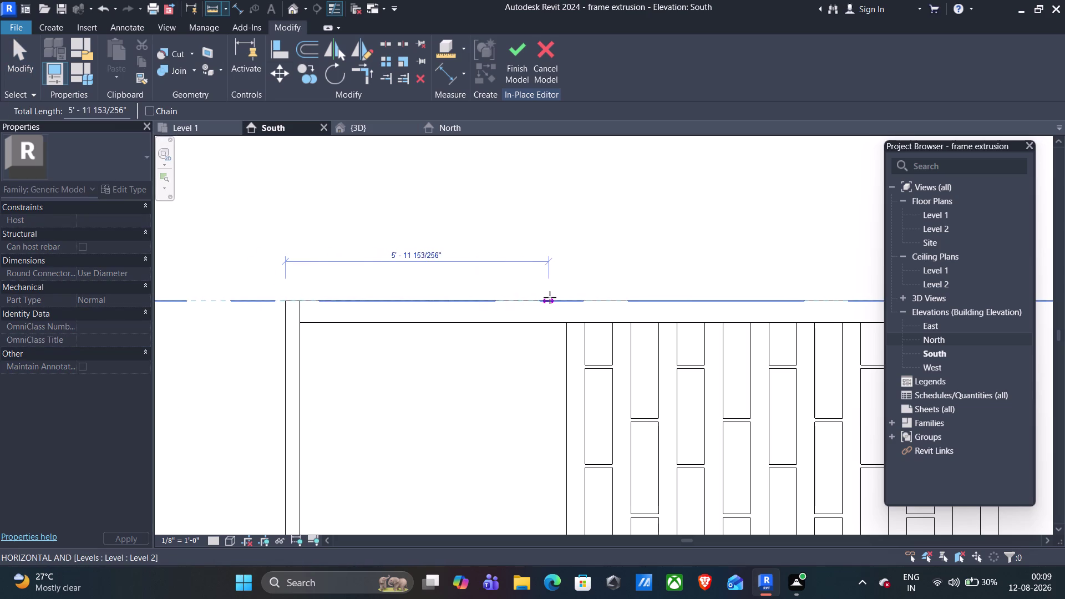
scroll(down, 3)
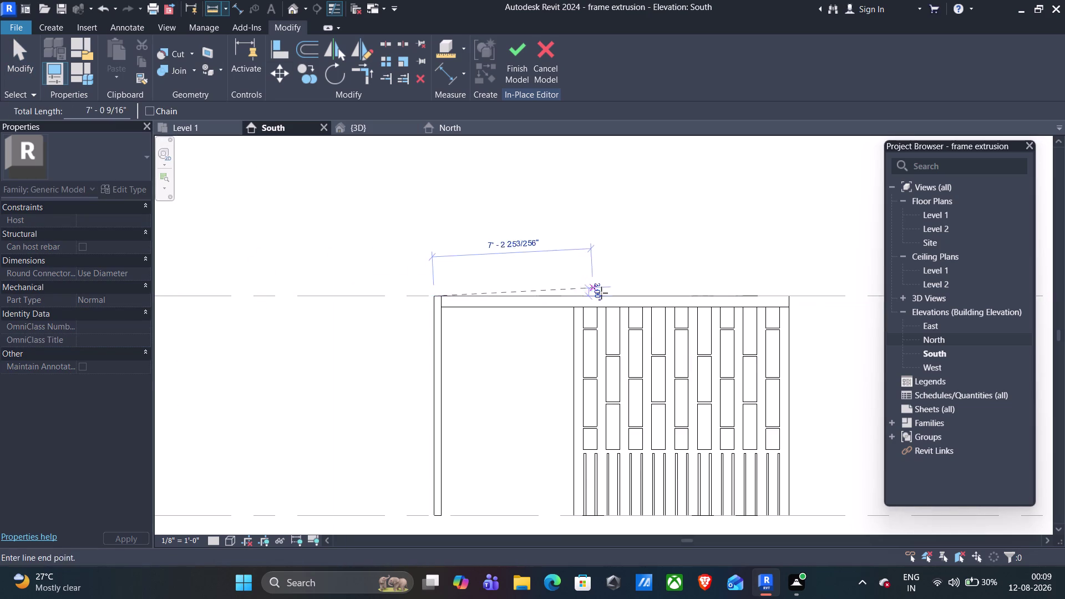
scroll(down, 3)
scroll(up, 3)
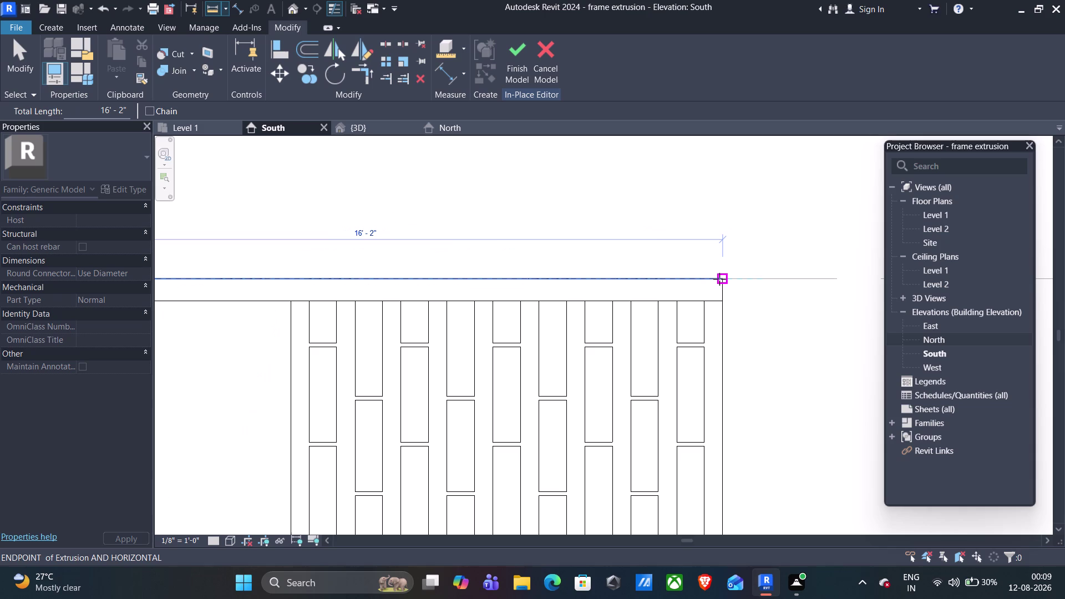
key(Escape)
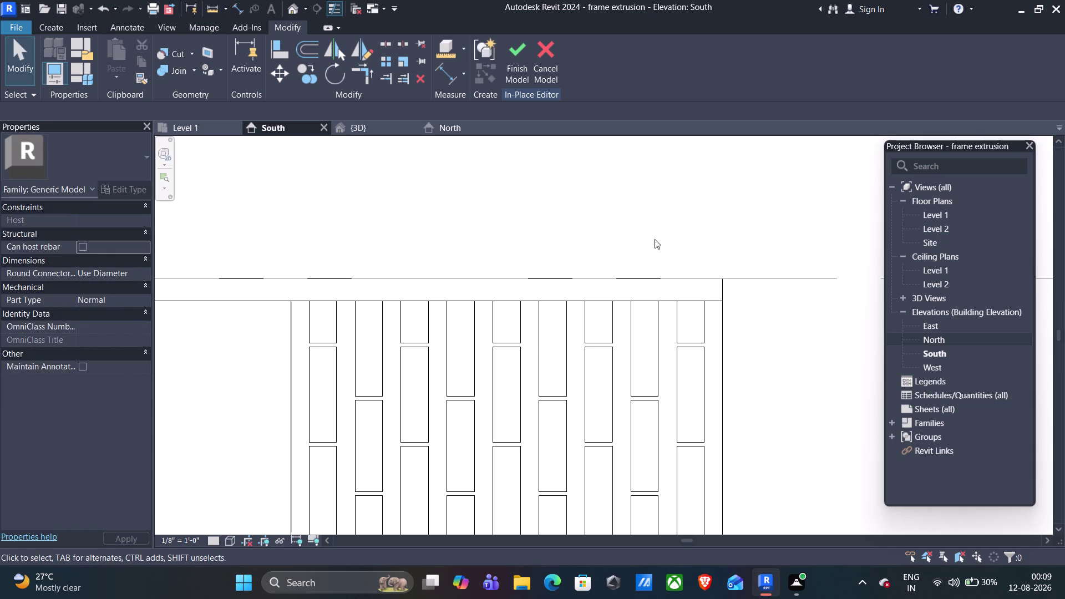
middle_drag(198, 381, 287, 273)
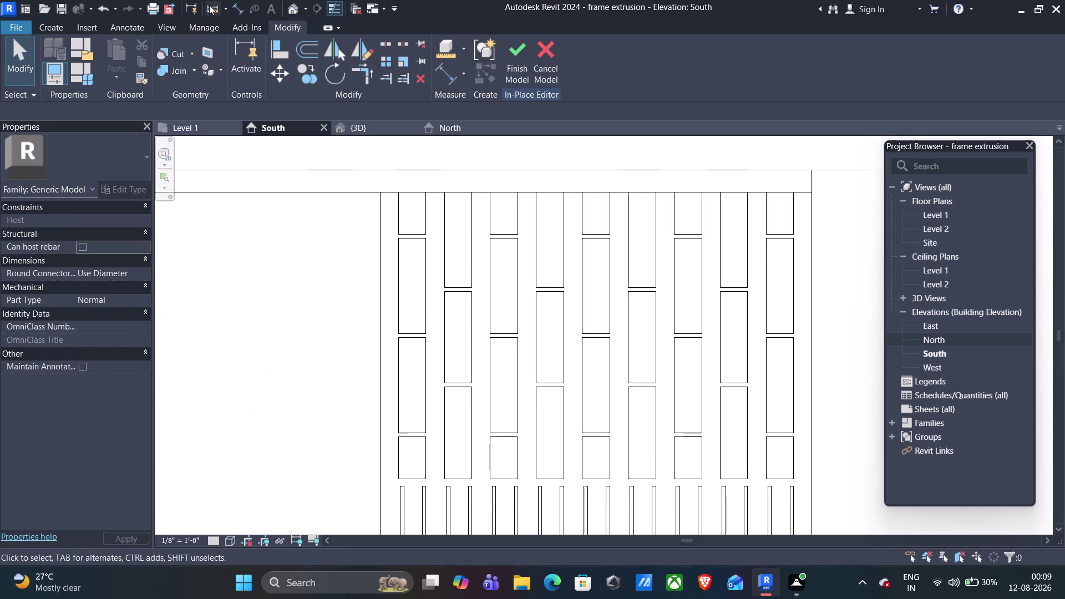
click(209, 5)
middle_drag(224, 274, 289, 278)
click(177, 237)
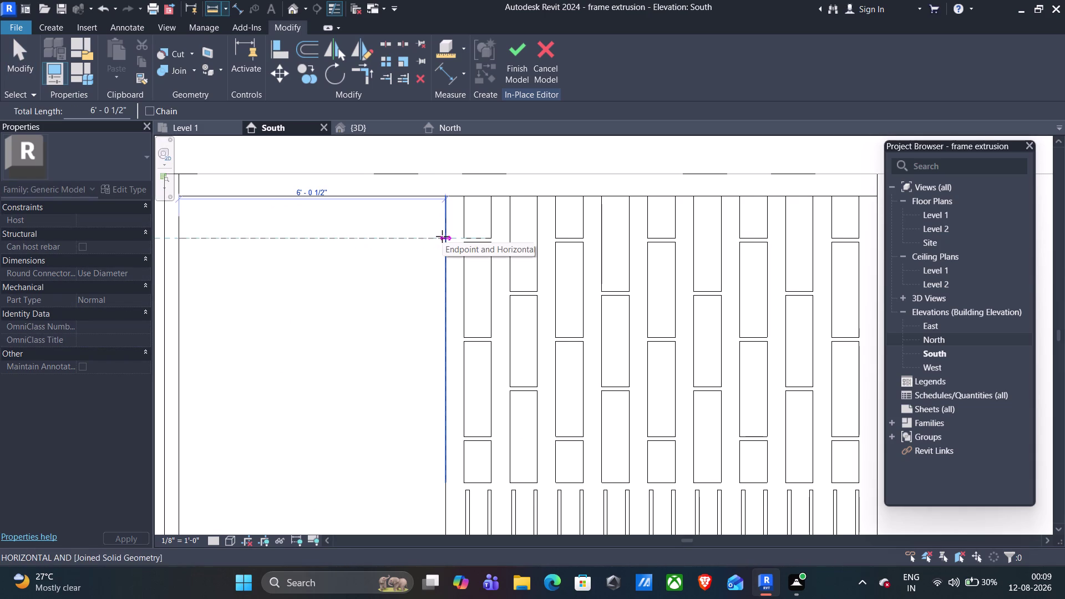
key(Escape)
Bring the full frame into view and start a Model Line from the Create tab.
scroll(down, 3)
middle_drag(213, 214, 298, 349)
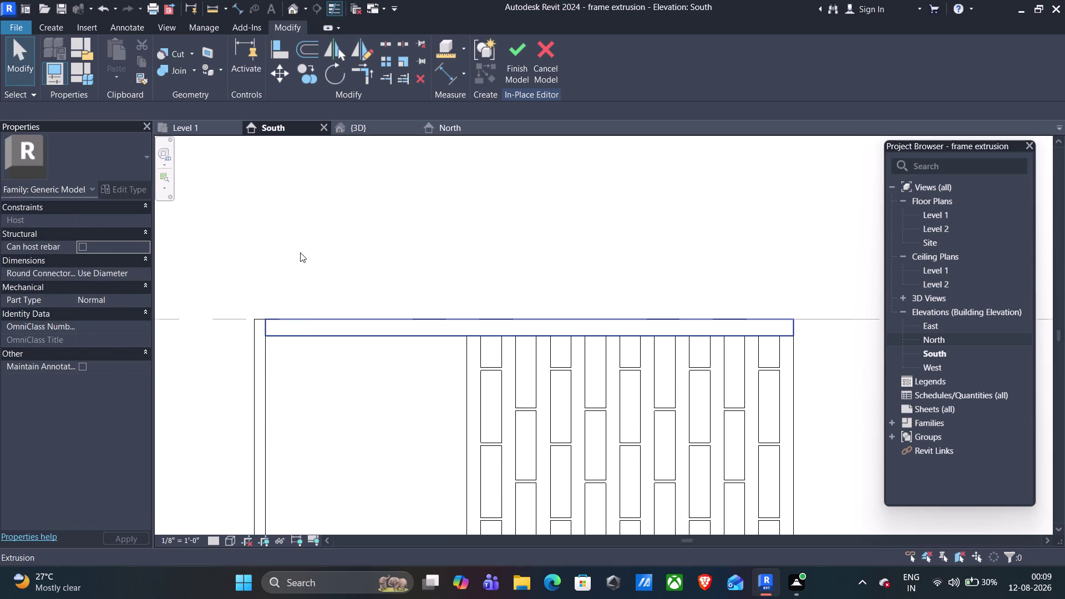
scroll(up, 3)
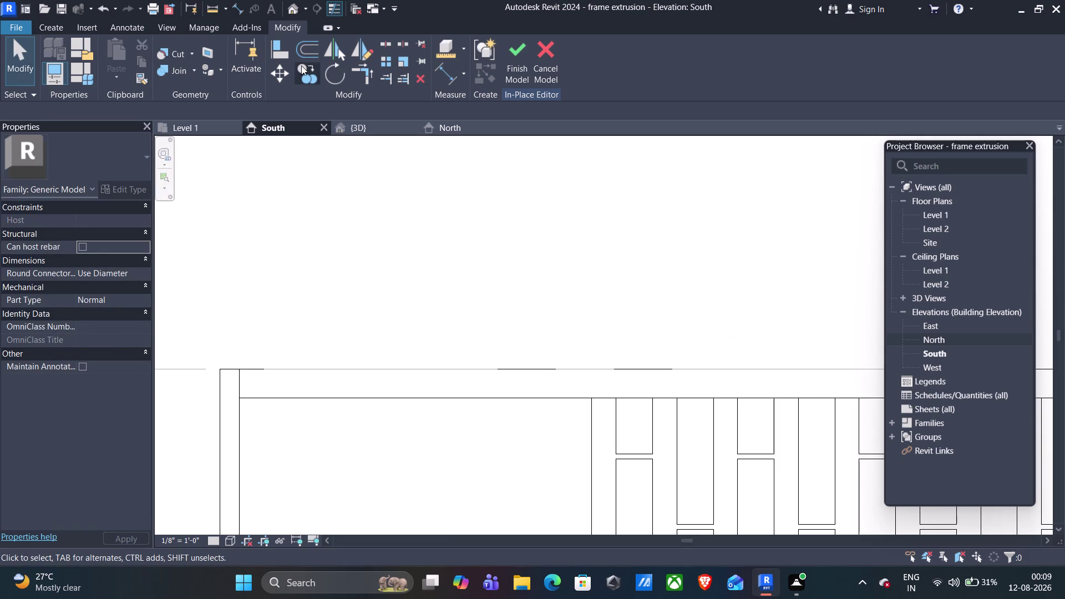
click(60, 26)
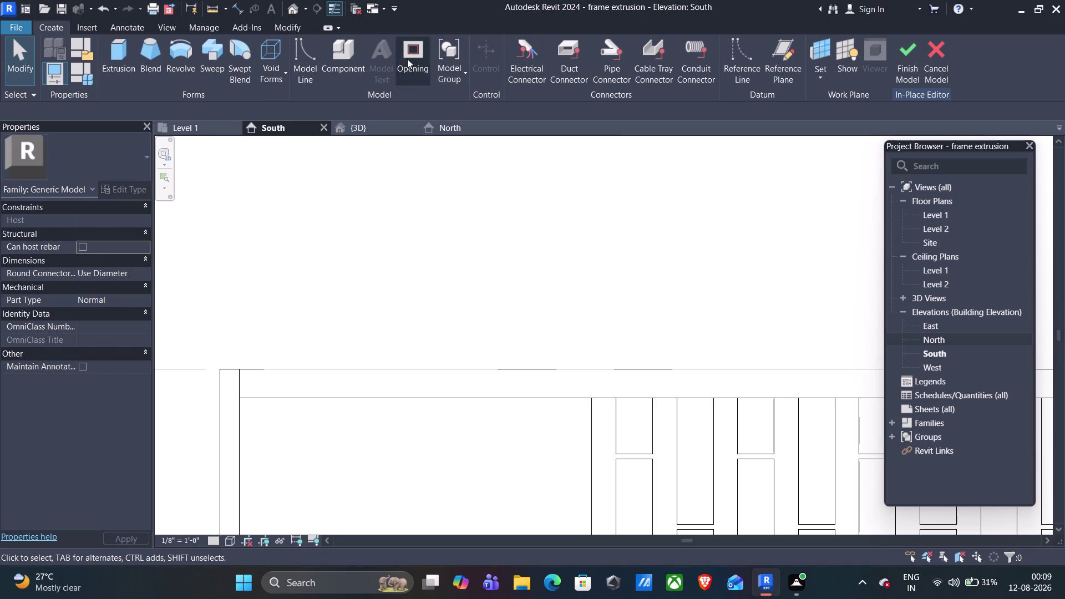
click(307, 58)
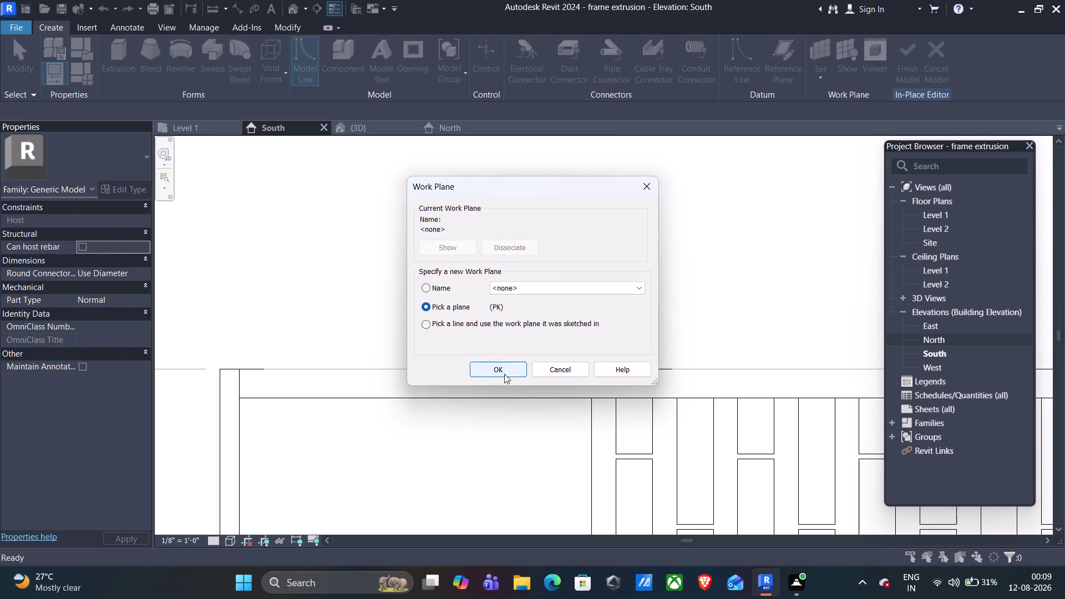
Pick a work plane on the top beam and open the South elevation for sketching.
click(505, 371)
click(362, 136)
click(362, 132)
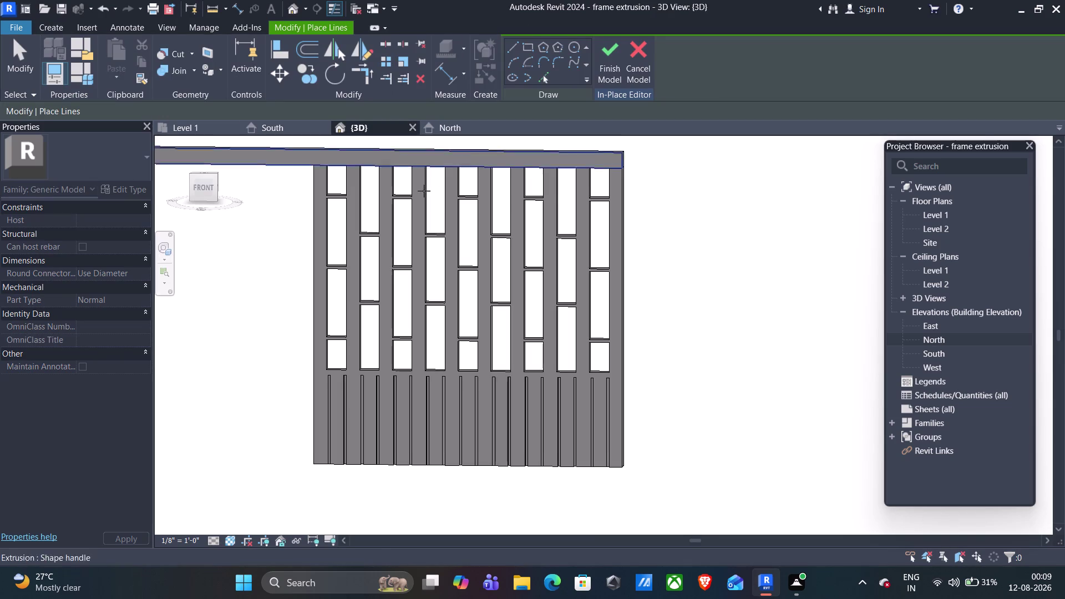
scroll(up, 3)
middle_drag(339, 162, 339, 162)
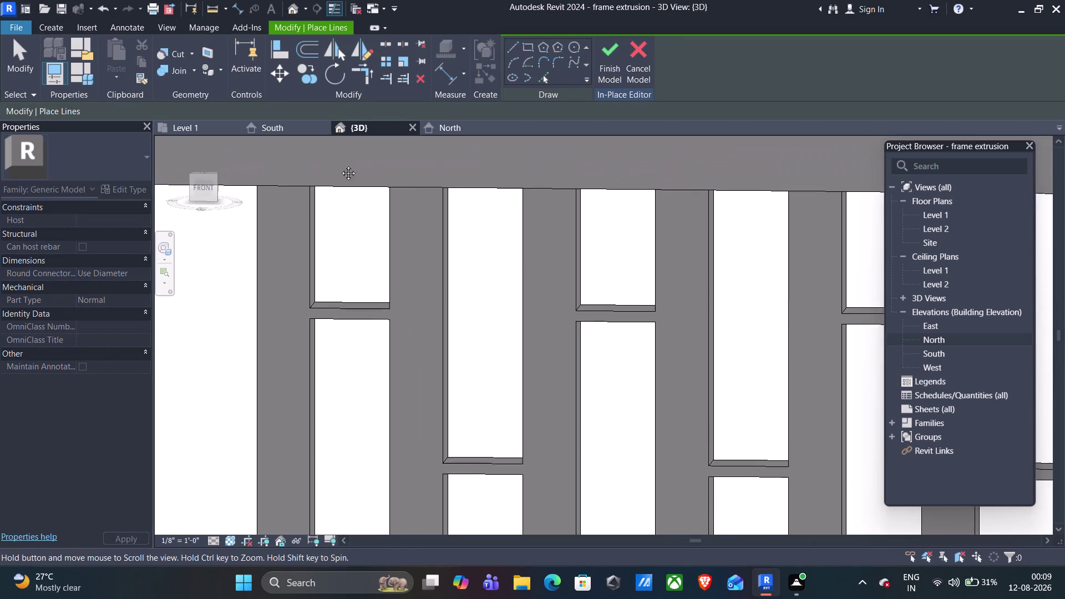
middle_drag(339, 162, 360, 309)
click(368, 274)
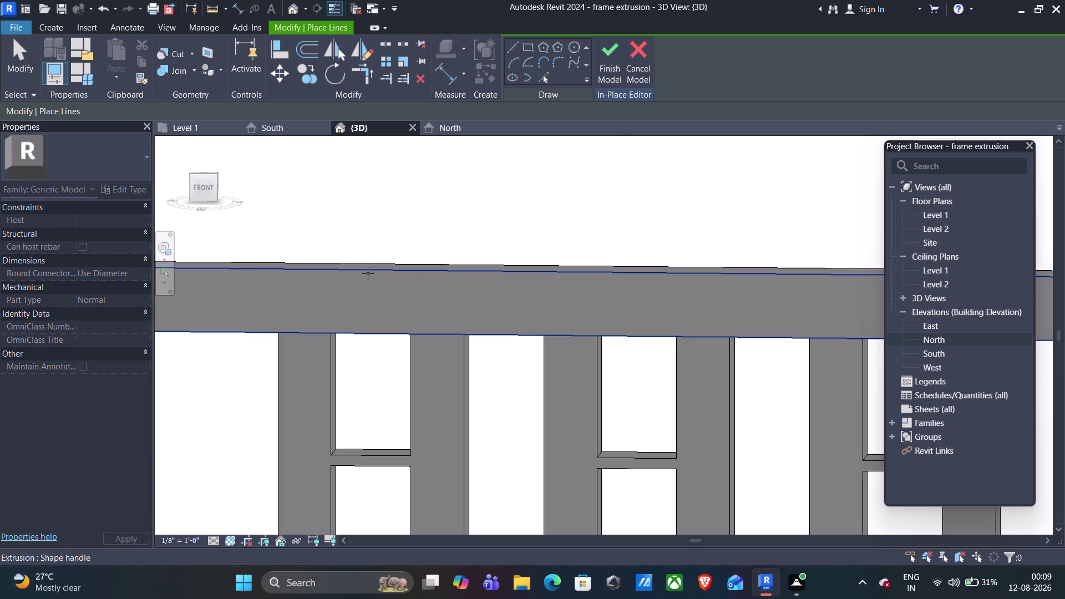
click(546, 422)
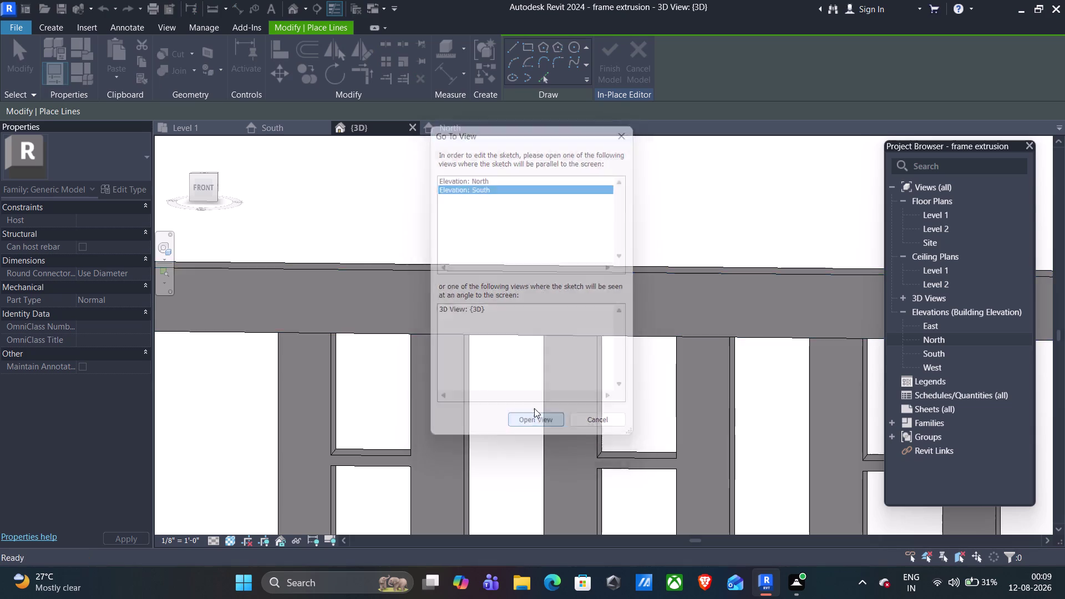
Draw a 2" model line from the top beam's left corner.
middle_drag(330, 286, 389, 208)
scroll(up, 3)
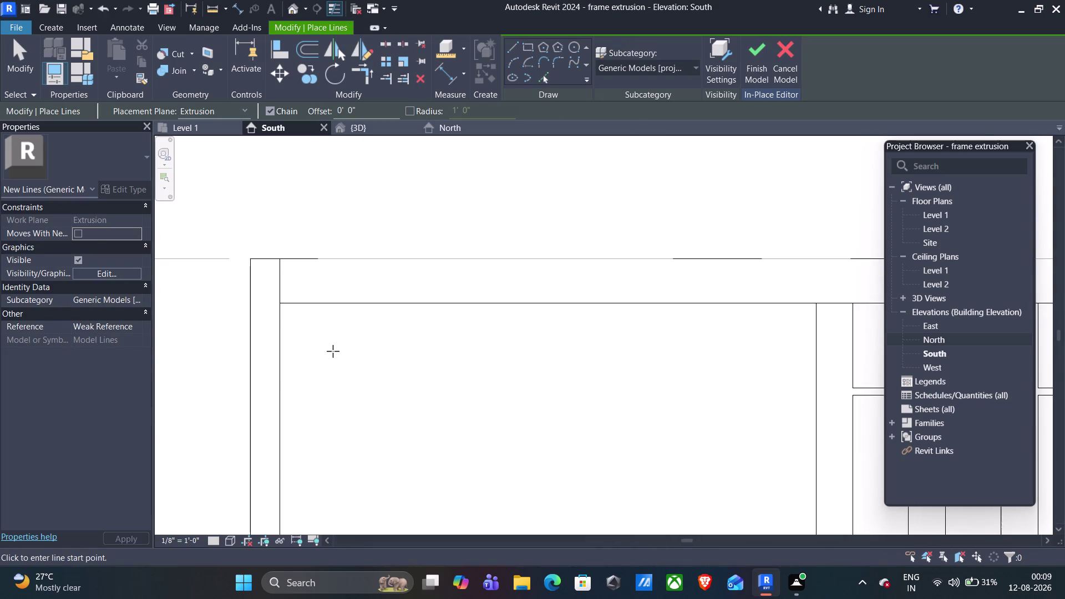
scroll(up, 3)
middle_drag(286, 169, 325, 291)
scroll(up, 3)
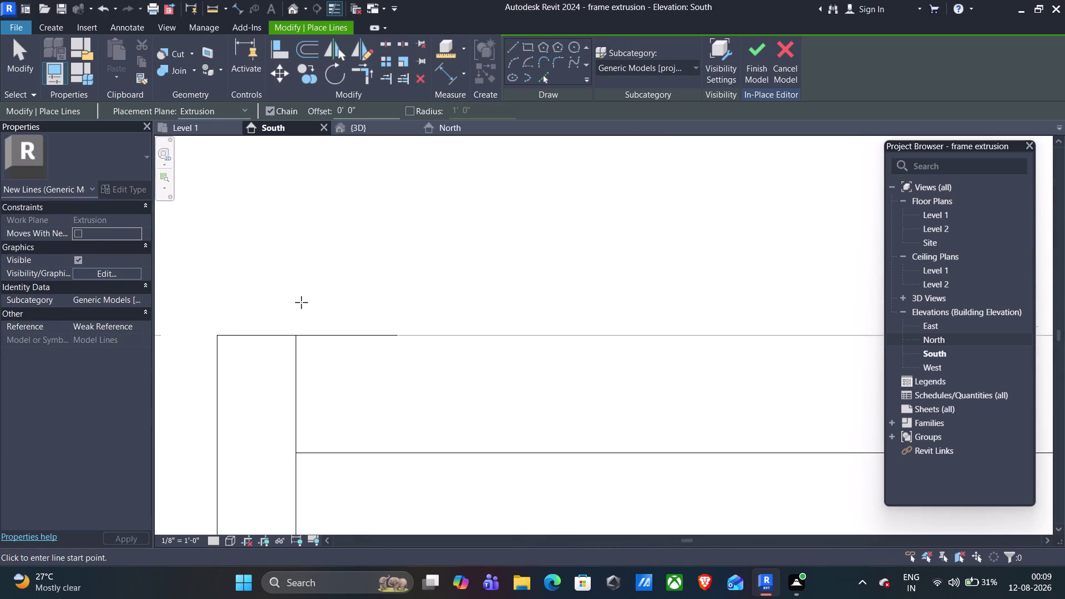
scroll(up, 3)
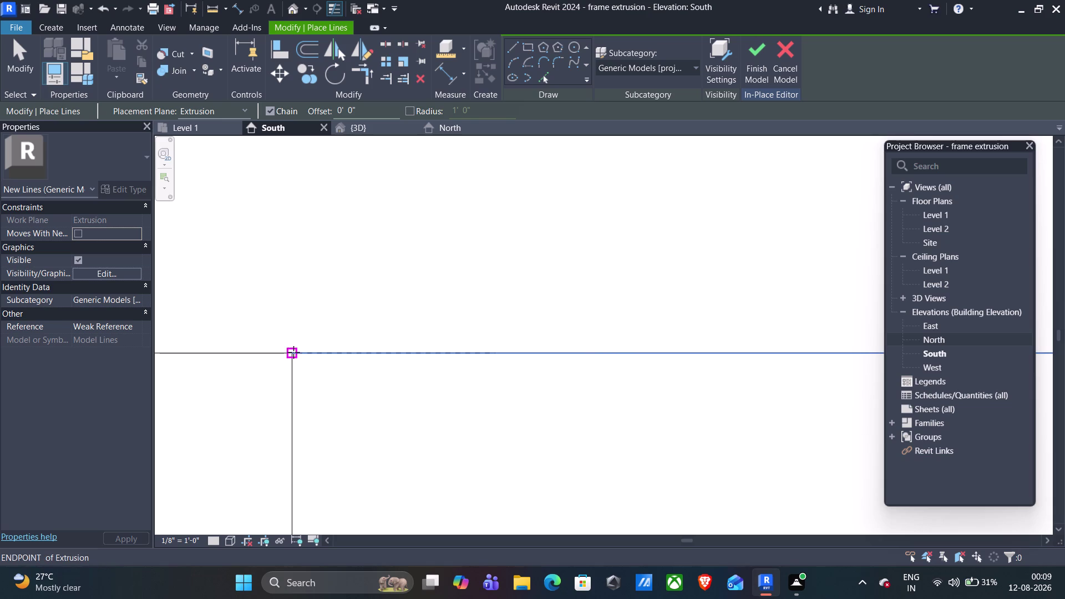
scroll(up, 3)
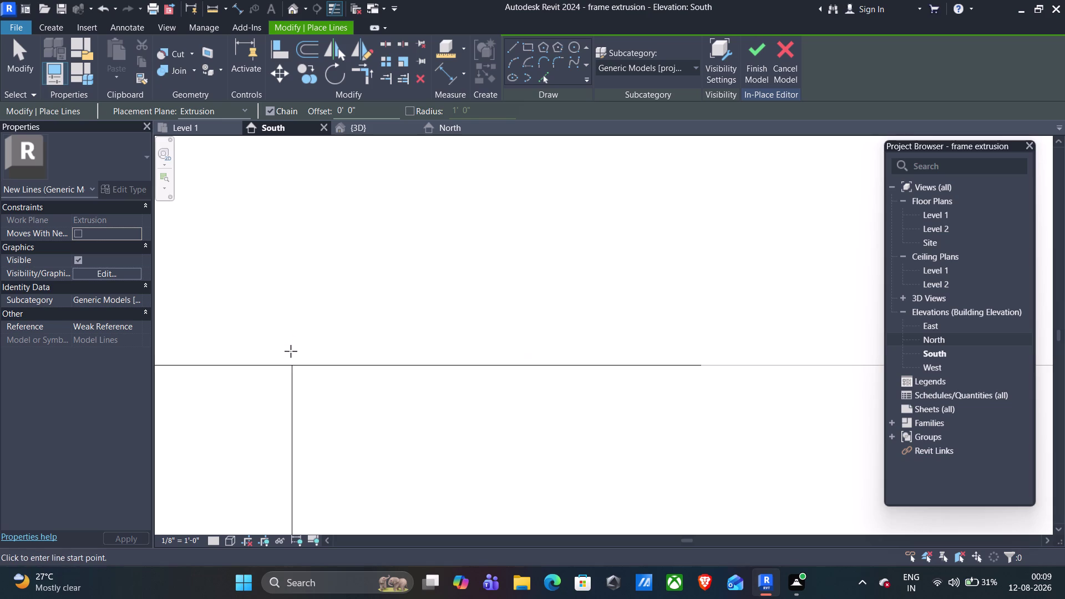
click(291, 364)
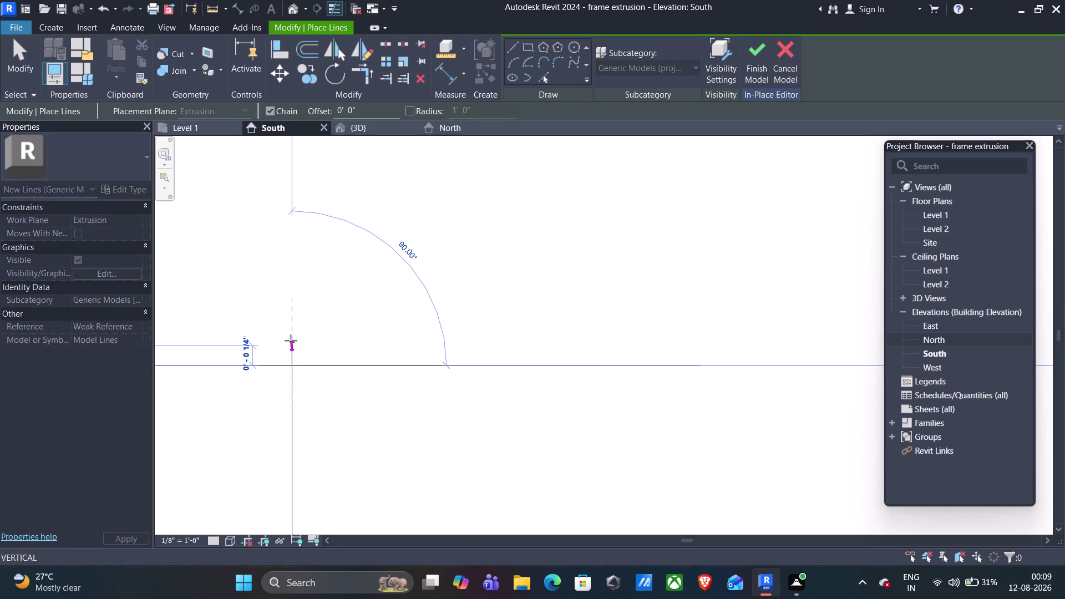
click(292, 277)
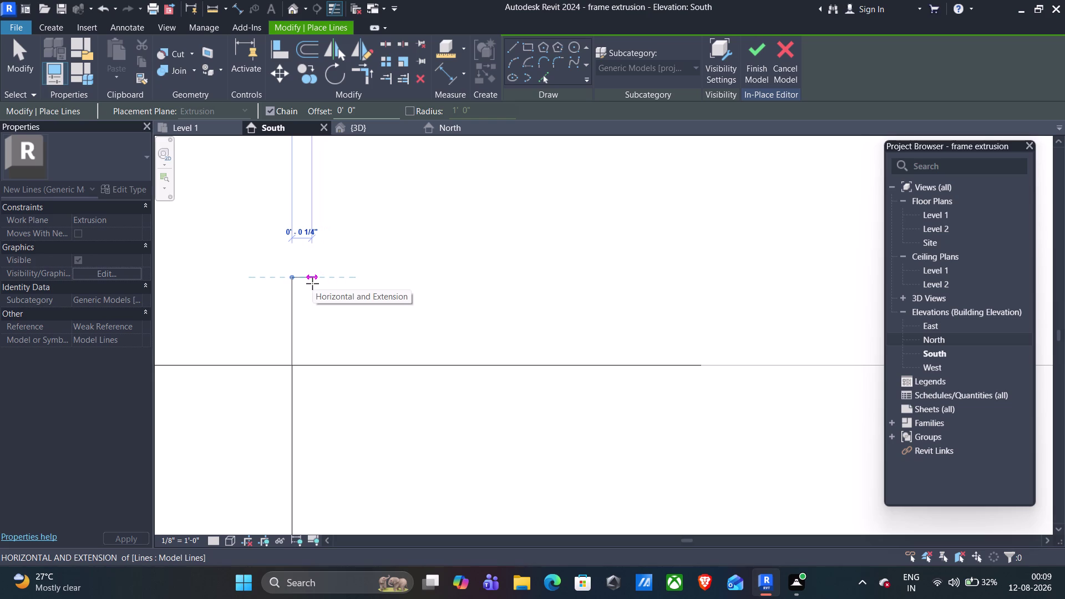
key(2)
key(shift+quotedbl)
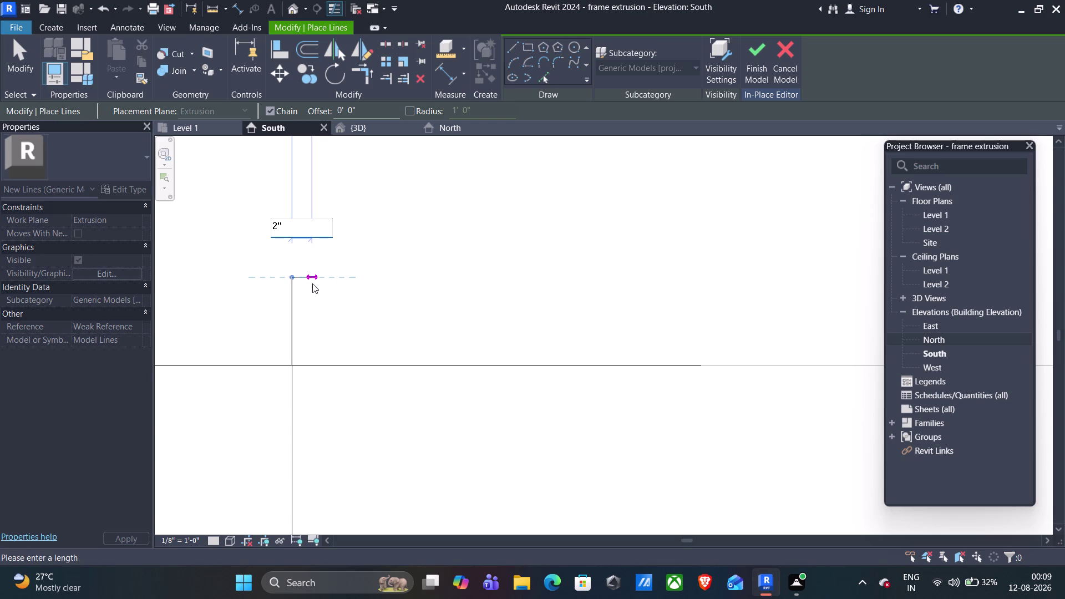
key(Return)
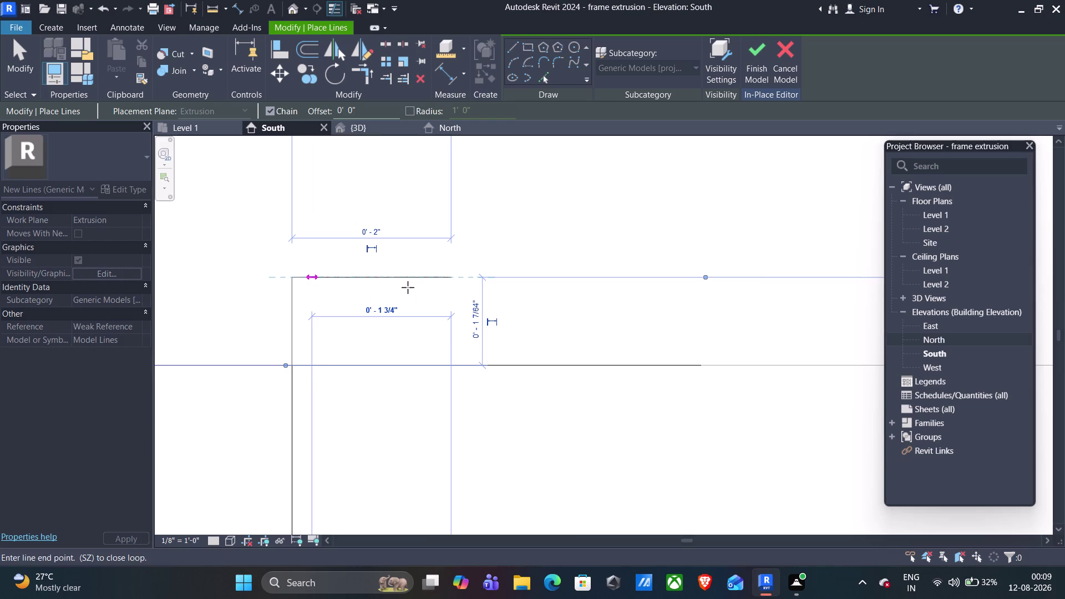
End line drawing and delete the extra helper line.
key(Escape)
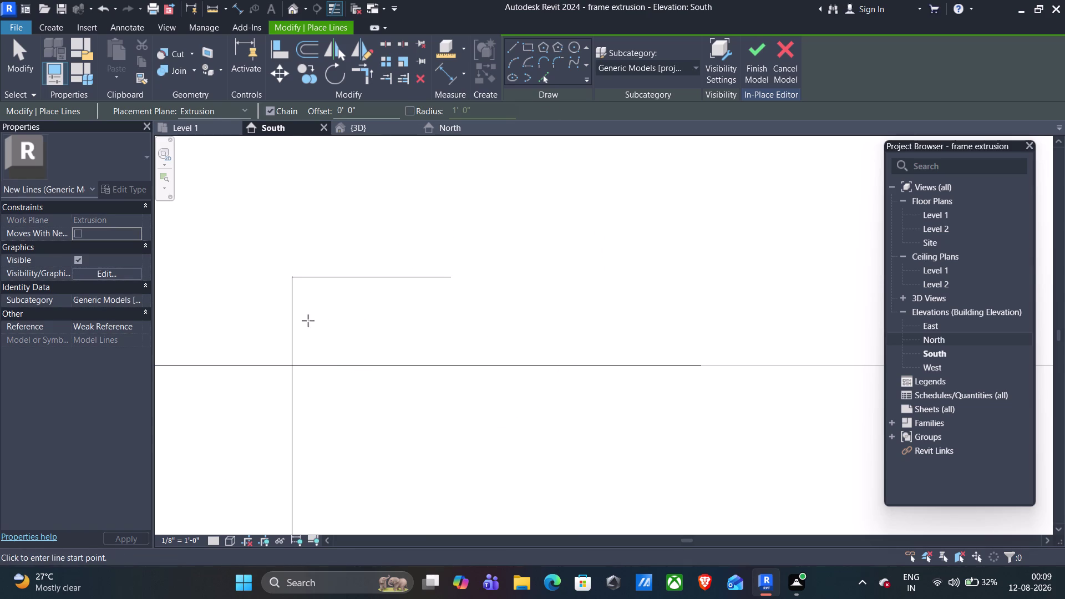
click(292, 322)
key(Escape)
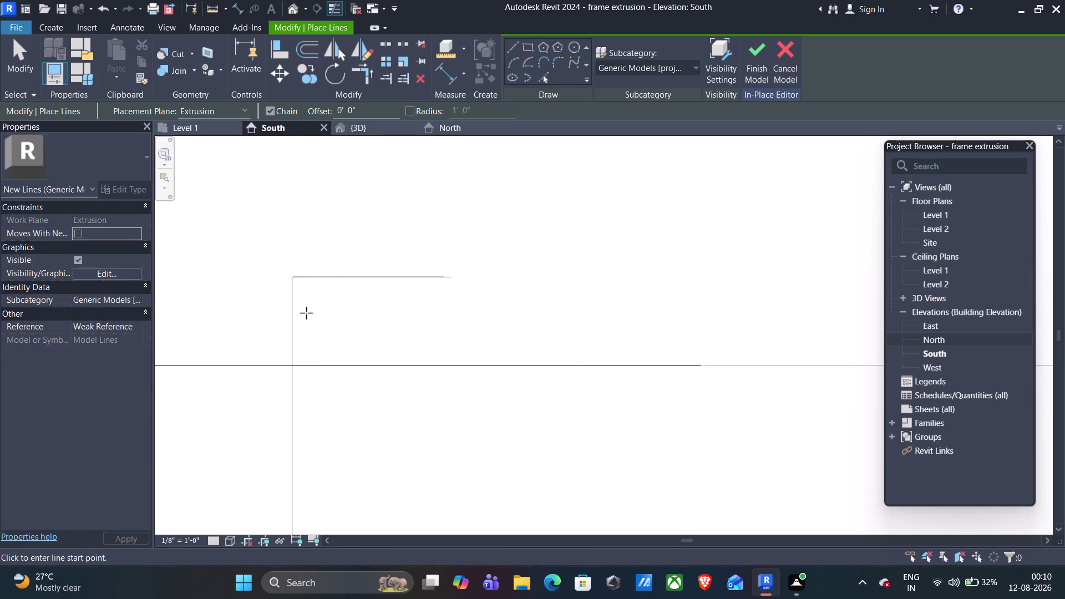
key(Escape)
click(295, 316)
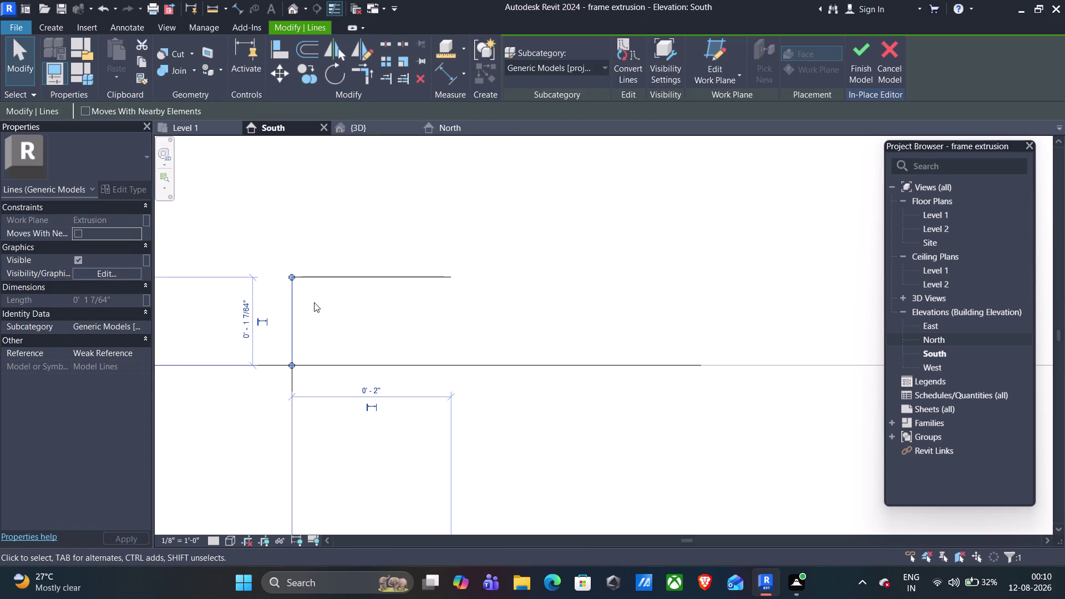
key(Delete)
Drag the top beam extrusion's left end 2 inches inward.
scroll(down, 3)
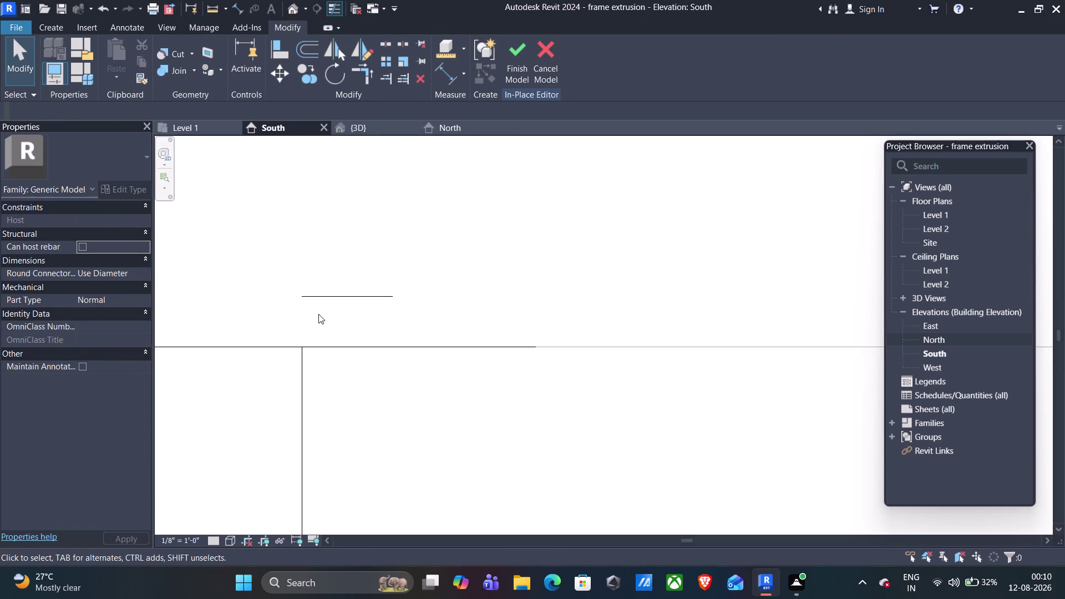
scroll(down, 3)
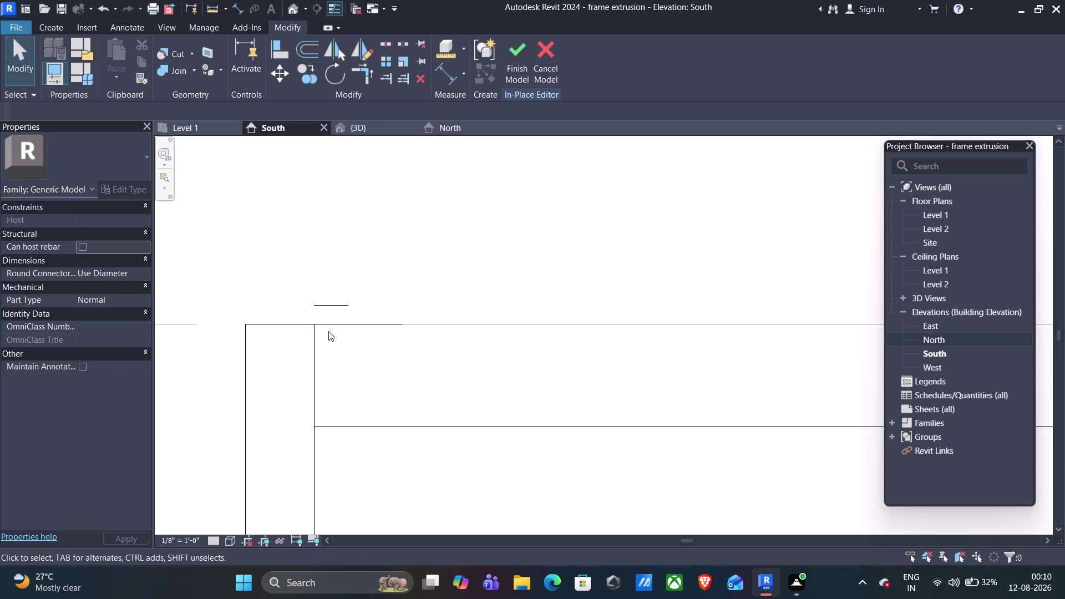
click(316, 360)
drag(308, 376, 343, 382)
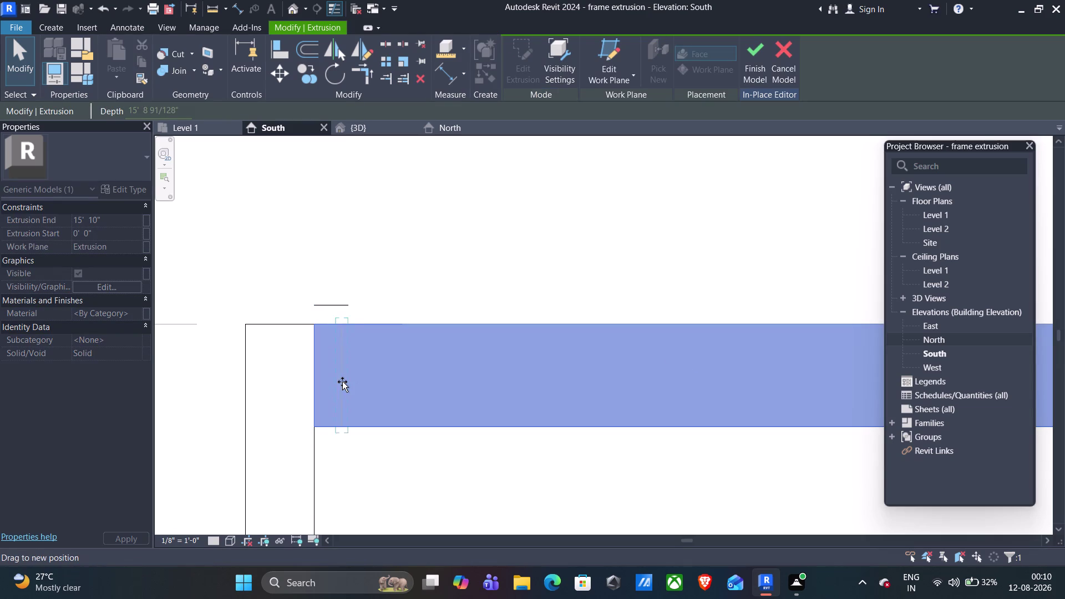
drag(342, 382, 345, 382)
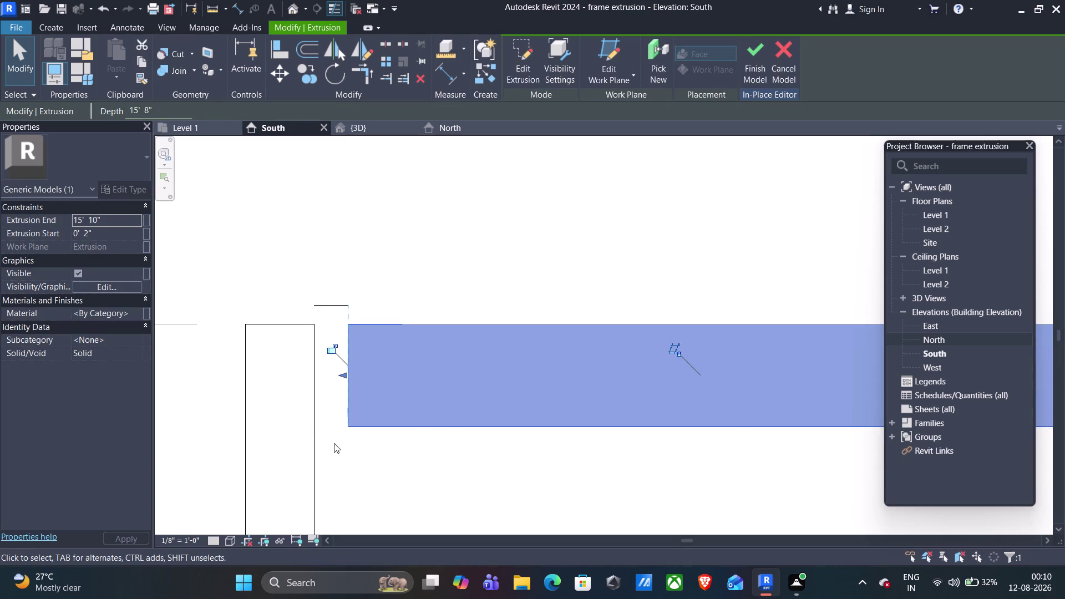
key(Escape)
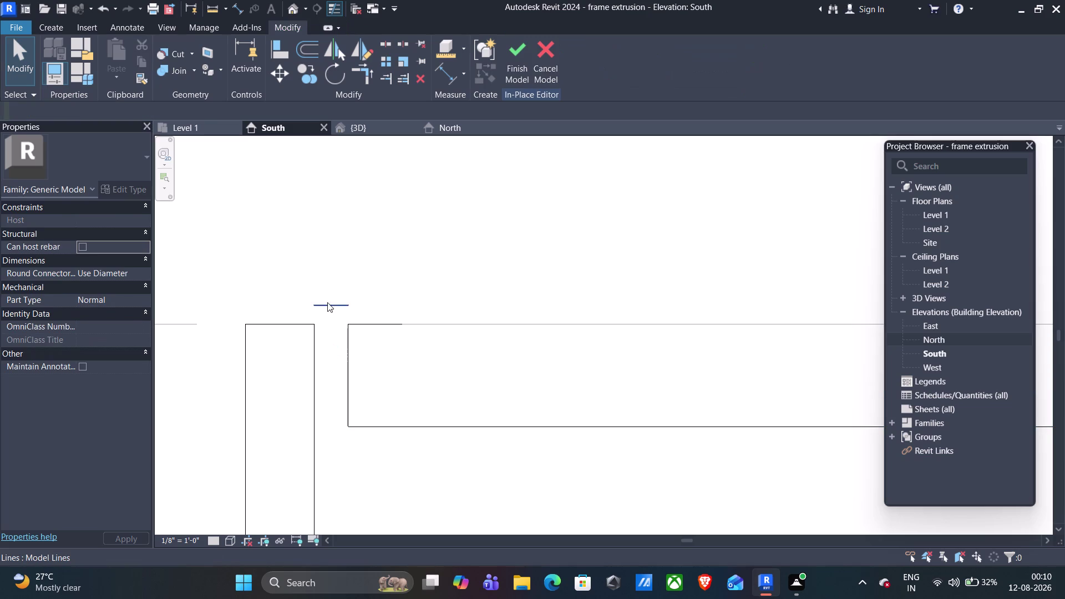
Delete the short 2" guide line.
click(329, 306)
key(Delete)
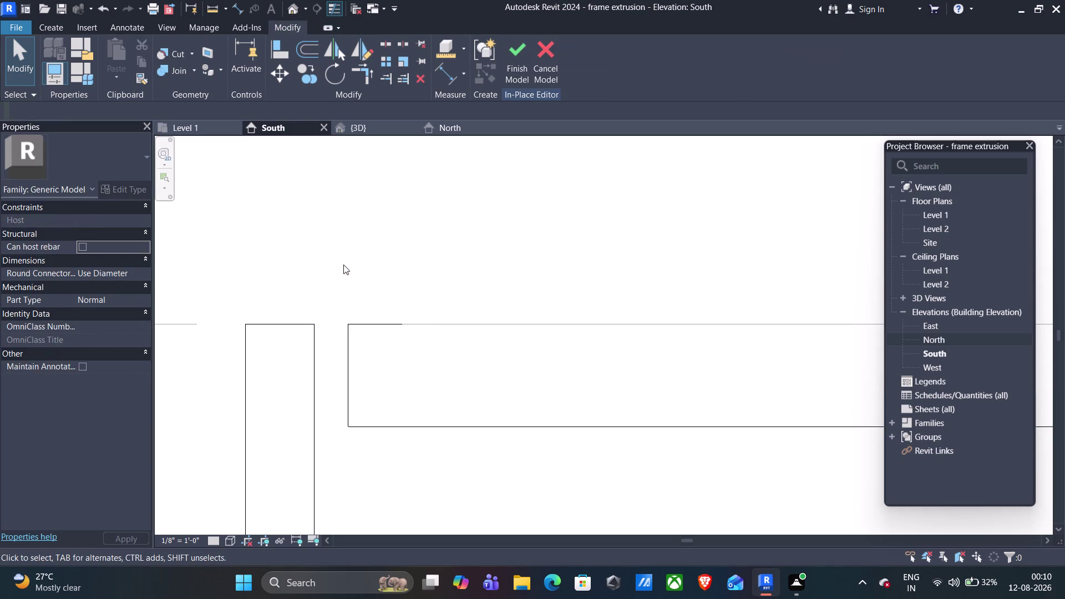
scroll(down, 3)
Window-select the left post and pan to where its top meets the beam.
drag(327, 340, 262, 454)
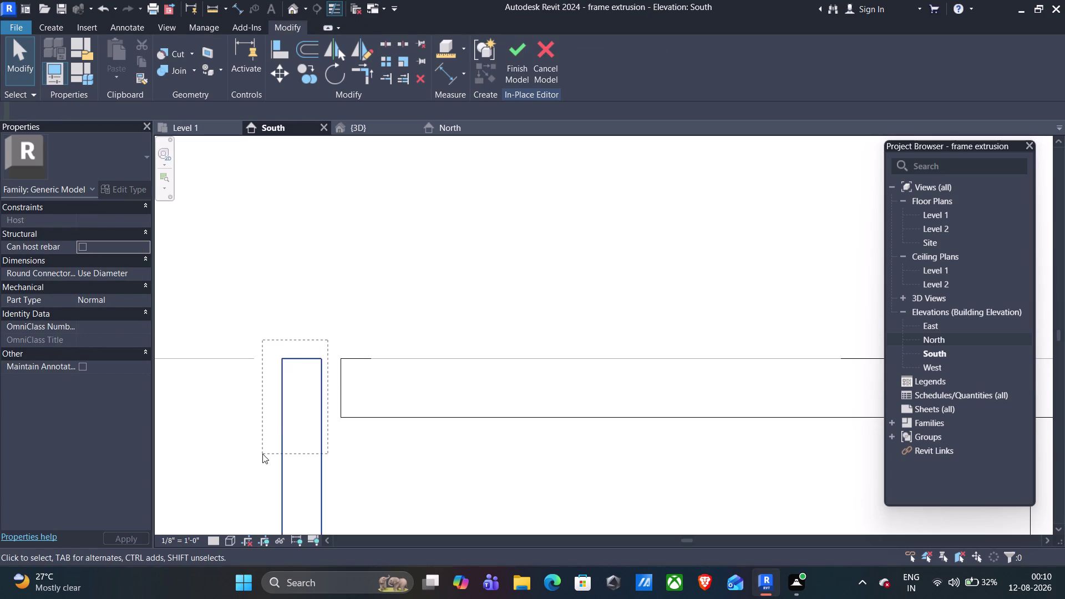
scroll(down, 3)
middle_drag(403, 486, 428, 203)
middle_drag(438, 414, 440, 406)
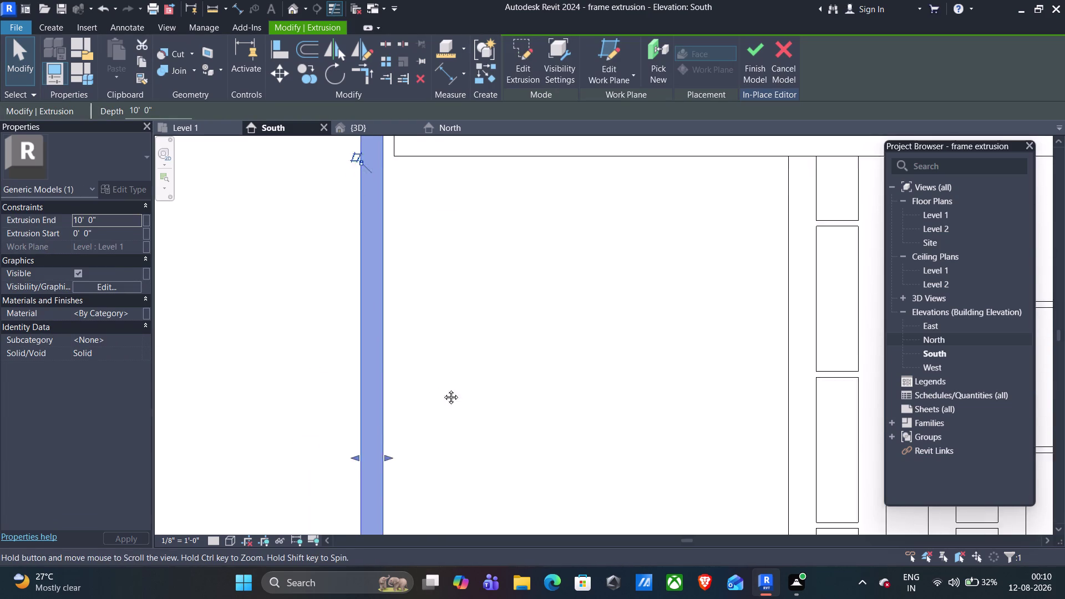
middle_drag(440, 406, 474, 213)
middle_drag(475, 388, 494, 200)
scroll(up, 3)
middle_drag(471, 275, 434, 547)
scroll(down, 3)
middle_drag(450, 194, 423, 446)
scroll(down, 3)
scroll(down, 3)
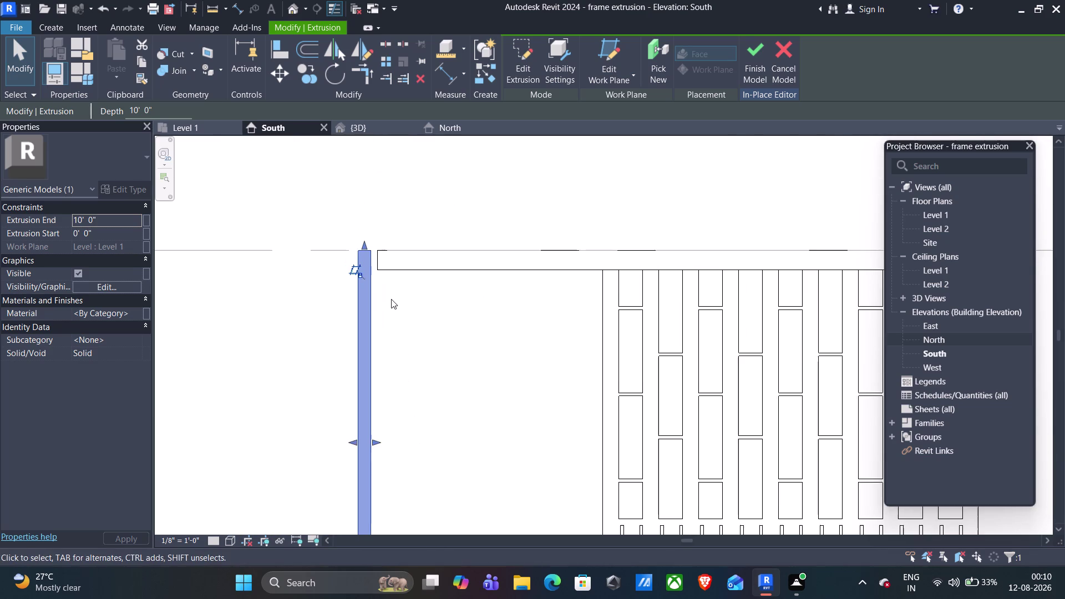
middle_drag(391, 297, 385, 423)
Move the post from its top corner to the beam's left endpoint.
click(280, 74)
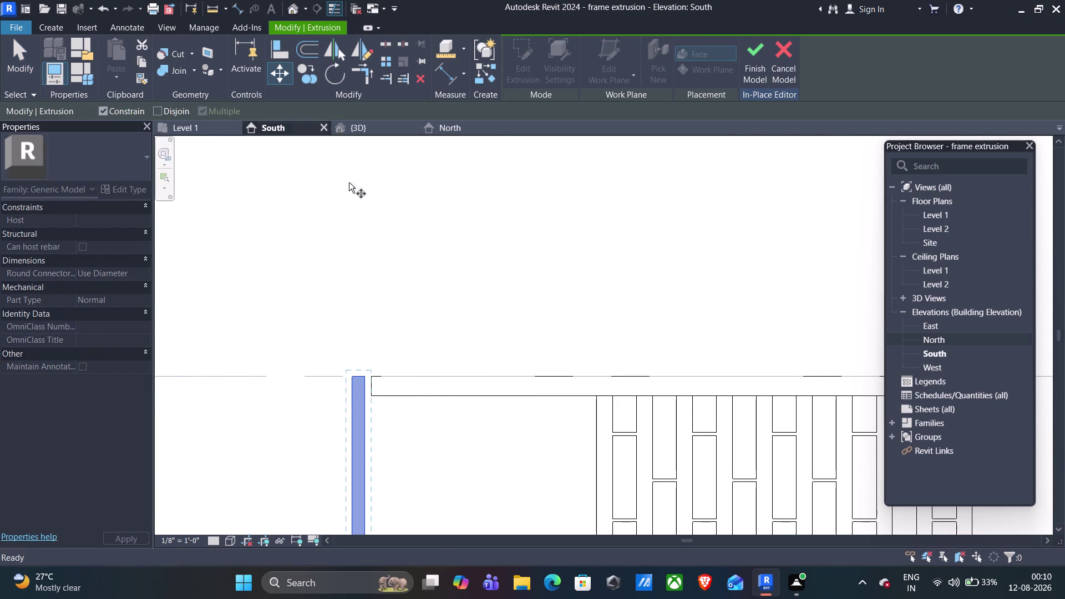
scroll(up, 3)
middle_drag(363, 353, 367, 97)
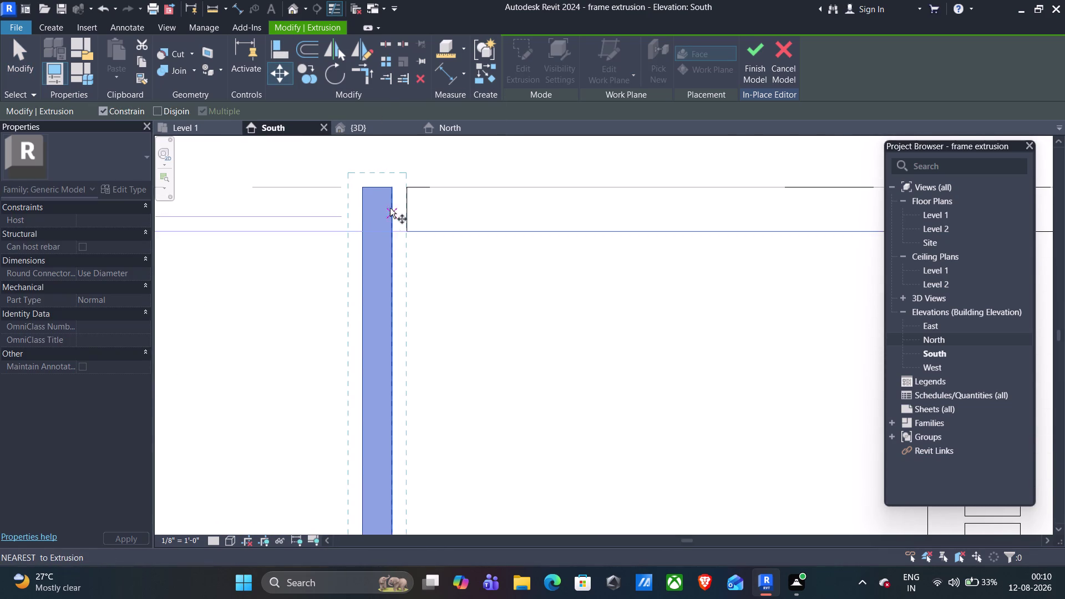
scroll(up, 3)
middle_drag(412, 170, 412, 326)
click(394, 274)
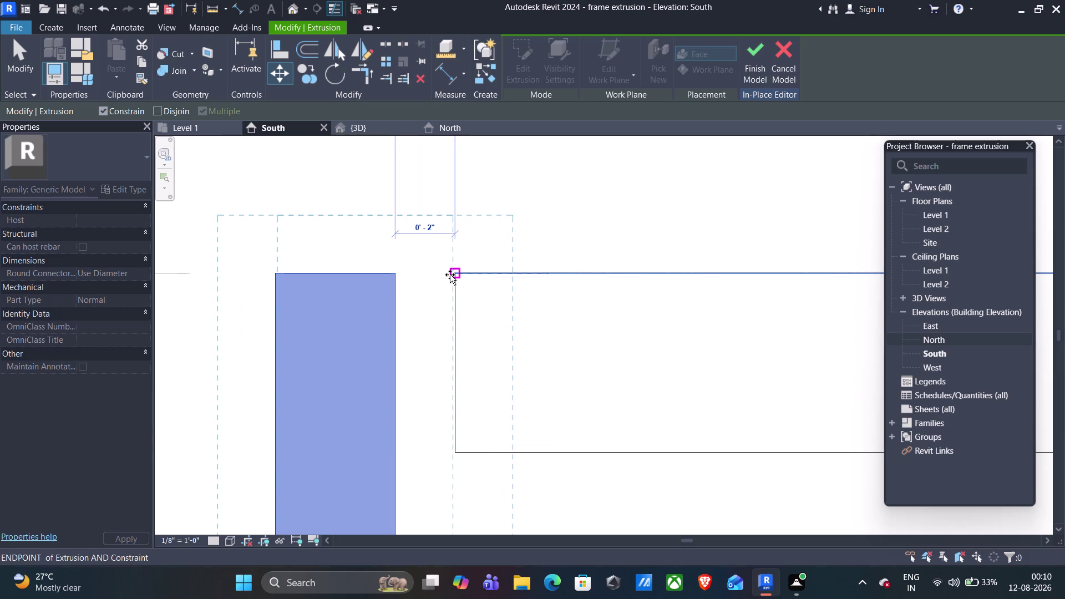
click(451, 275)
scroll(down, 3)
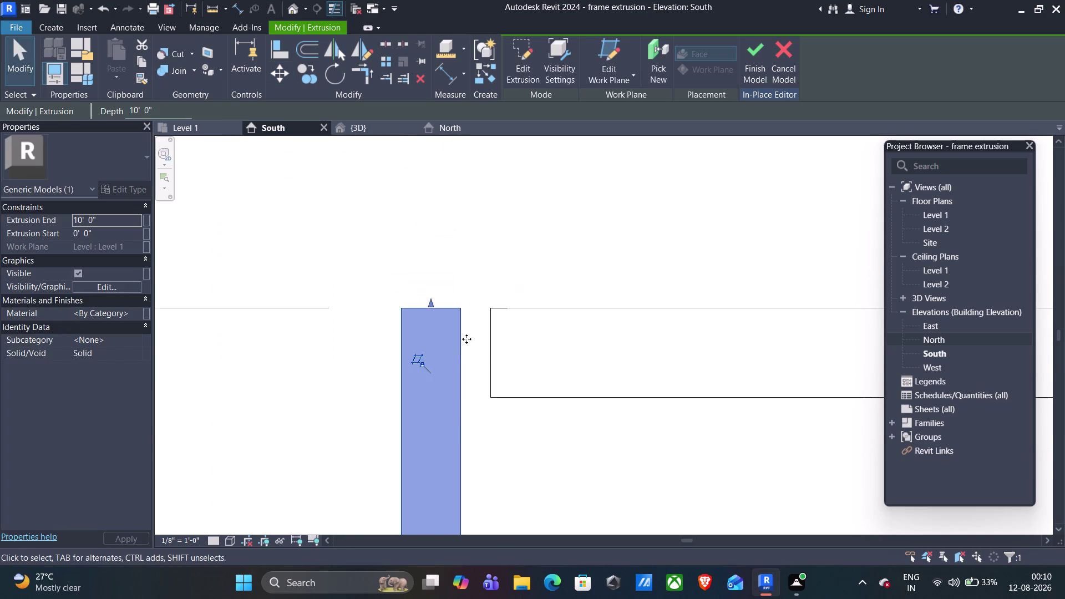
scroll(down, 3)
middle_drag(622, 460, 429, 383)
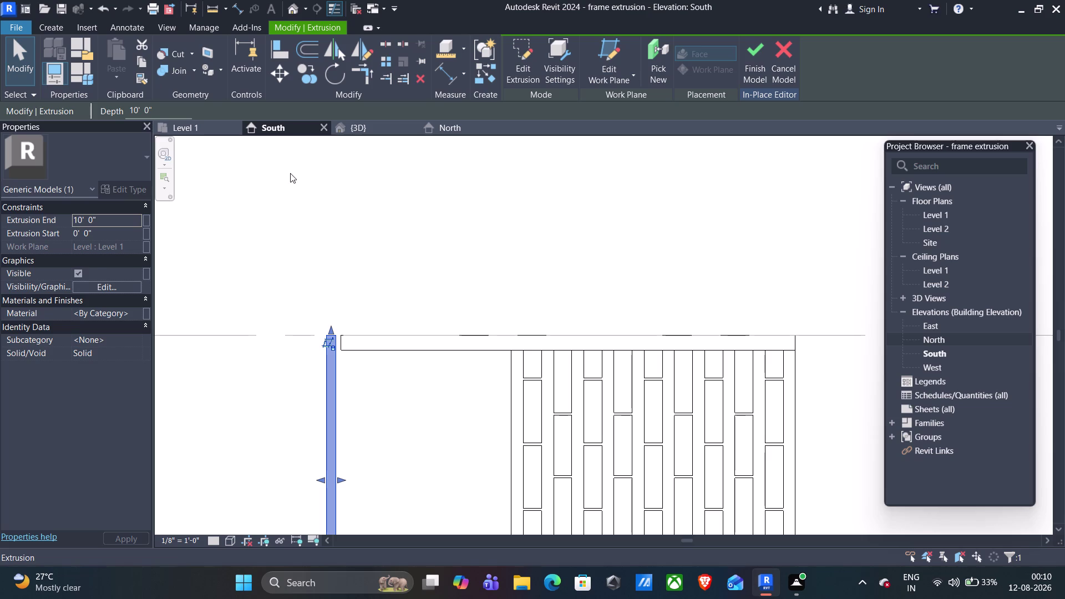
key(Escape)
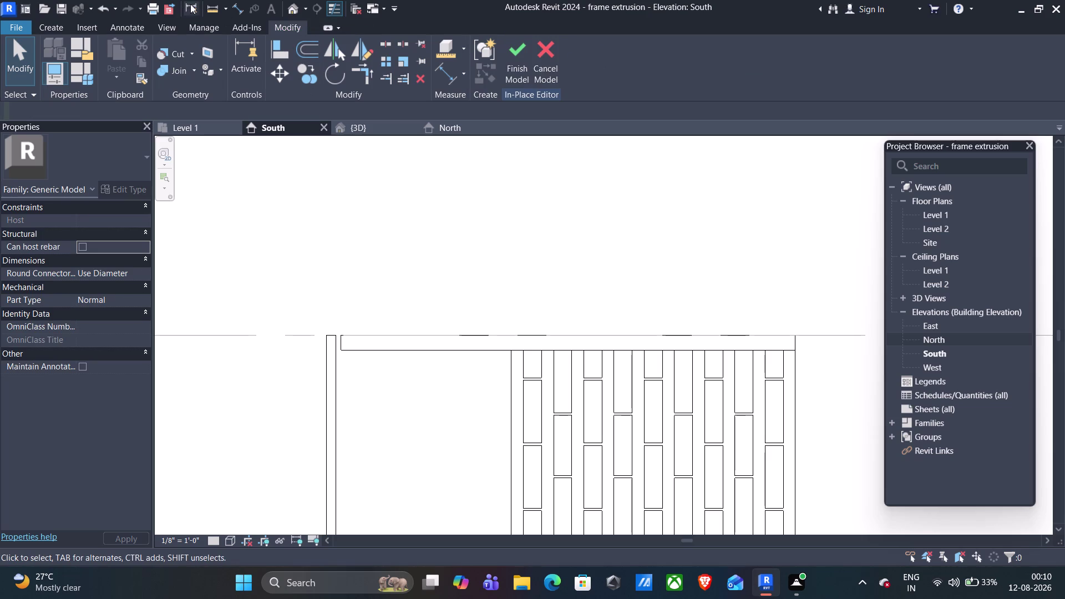
Measure the gap between the left post and the top beam's end.
click(206, 9)
click(336, 394)
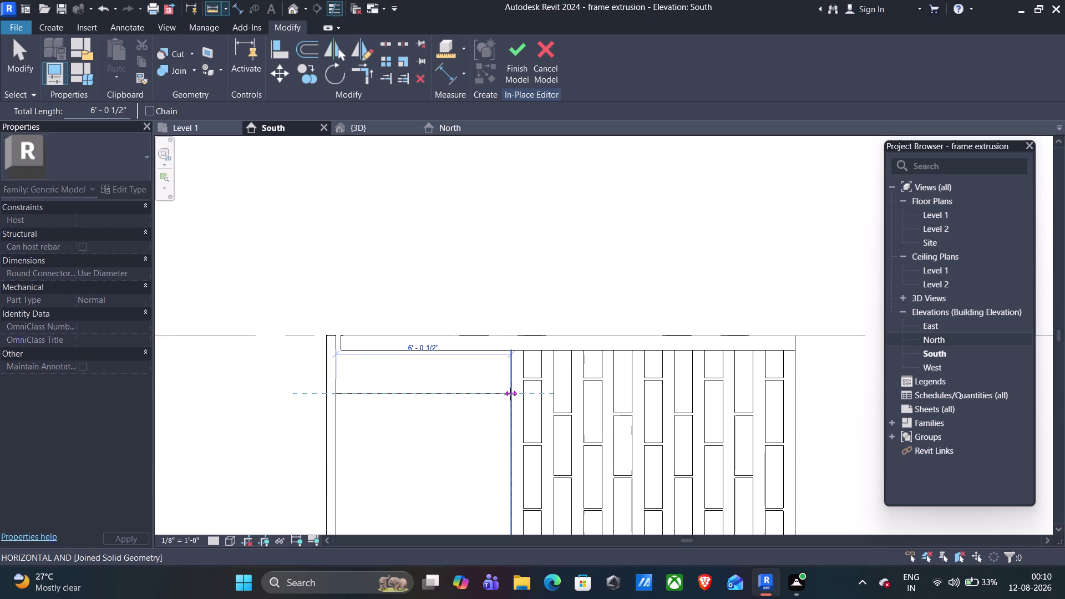
key(Escape)
scroll(up, 3)
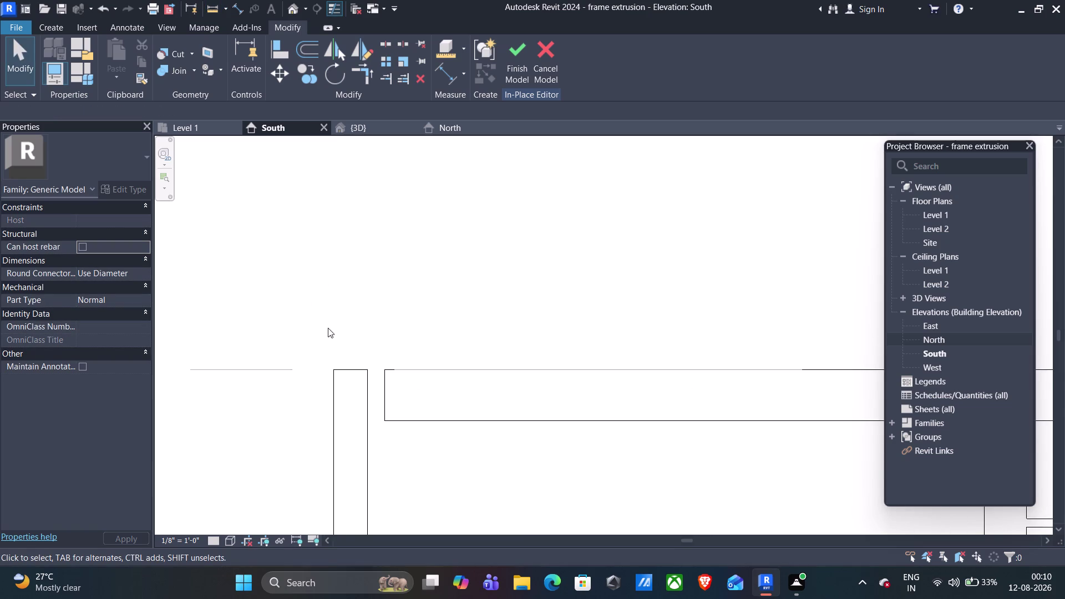
scroll(up, 3)
Window-select the left post extrusion in the South elevation.
drag(421, 373, 279, 496)
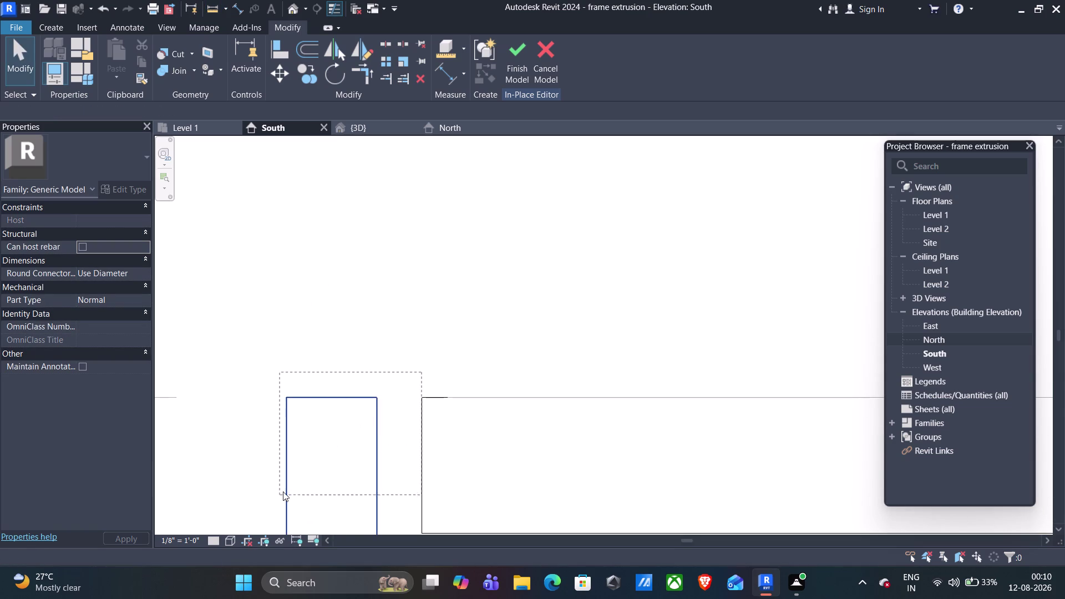
drag(279, 495, 380, 363)
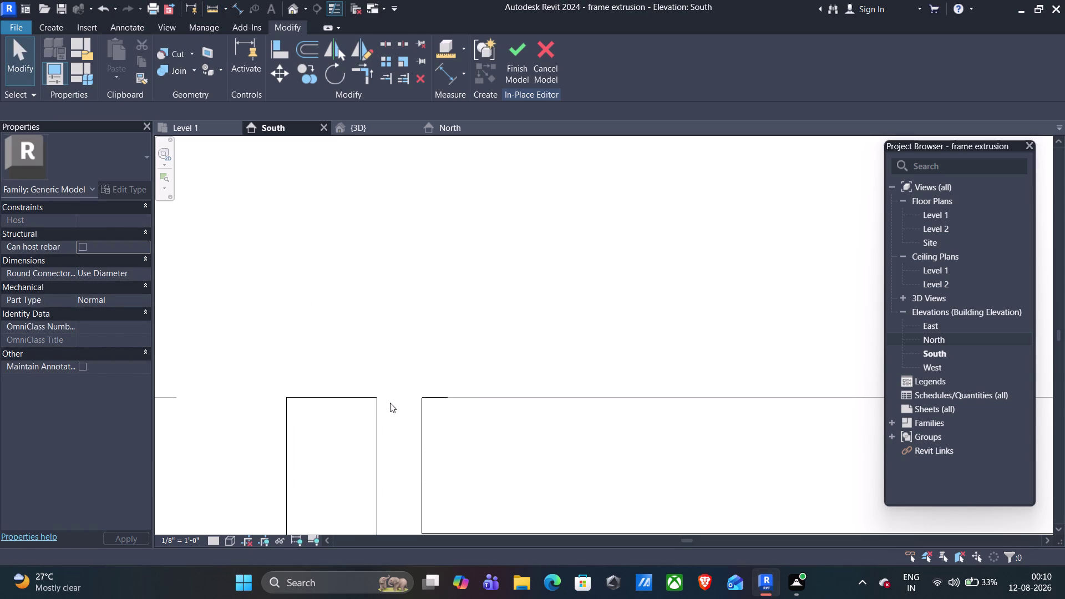
middle_drag(391, 403, 399, 233)
drag(414, 191, 266, 511)
scroll(down, 3)
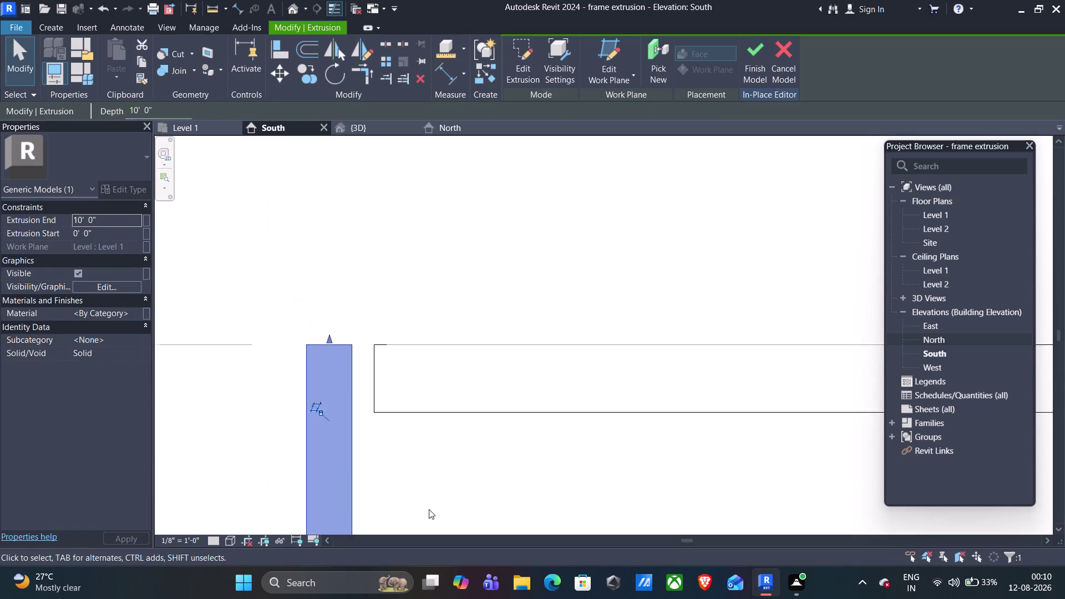
middle_drag(428, 507, 403, 304)
scroll(down, 3)
scroll(down, 3)
middle_drag(416, 457, 397, 322)
scroll(up, 3)
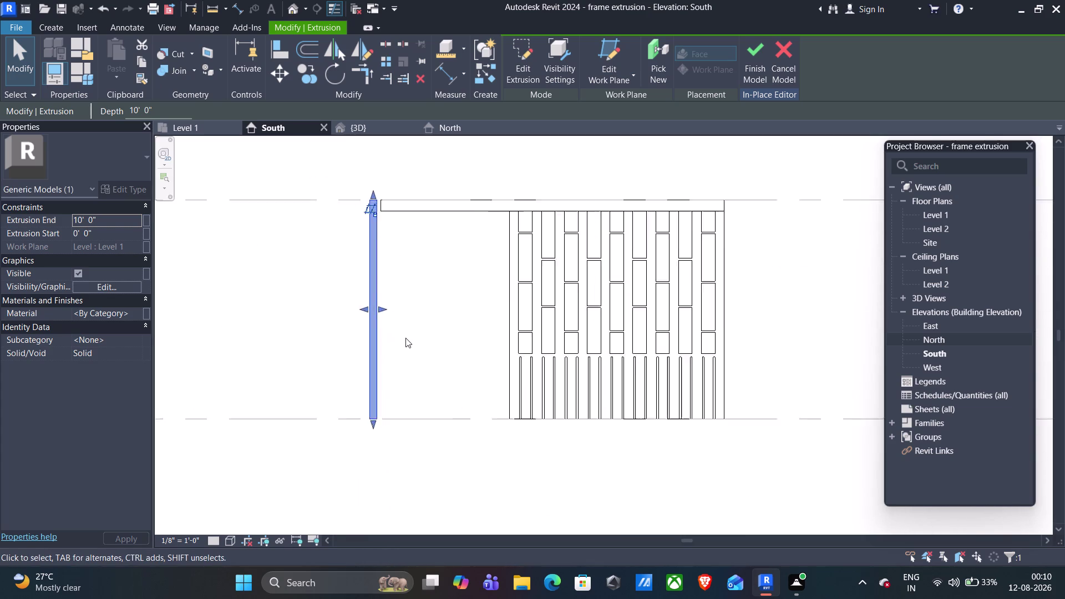
scroll(up, 3)
middle_drag(384, 280, 402, 575)
middle_drag(386, 314, 397, 545)
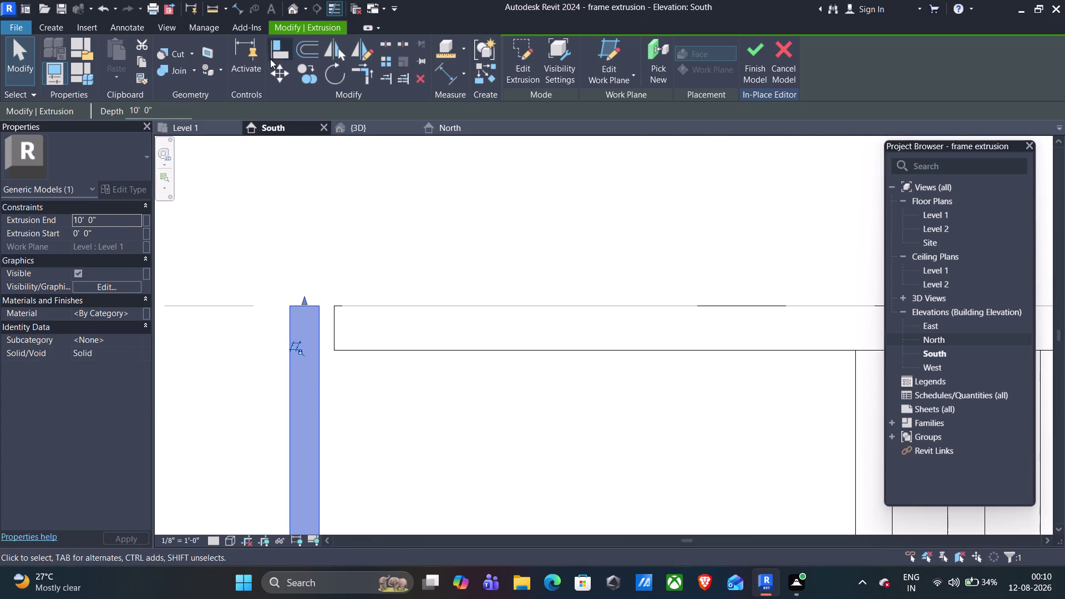
Move the left post so it snaps to the beam's end point.
click(285, 71)
scroll(up, 3)
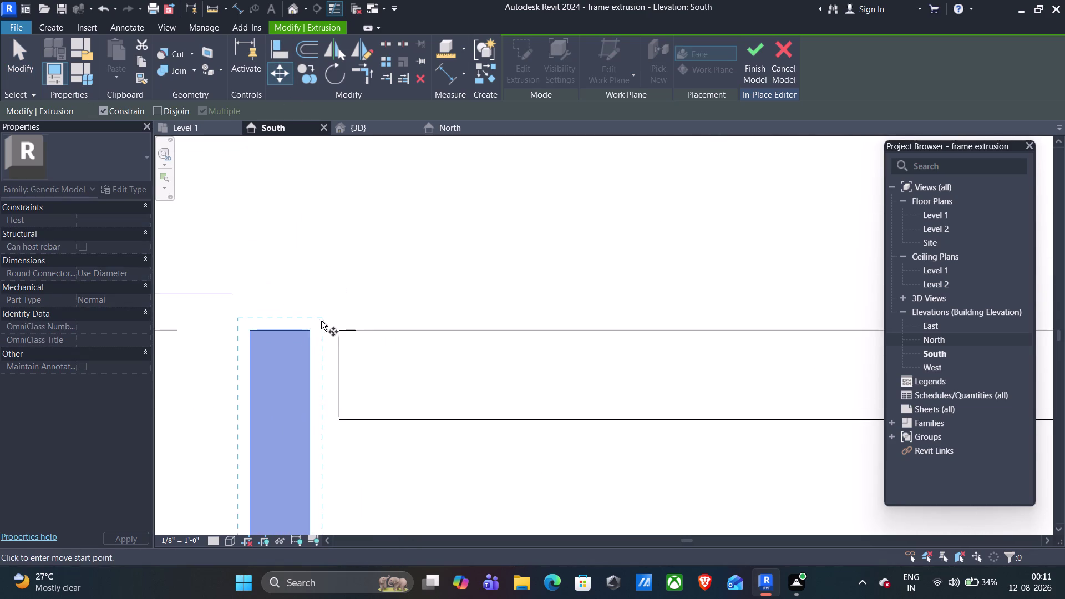
click(307, 330)
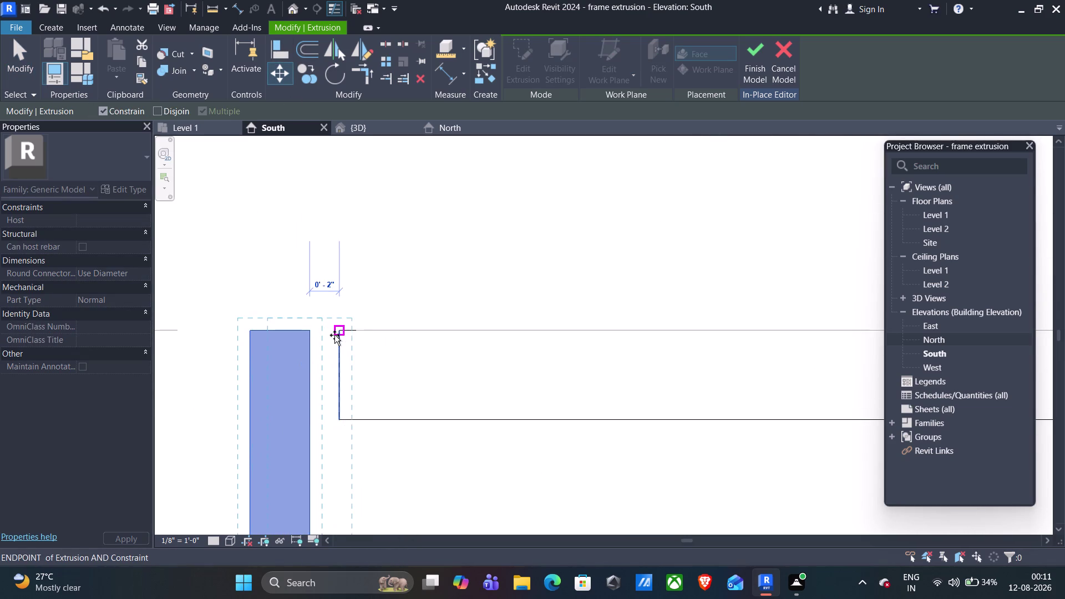
click(338, 333)
scroll(down, 3)
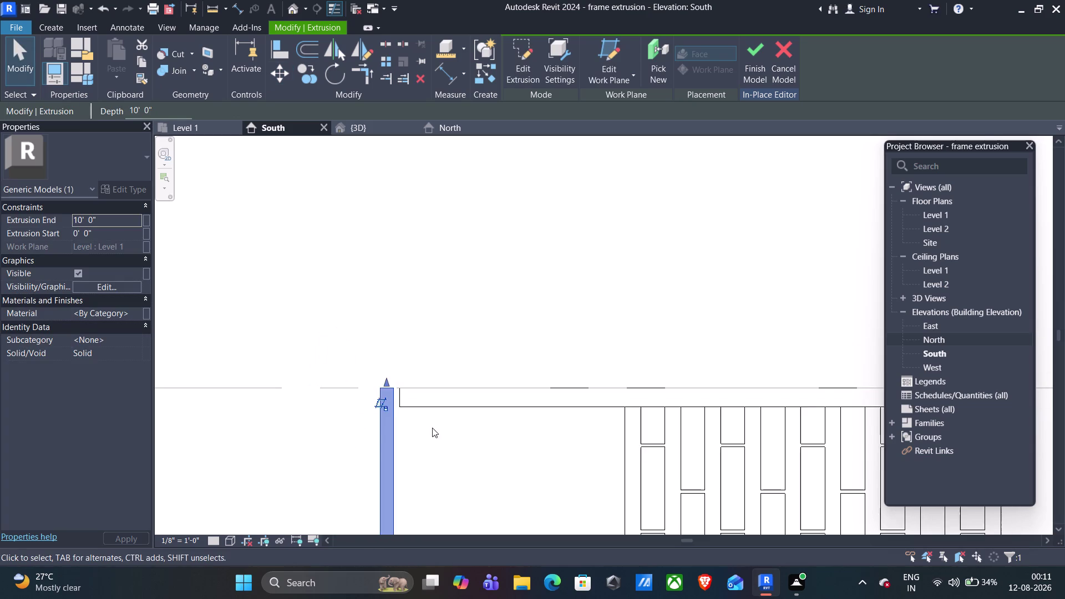
scroll(down, 3)
middle_drag(477, 437, 383, 322)
key(Escape)
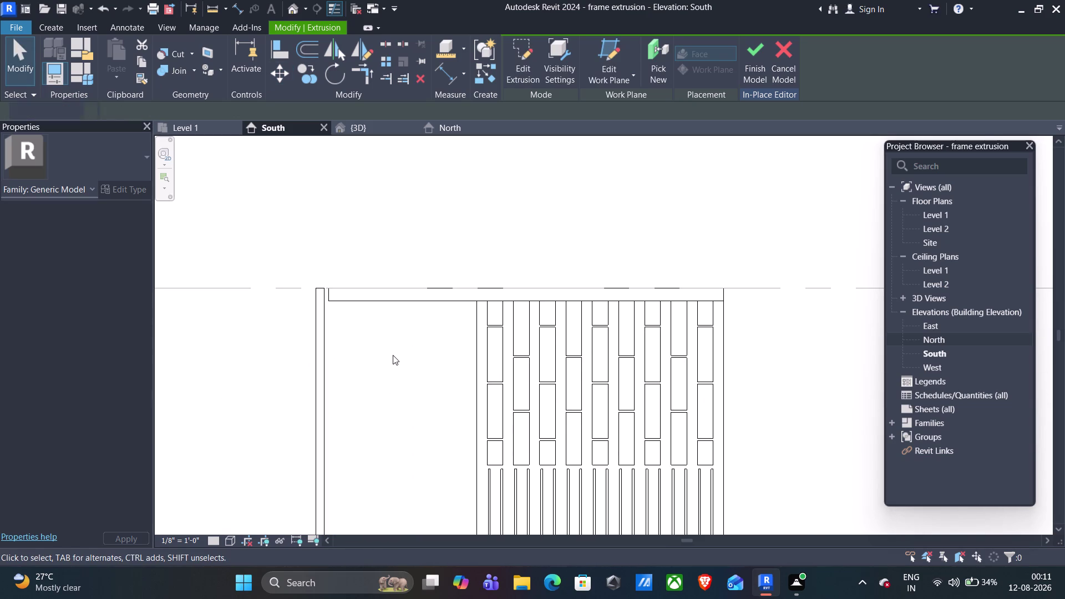
Measure the remaining distance between post and beam.
click(212, 4)
click(326, 347)
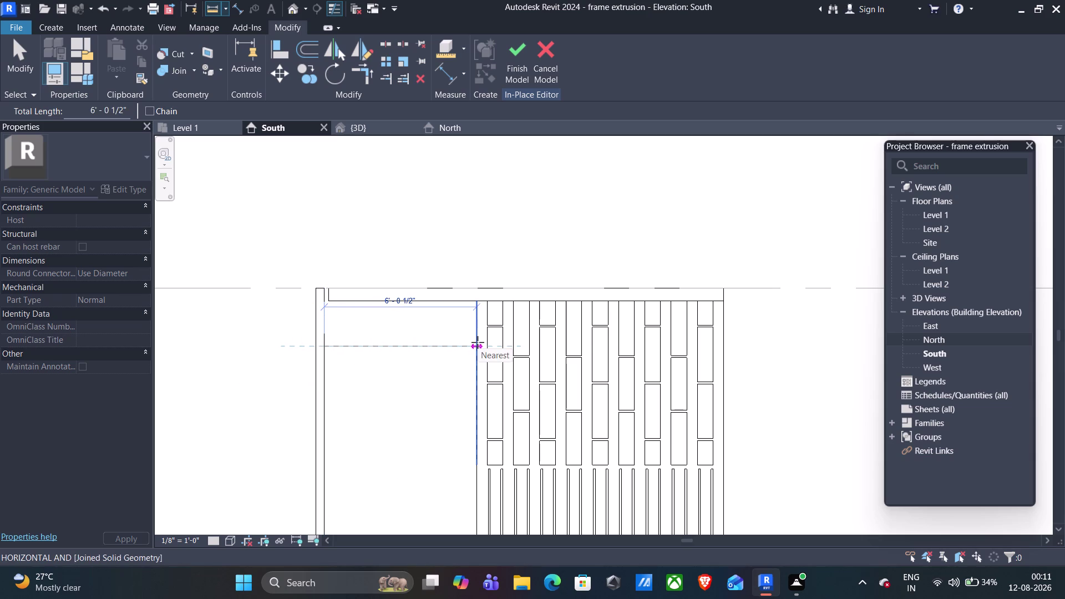
scroll(down, 3)
key(Escape)
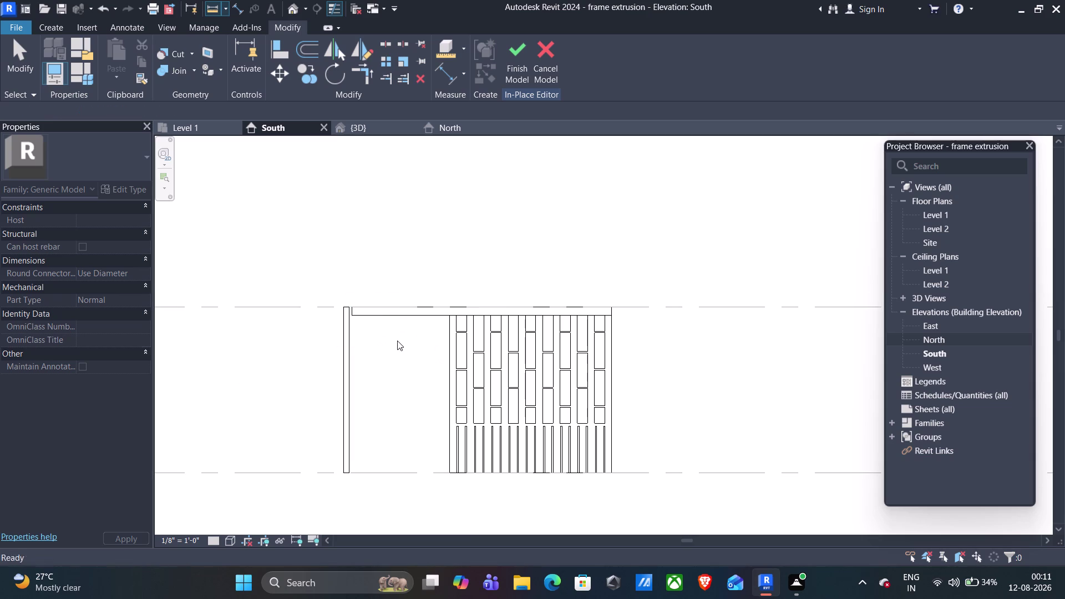
scroll(up, 3)
scroll(up, 3)
scroll(down, 3)
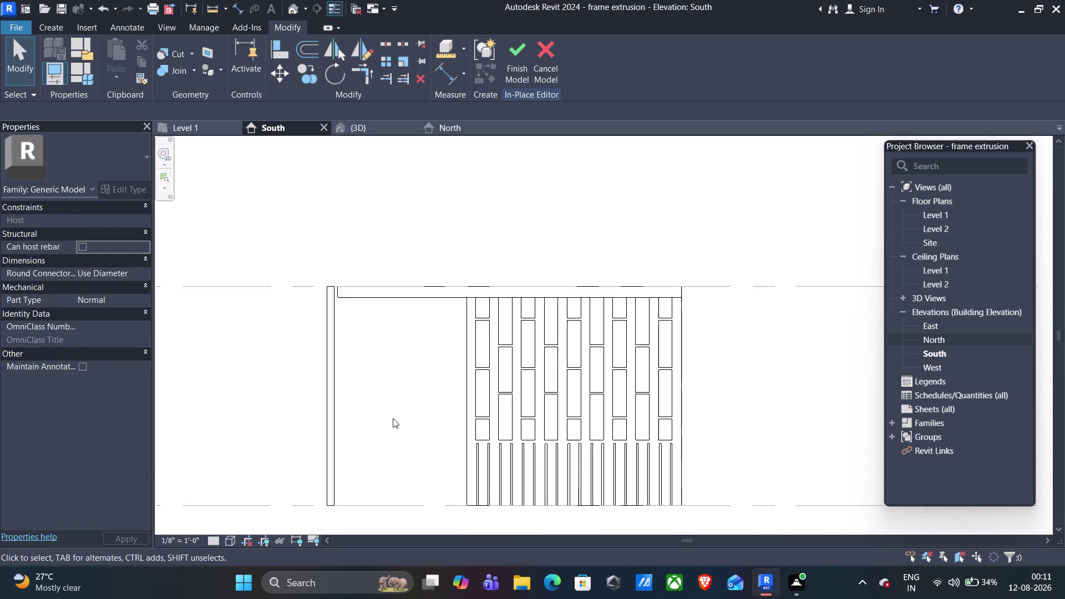
scroll(down, 3)
Reselect the left post and move it again toward the beam end.
click(349, 479)
scroll(up, 3)
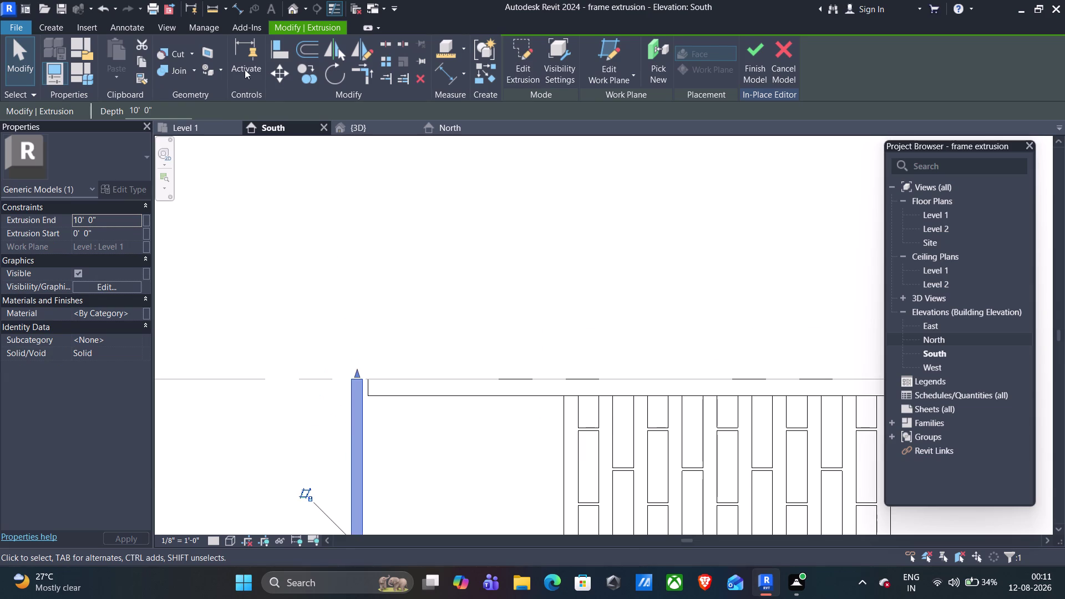
click(274, 73)
scroll(up, 3)
scroll(up, 3)
middle_drag(393, 397, 451, 200)
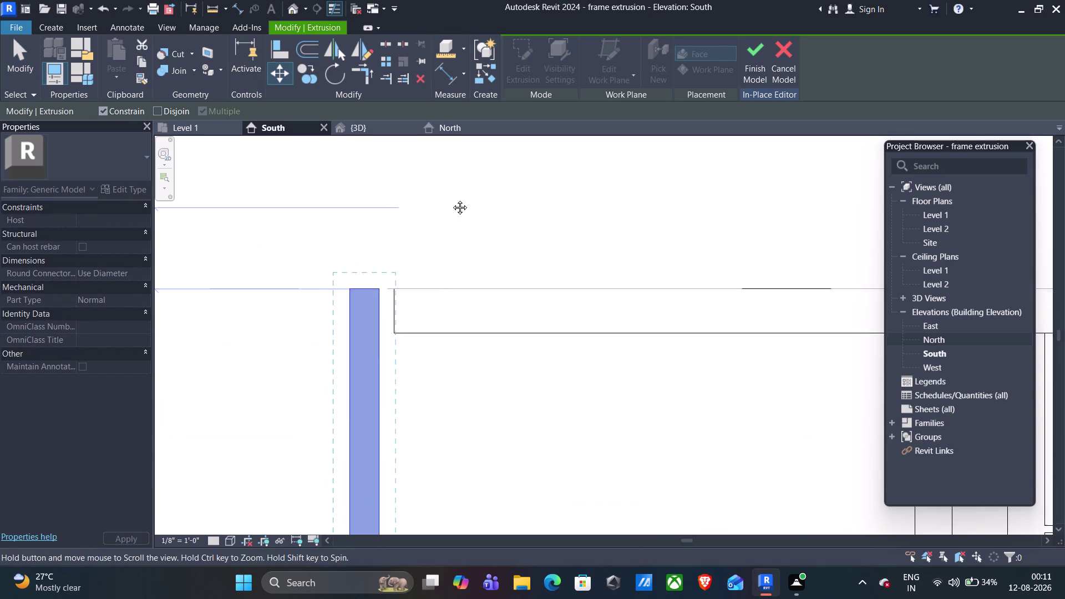
middle_drag(451, 200, 451, 199)
scroll(up, 3)
scroll(up, 3)
click(326, 381)
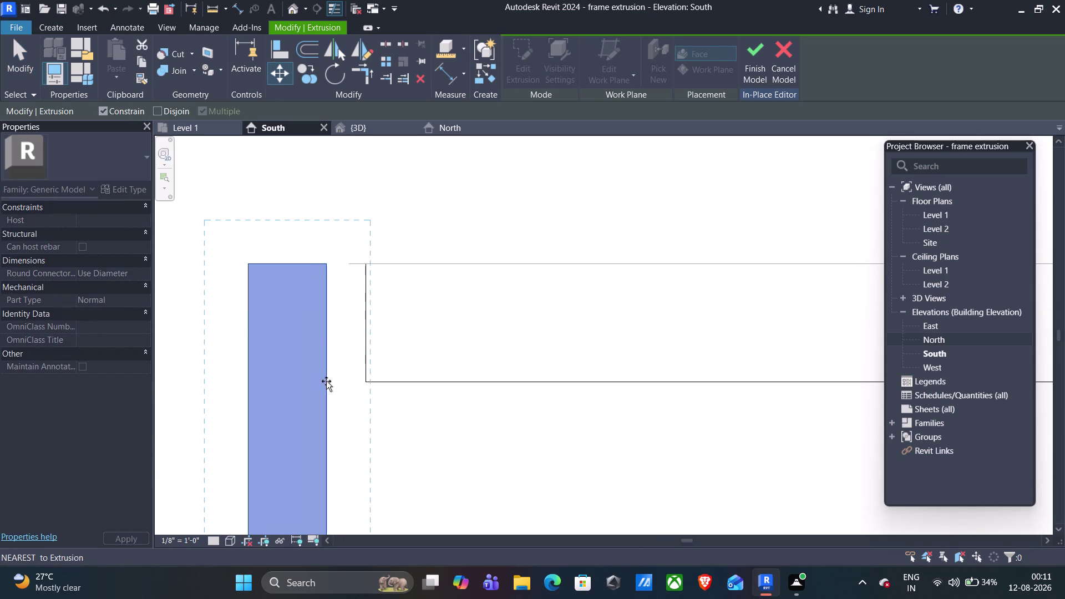
click(364, 380)
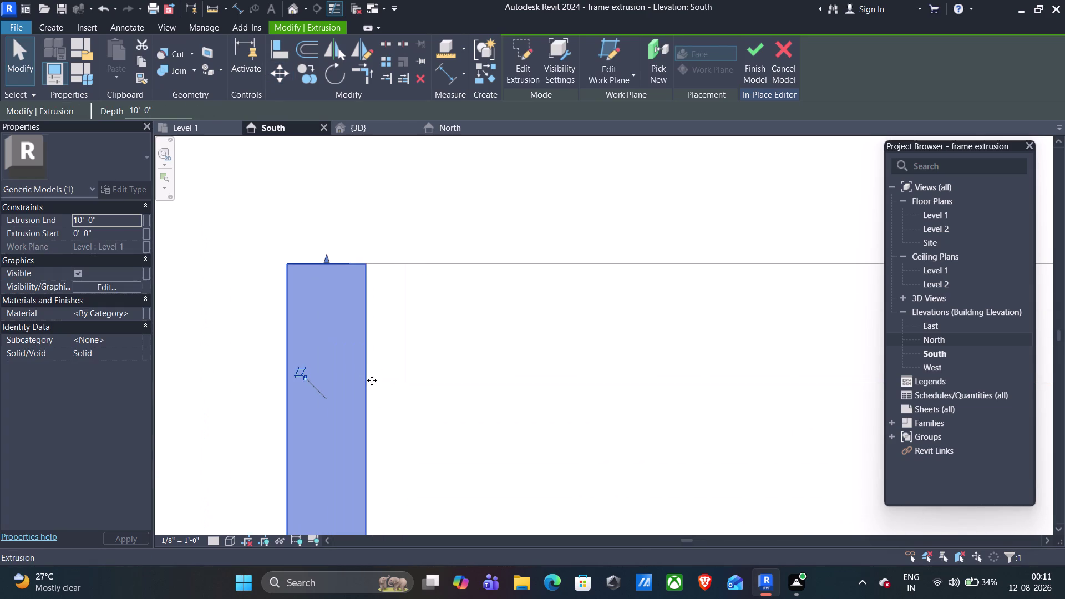
scroll(down, 3)
middle_drag(510, 441, 466, 362)
key(Escape)
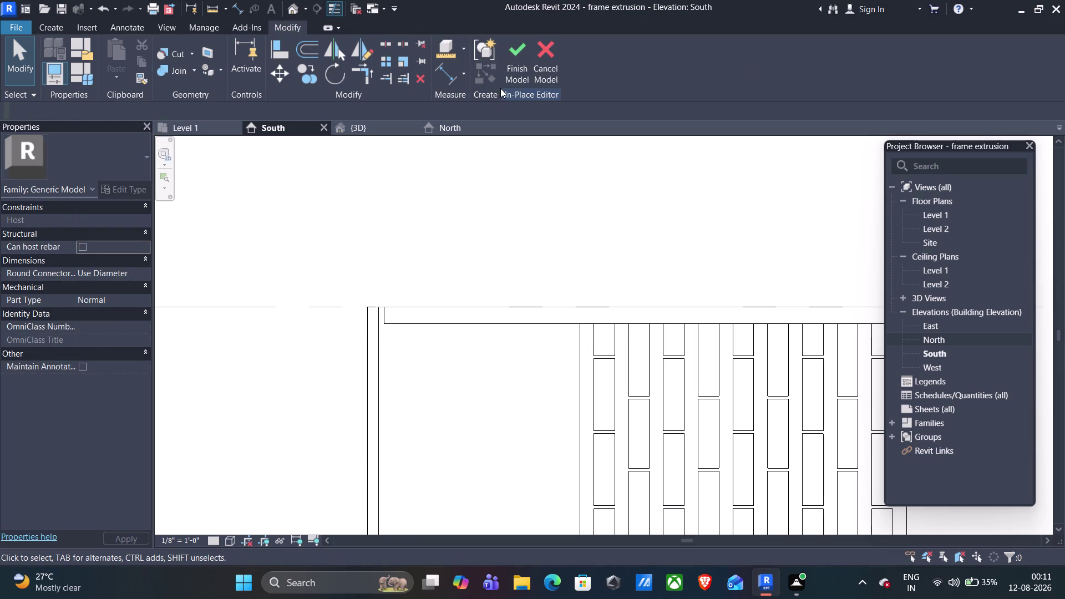
Take one more measurement, then switch to the 3D view.
click(210, 2)
click(379, 395)
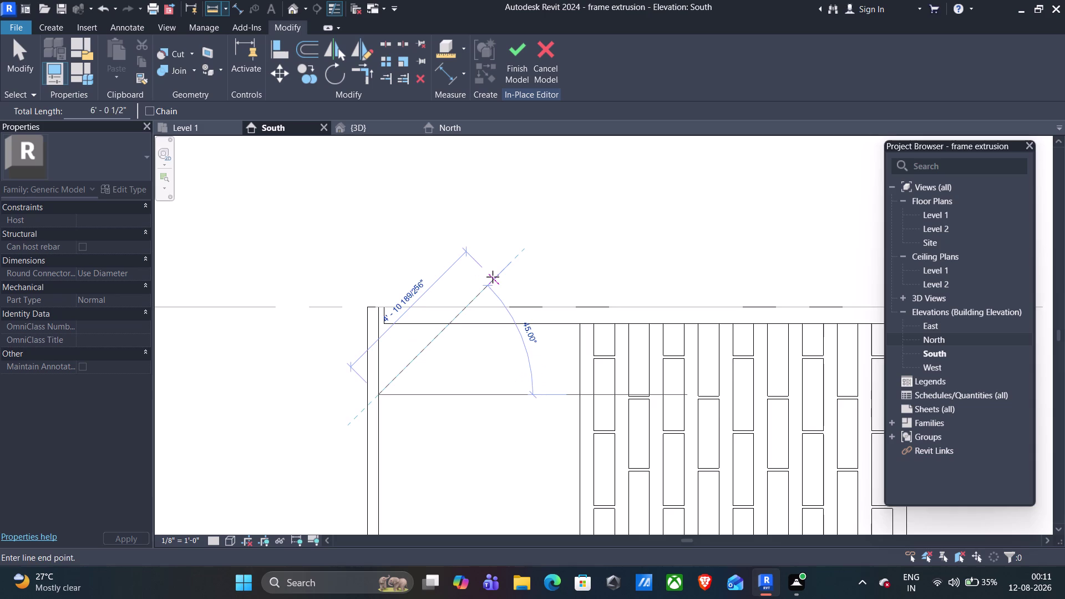
scroll(down, 3)
scroll(down, 3)
key(Escape)
scroll(down, 3)
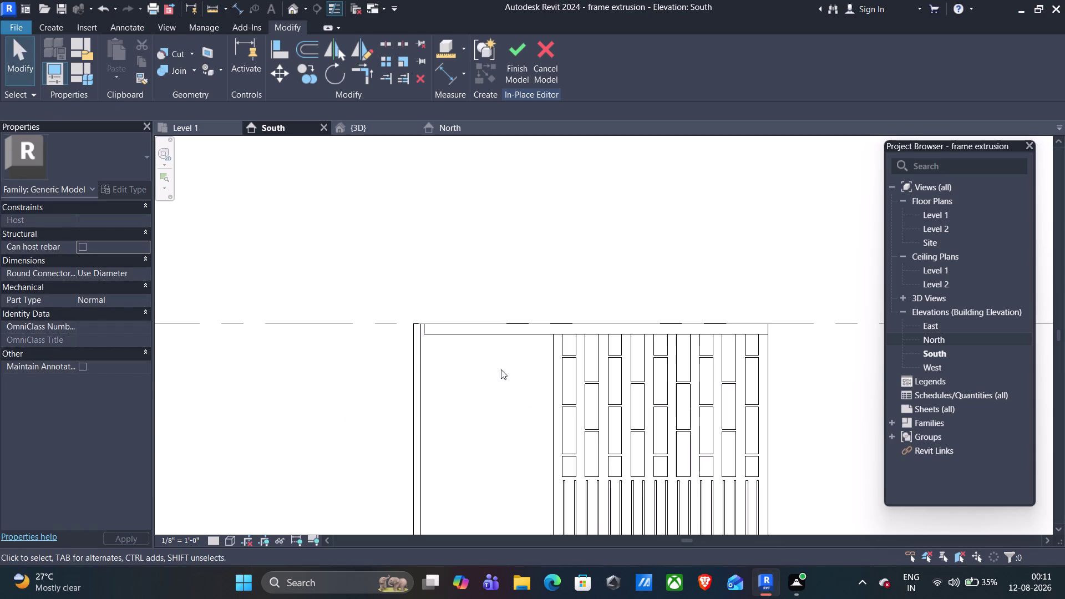
click(369, 130)
scroll(down, 3)
Review the post position in 3D, then go to the North elevation.
middle_drag(311, 353, 311, 353)
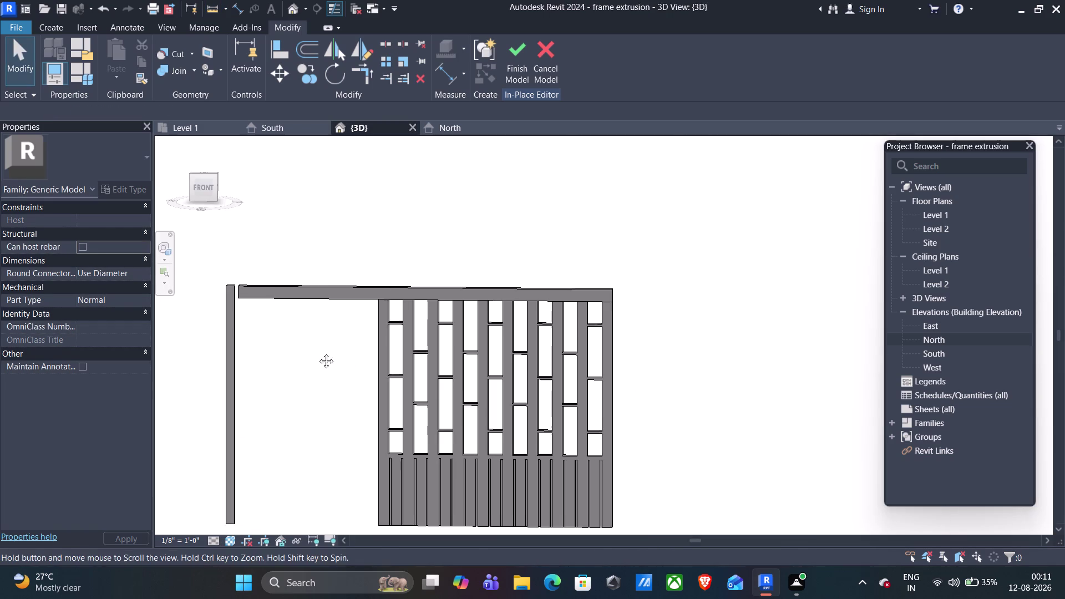
middle_drag(312, 353, 378, 350)
scroll(up, 3)
scroll(down, 3)
middle_drag(332, 371, 377, 353)
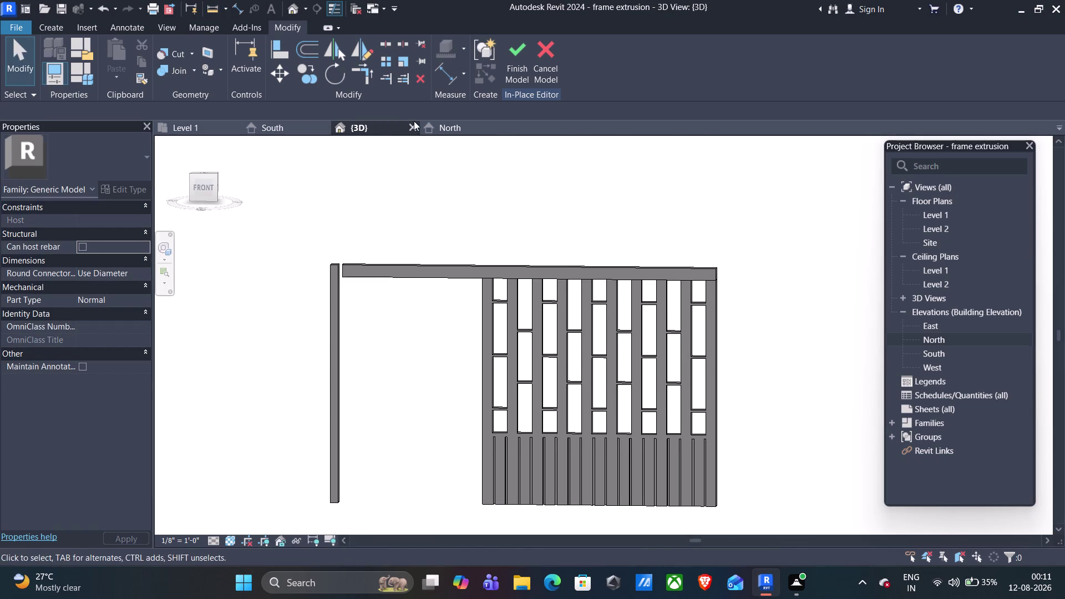
click(454, 122)
scroll(down, 3)
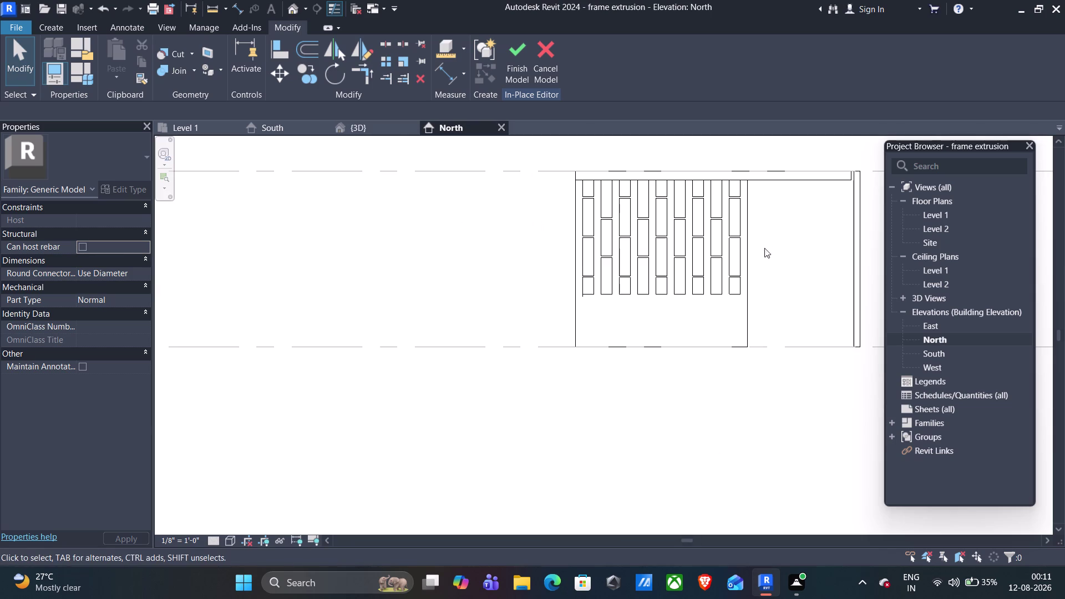
Move the post's top corner against the beam end, then return to South.
middle_drag(785, 238, 503, 312)
click(570, 305)
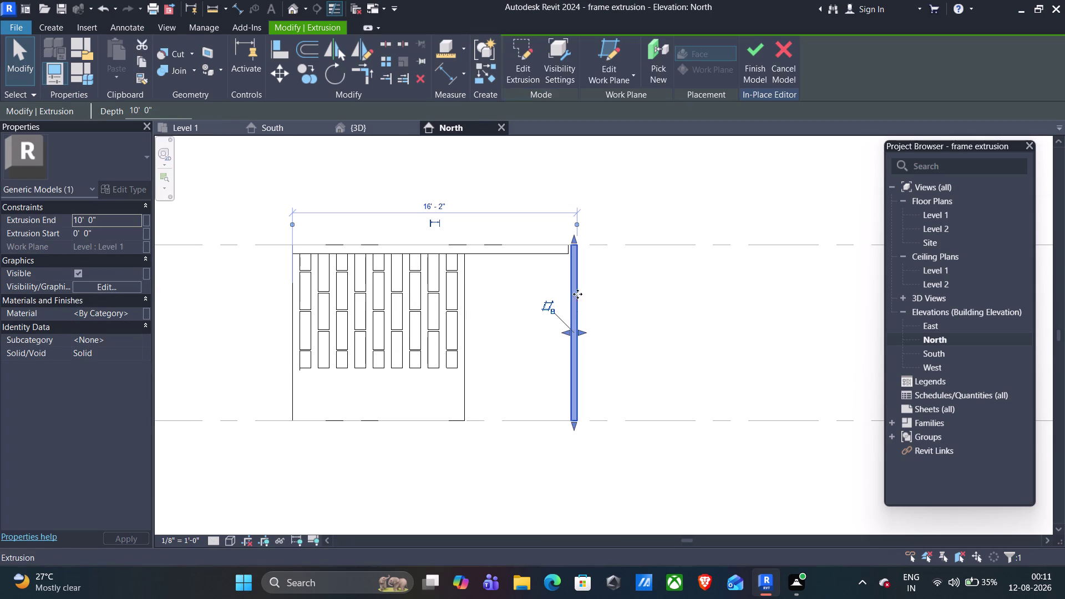
click(279, 74)
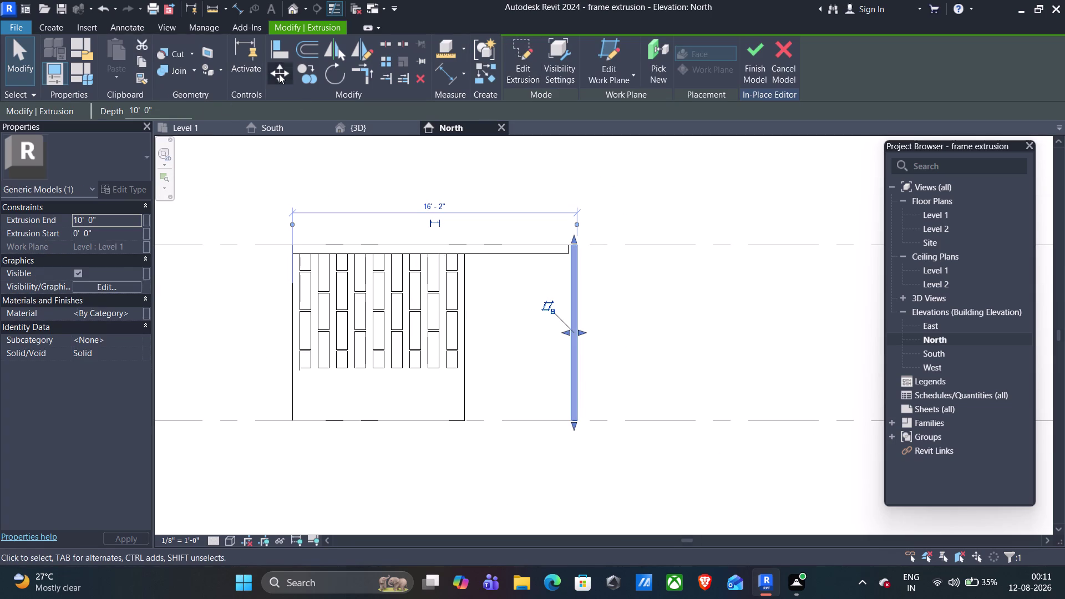
scroll(up, 3)
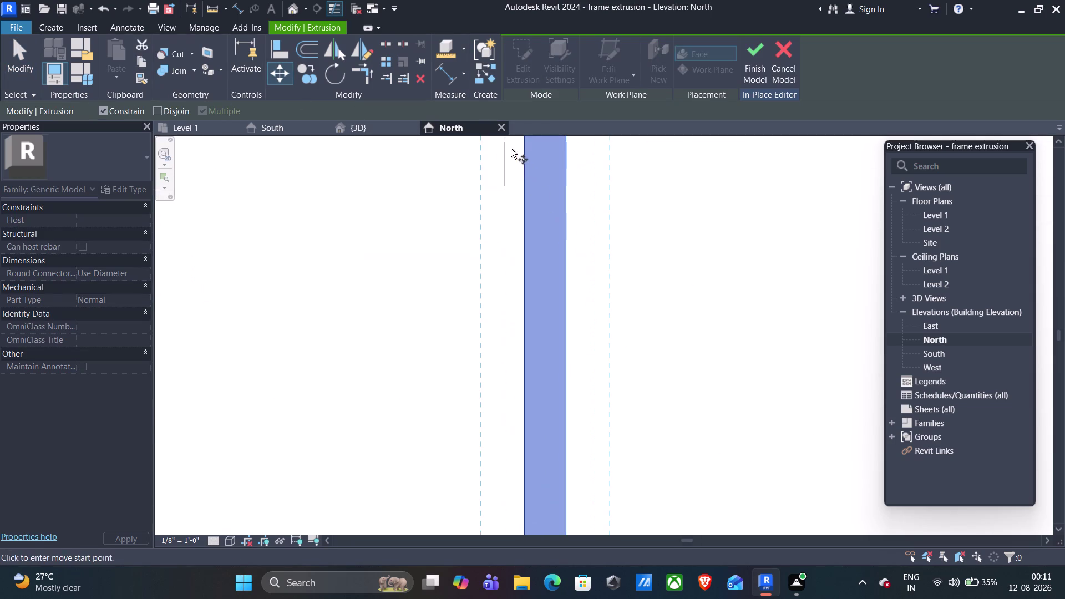
middle_drag(508, 175, 510, 339)
click(523, 292)
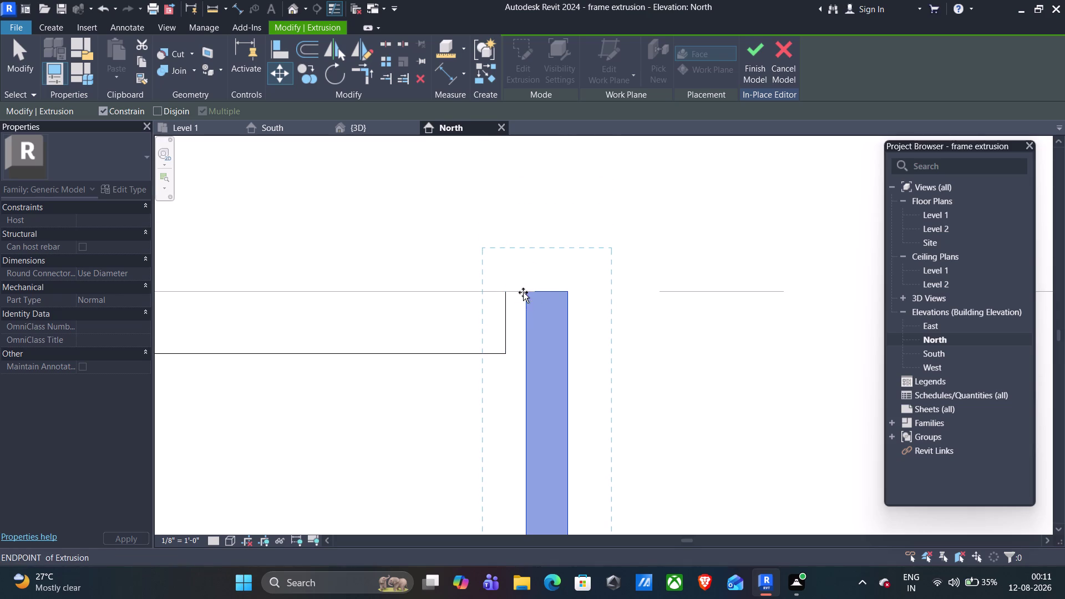
click(504, 290)
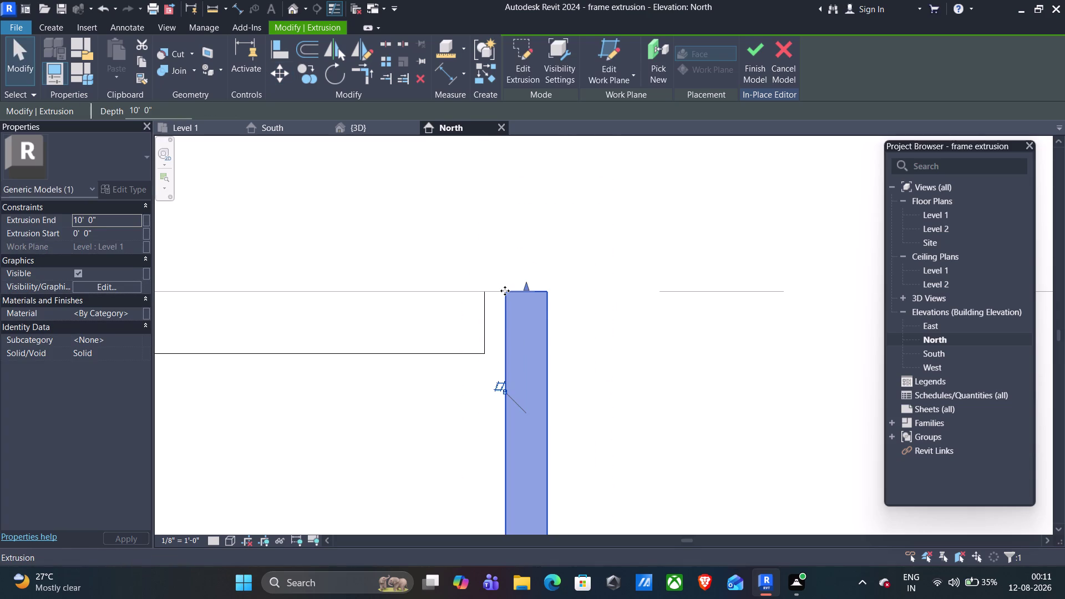
scroll(down, 3)
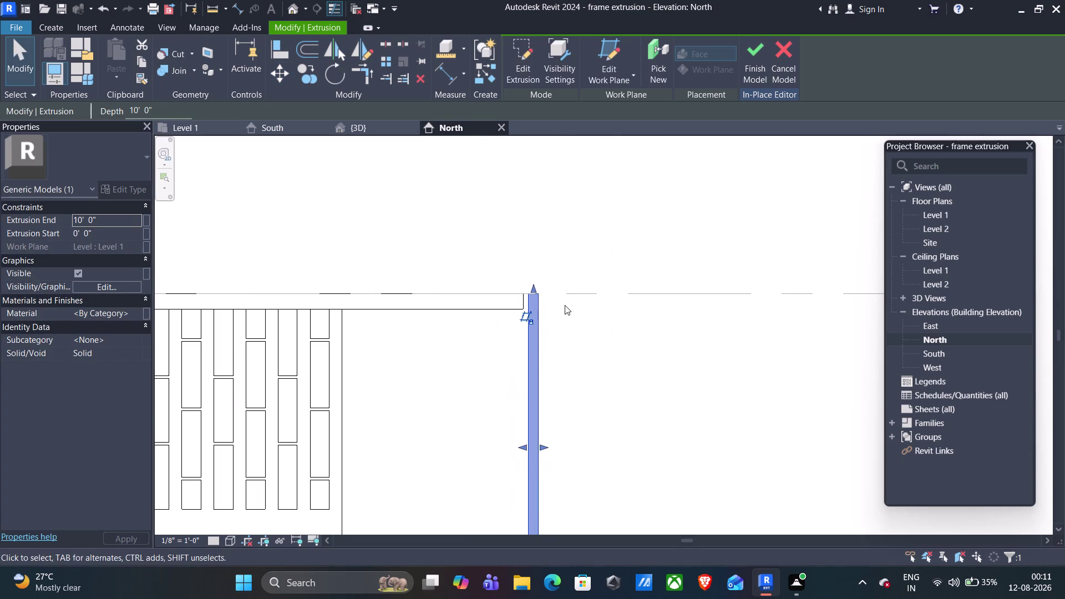
click(279, 133)
scroll(down, 3)
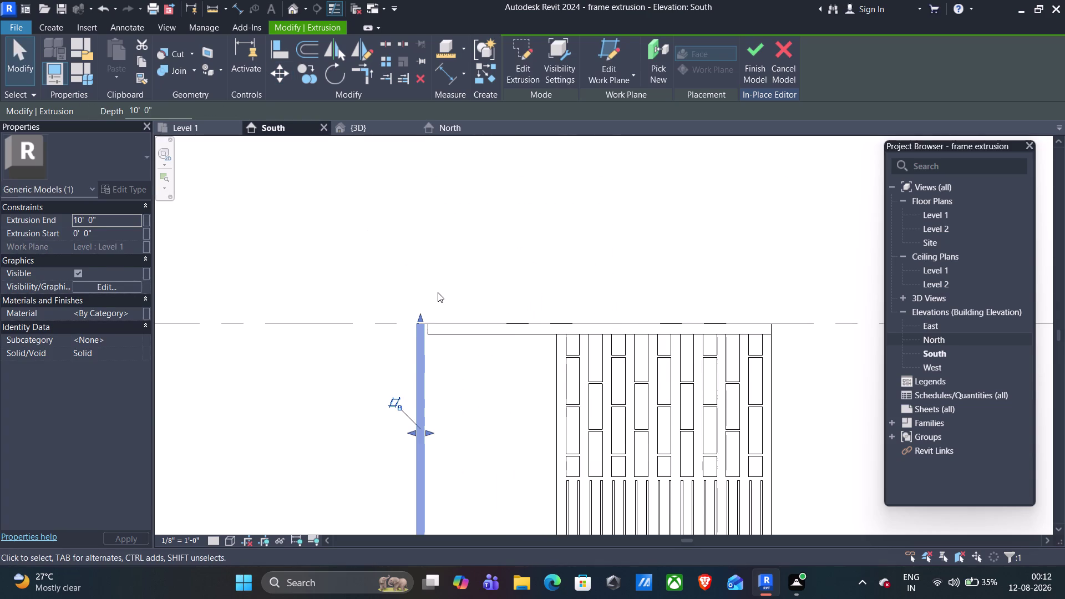
key(Escape)
drag(791, 293, 521, 524)
click(274, 71)
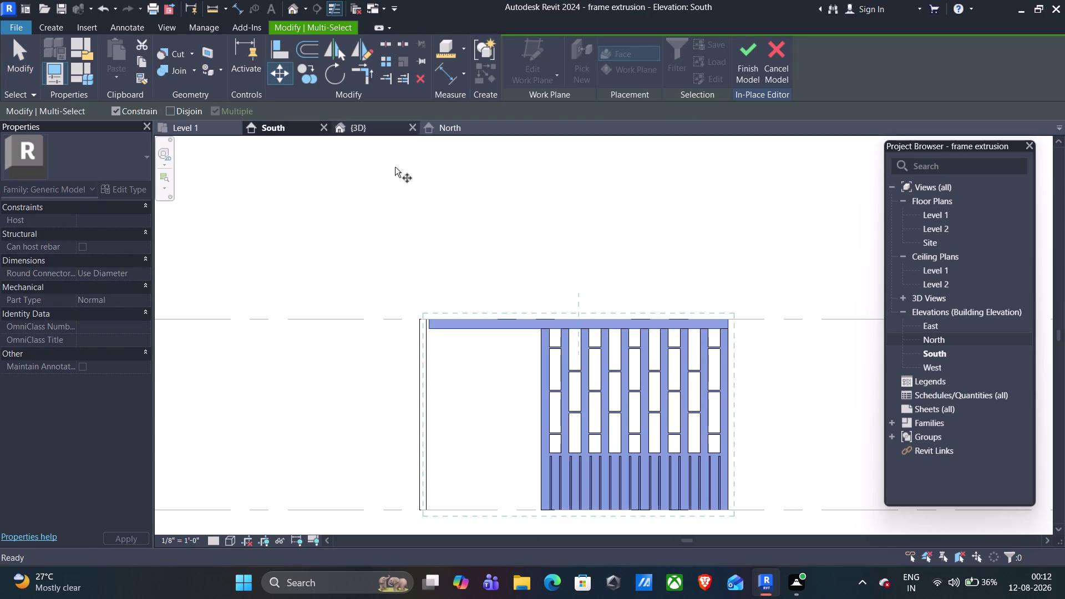
scroll(up, 3)
click(430, 408)
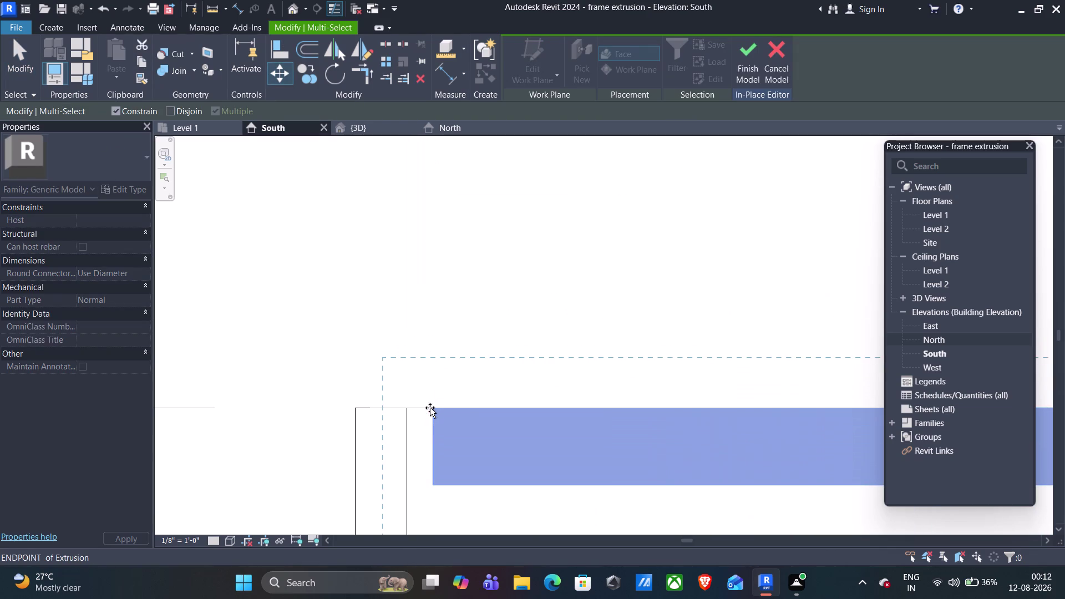
click(405, 409)
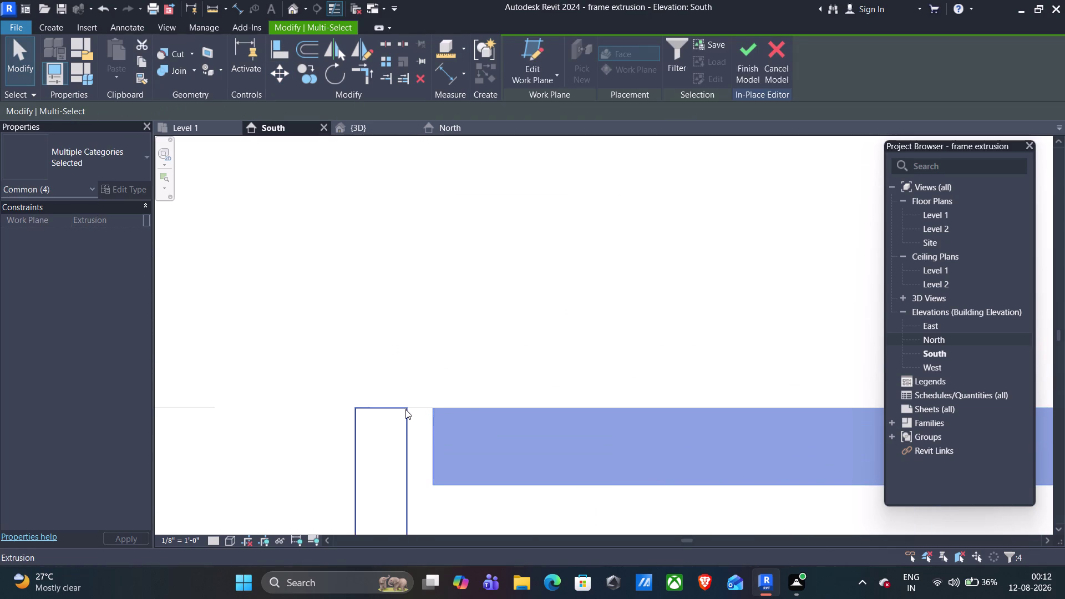
click(435, 408)
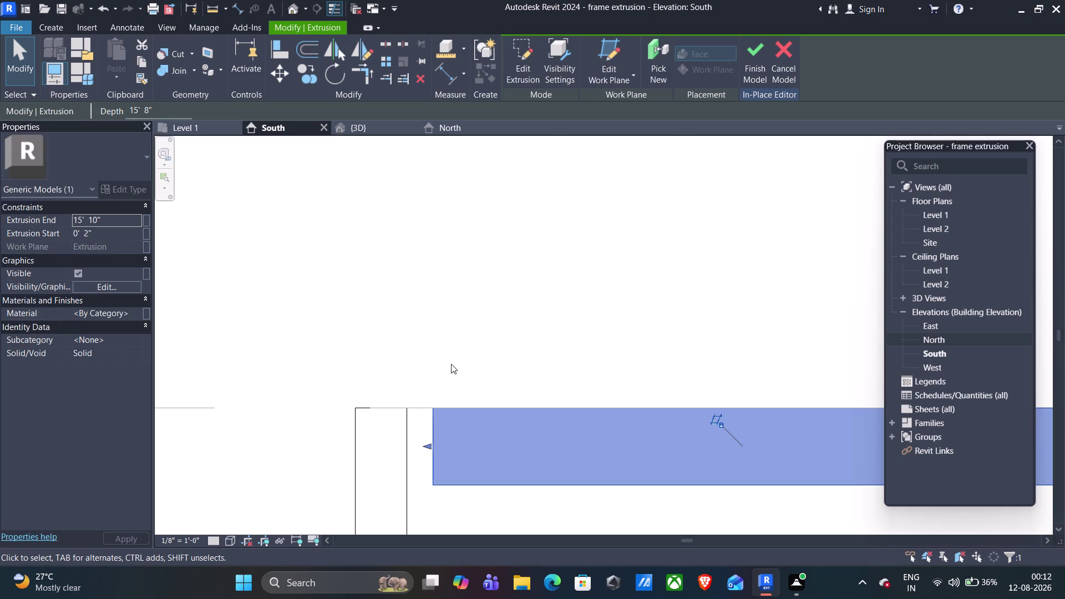
scroll(down, 3)
scroll(down, 3)
key(Escape)
scroll(down, 3)
middle_drag(671, 484, 537, 288)
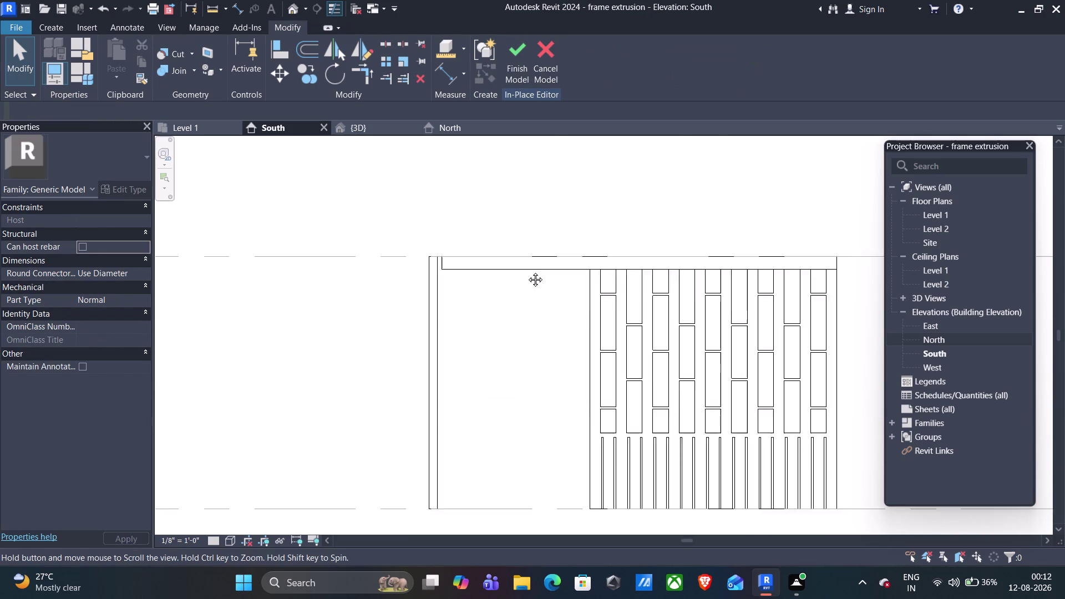
middle_drag(536, 288, 518, 261)
drag(805, 170, 540, 507)
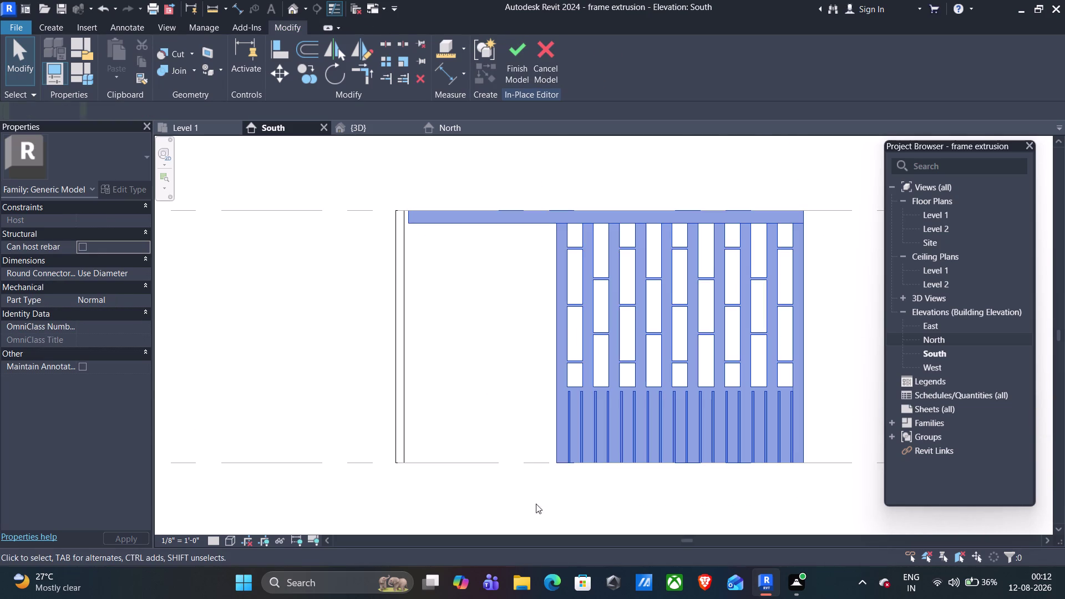
middle_drag(418, 241, 473, 363)
scroll(up, 3)
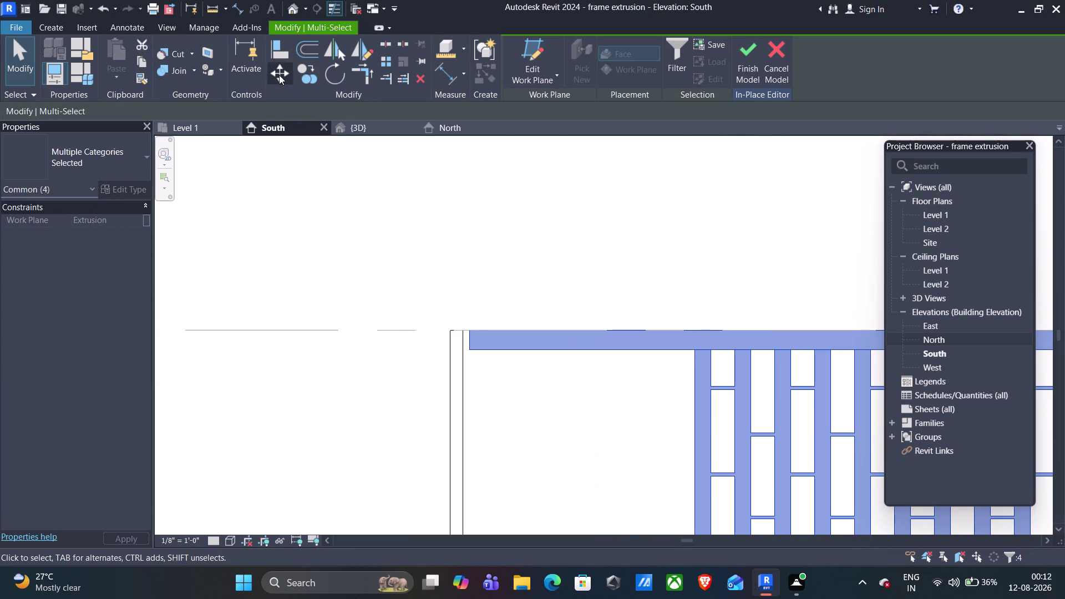
click(279, 75)
scroll(up, 3)
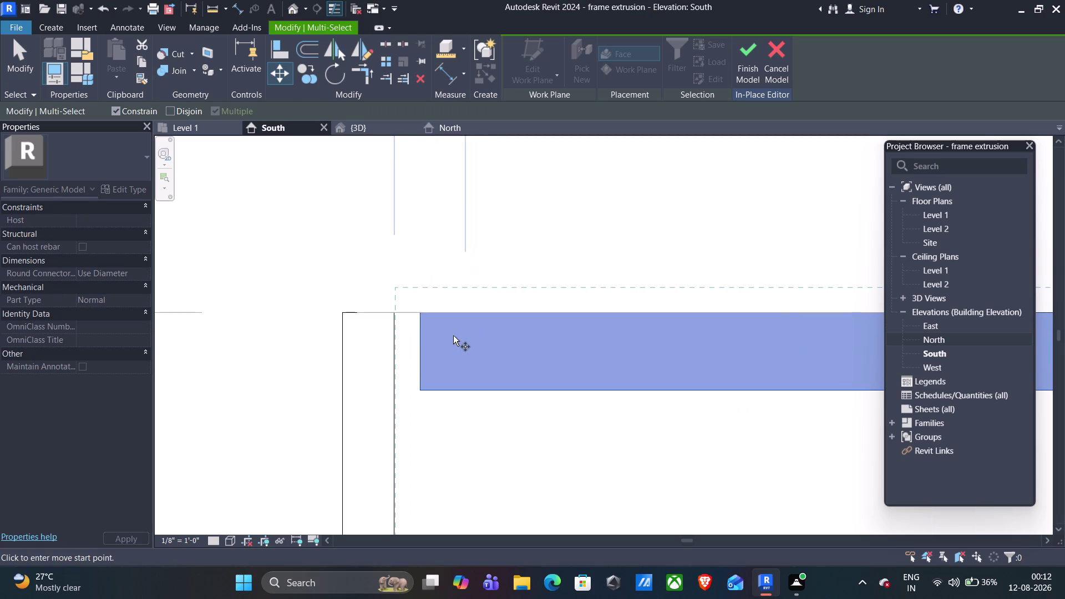
click(418, 311)
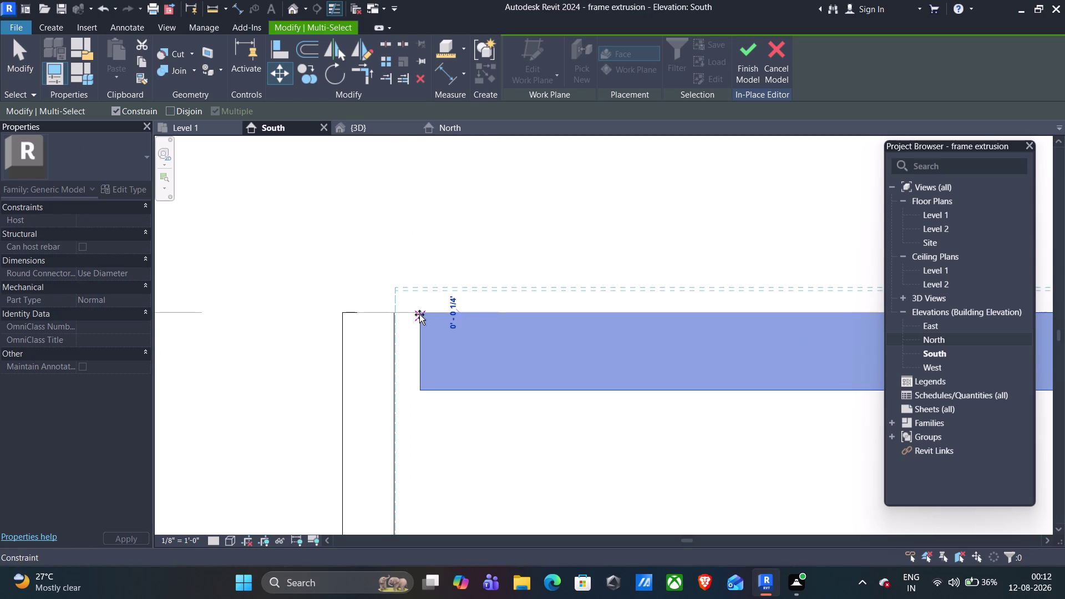
click(394, 312)
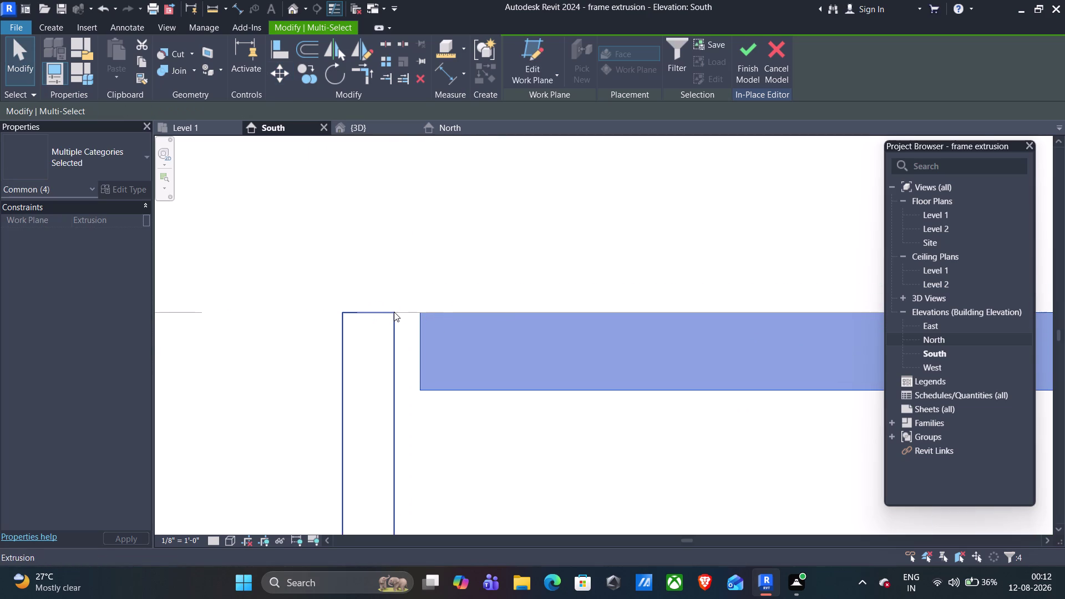
click(422, 312)
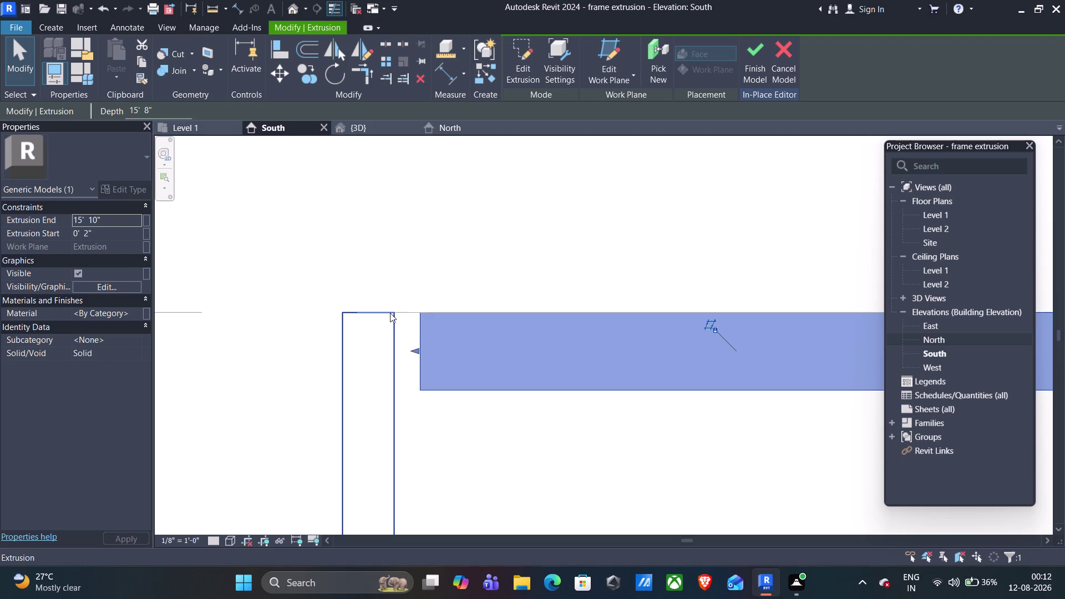
click(393, 312)
key(Escape)
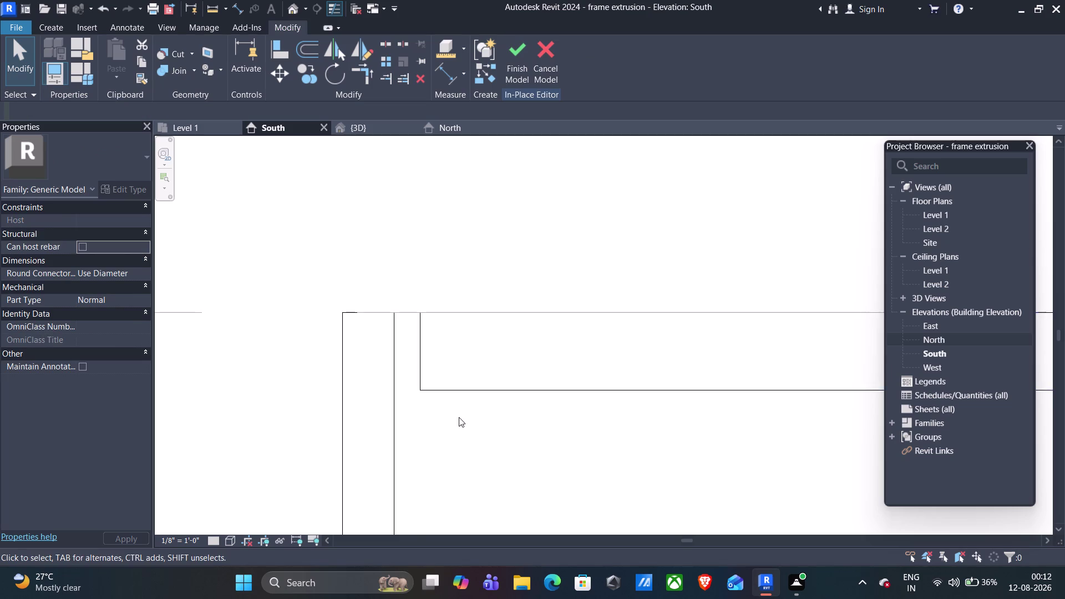
scroll(down, 3)
middle_drag(546, 464, 460, 345)
middle_drag(463, 399, 476, 338)
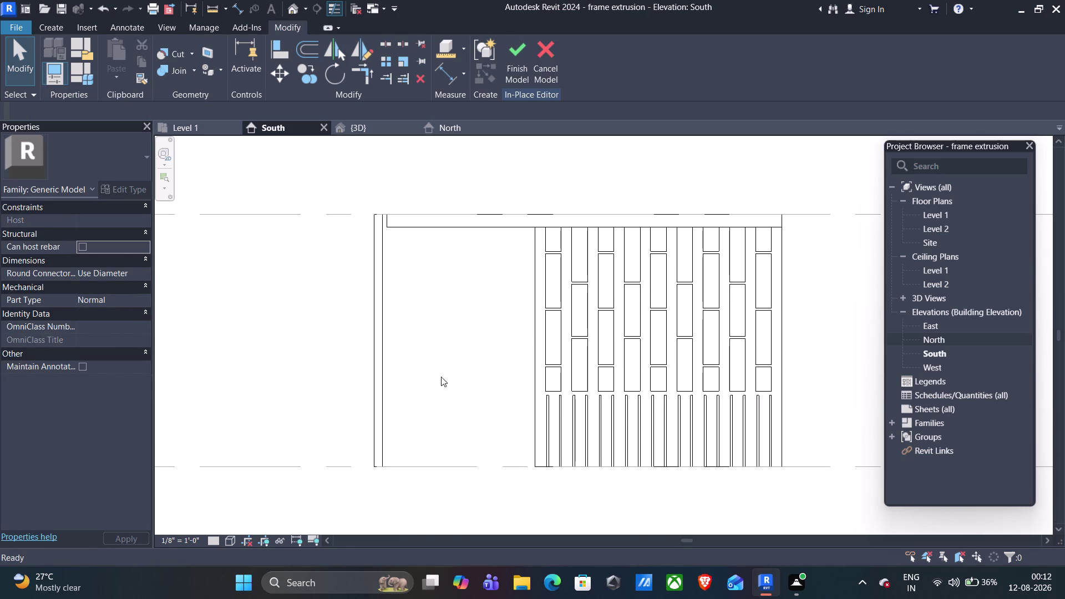
Zoom to the top of the left post, select it, then deselect it.
scroll(up, 3)
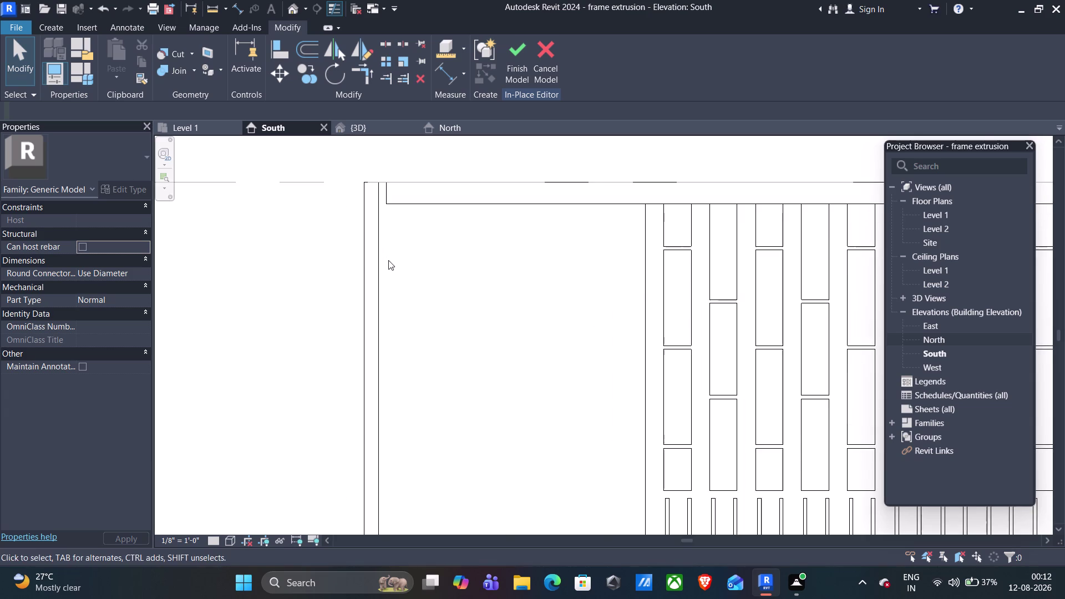
scroll(up, 3)
middle_drag(393, 249, 437, 417)
scroll(up, 3)
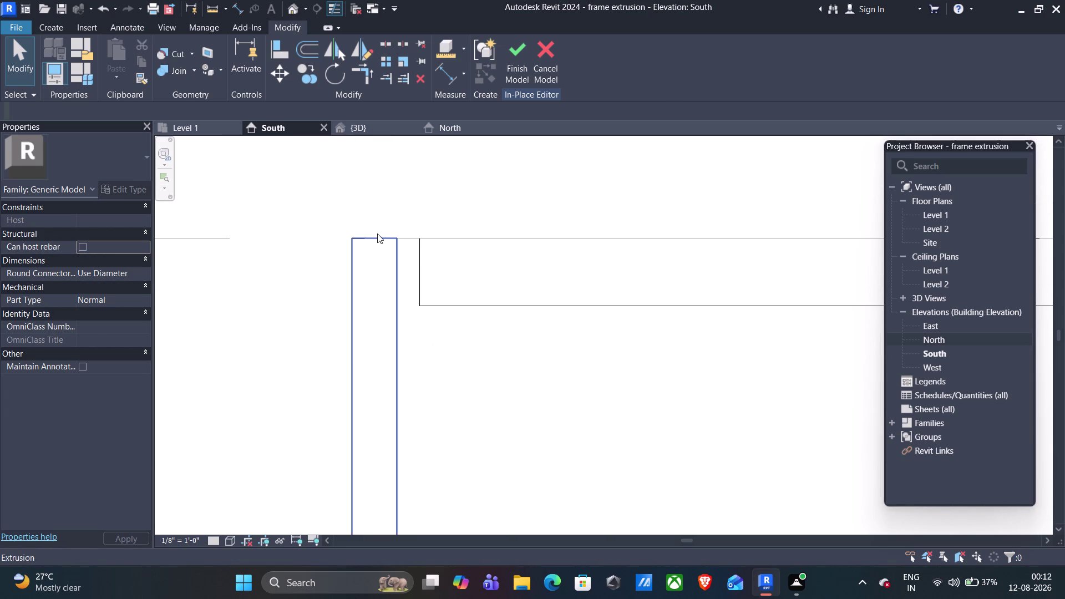
click(376, 233)
key(Escape)
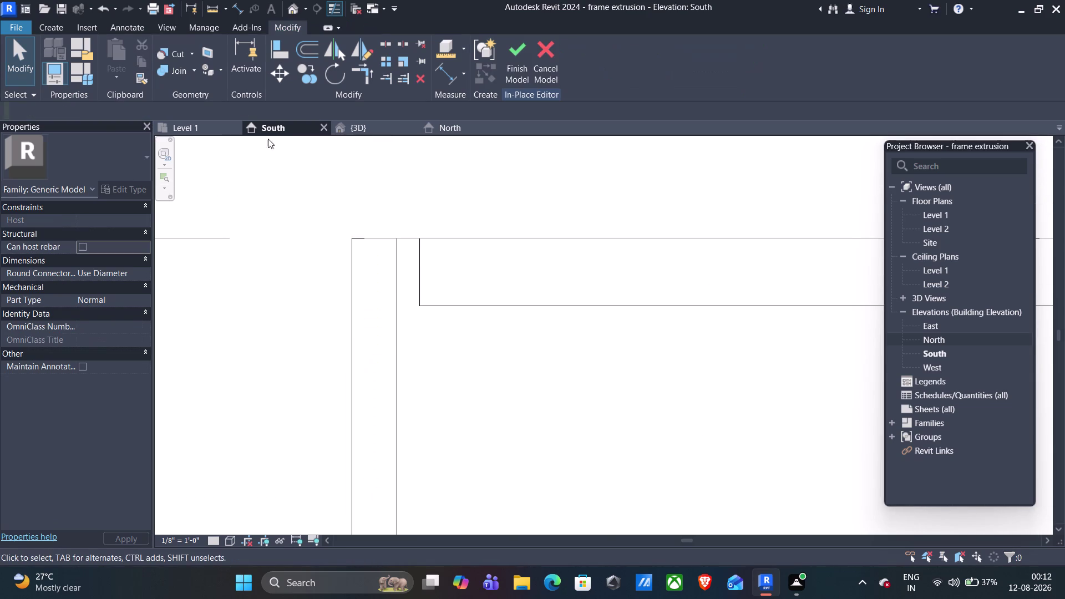
Start a line at the post top, then cancel it.
click(212, 8)
scroll(up, 3)
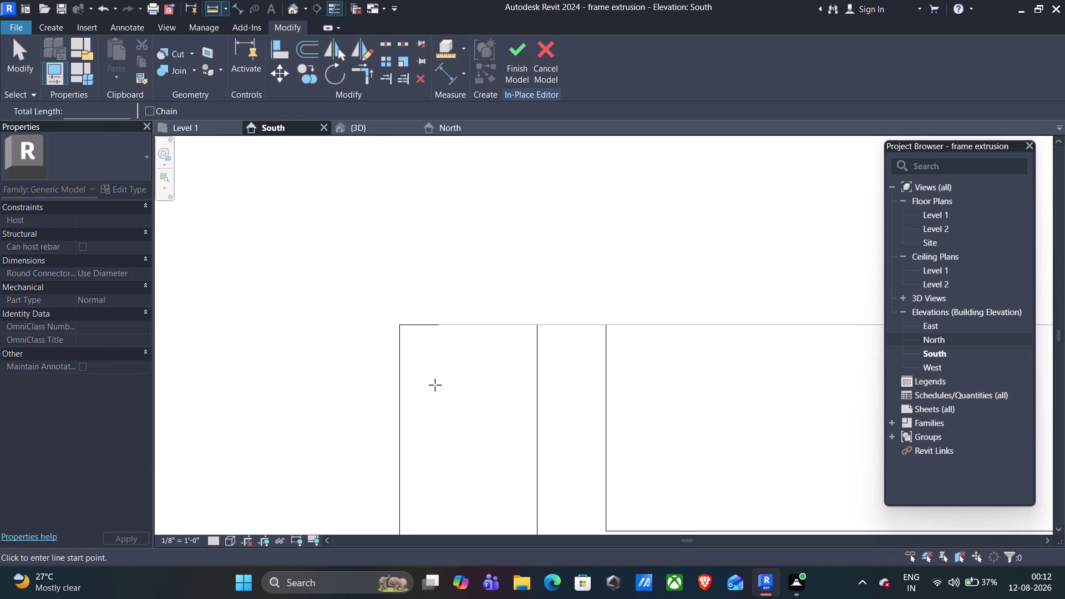
scroll(up, 3)
click(374, 280)
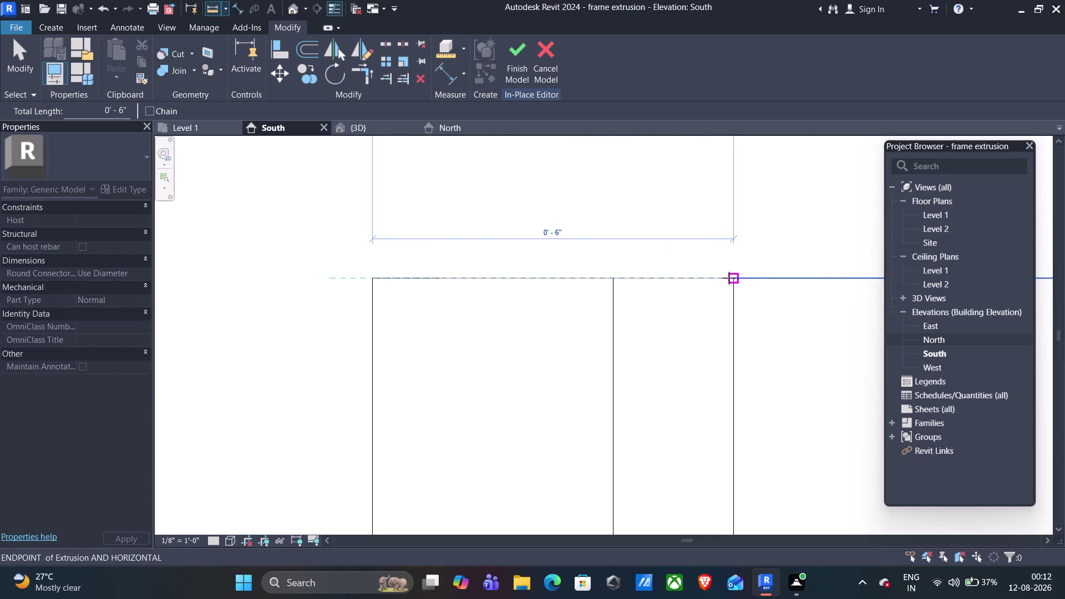
key(Escape)
scroll(down, 3)
scroll(down, 3)
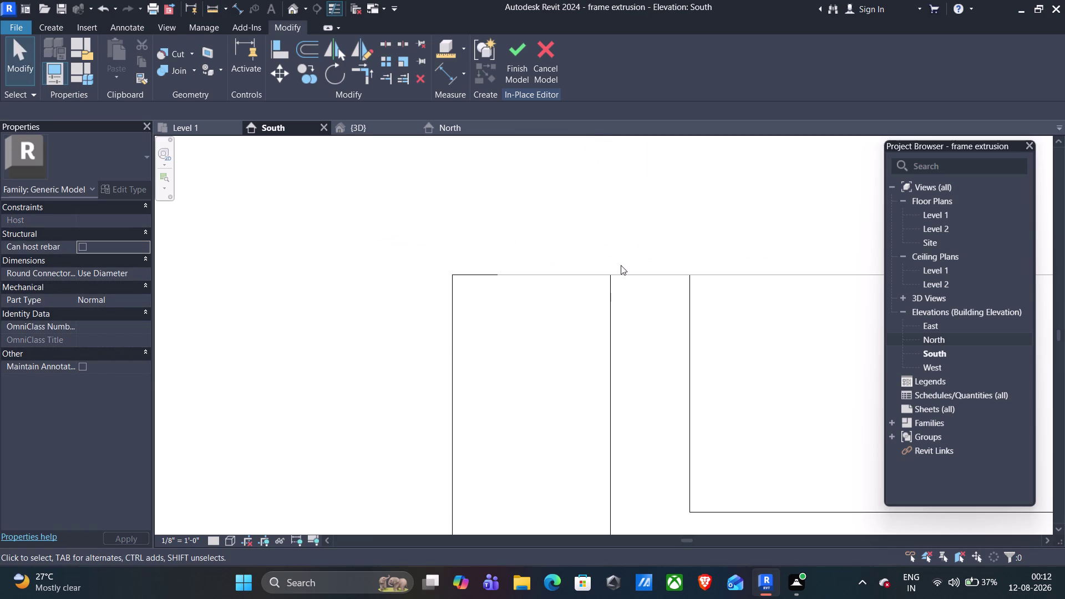
key(Escape)
Reselect the left post and pan up to its top.
click(575, 272)
scroll(down, 3)
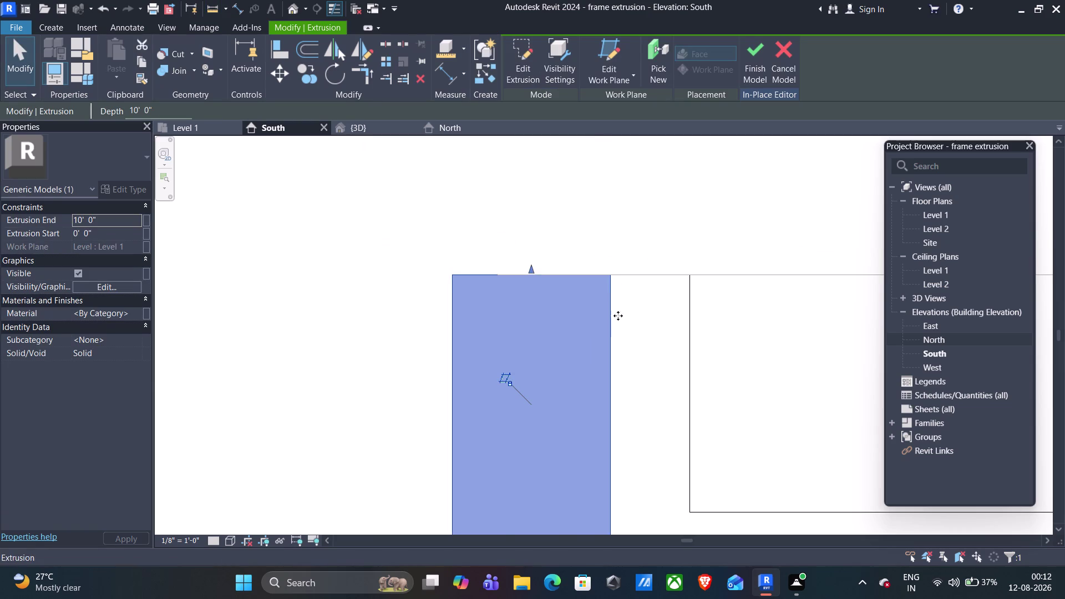
scroll(down, 3)
middle_drag(665, 492, 523, 257)
scroll(down, 3)
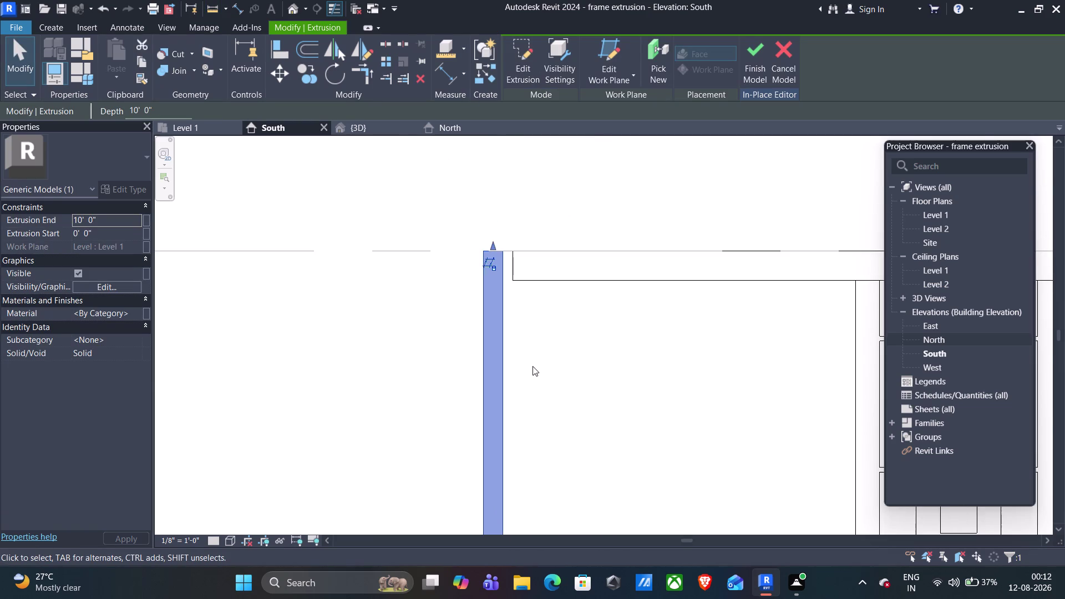
middle_drag(530, 356, 515, 272)
click(488, 457)
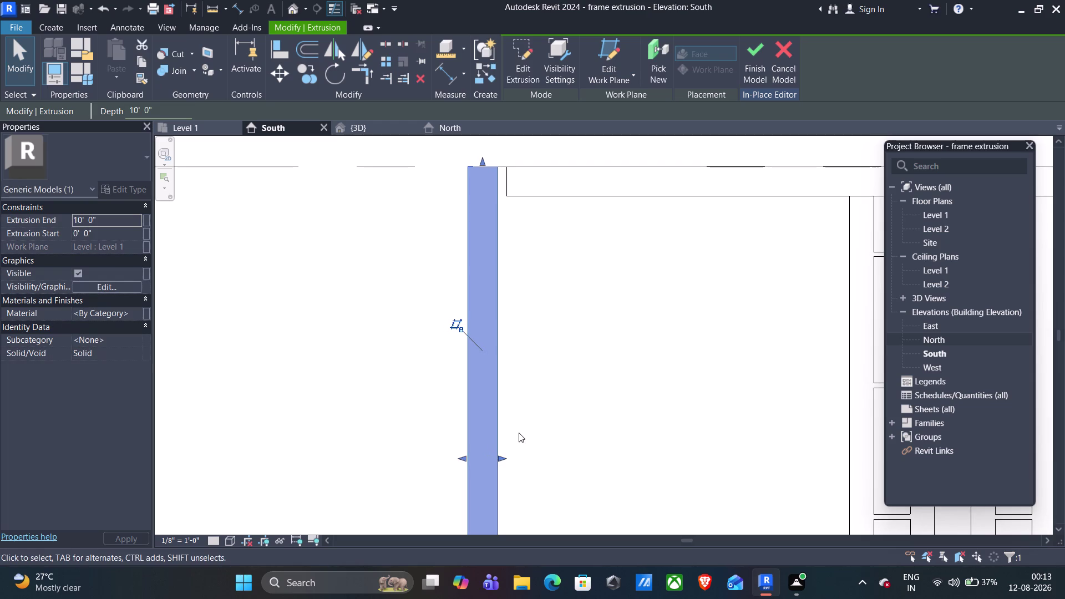
scroll(down, 3)
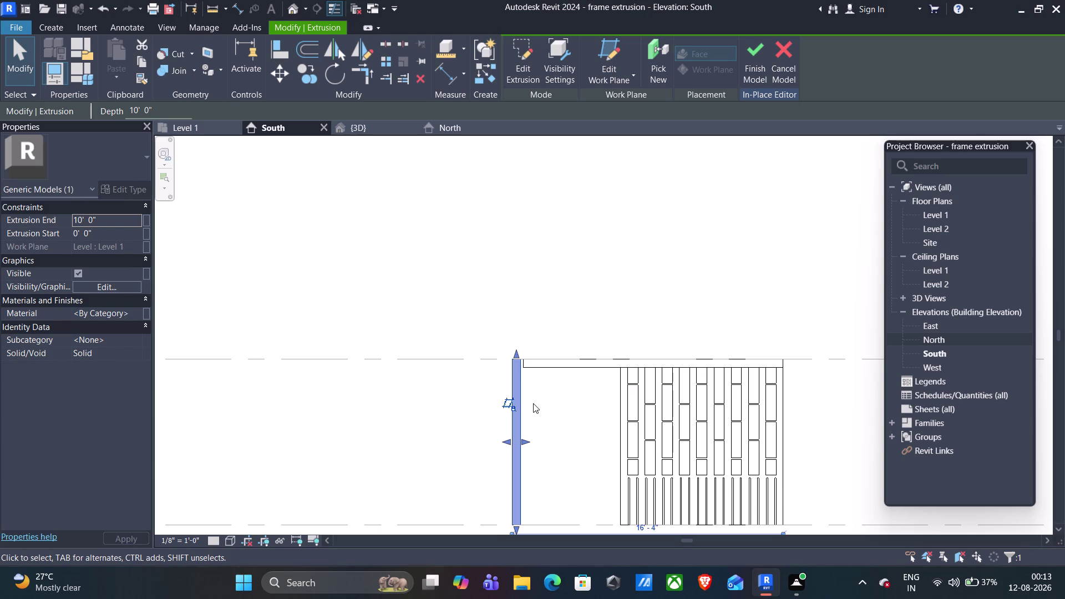
scroll(up, 3)
Undo the last seven changes.
key(ctrl+z)
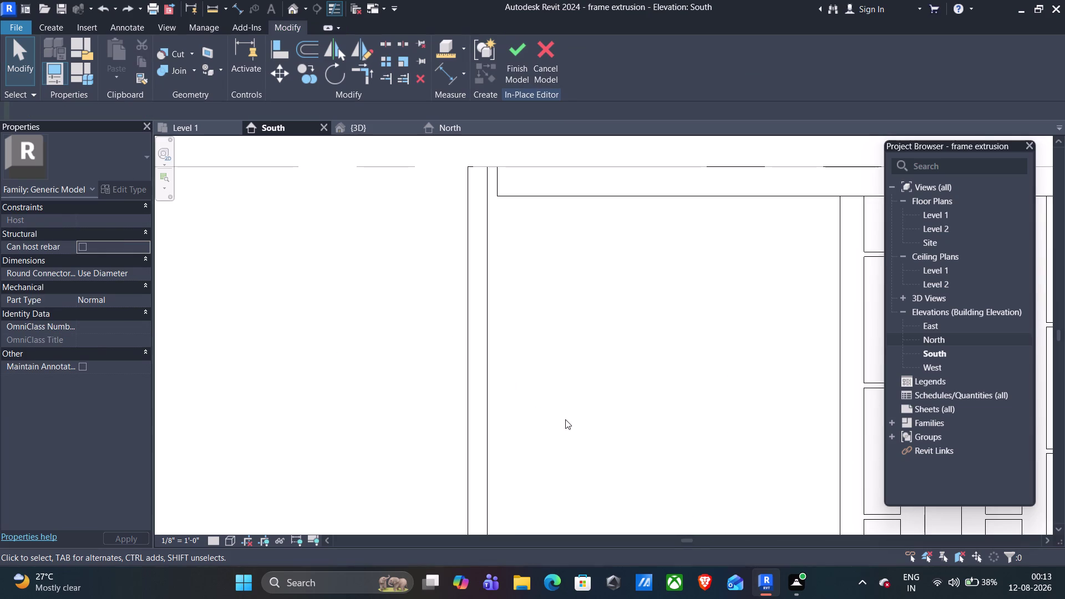
key(ctrl+z)
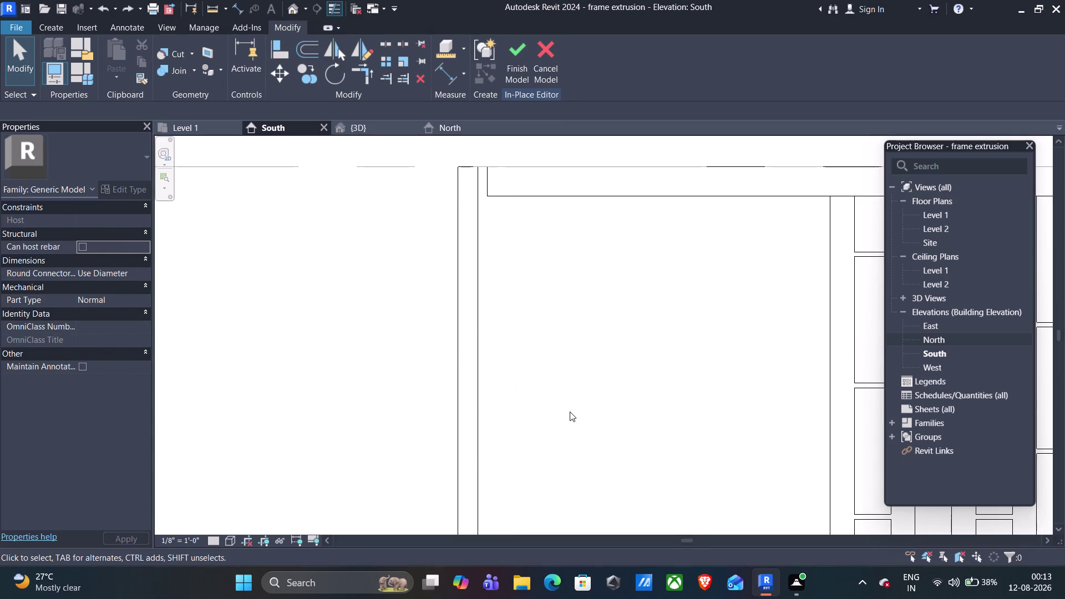
key(ctrl+z)
key(ctrl+z)
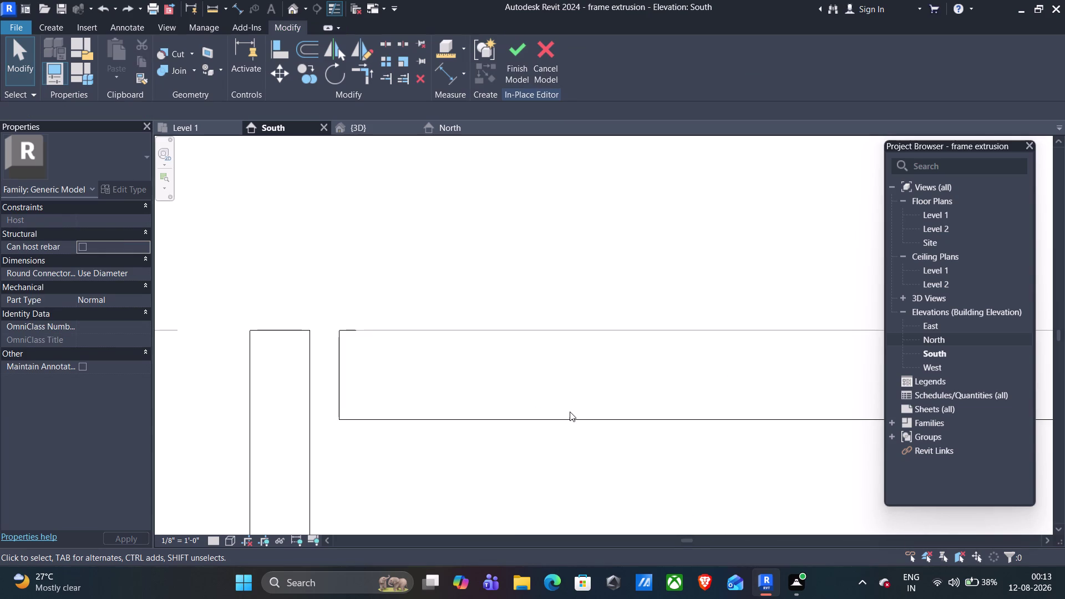
key(ctrl+z)
key(ctrl+z)
key(ctrl+z)
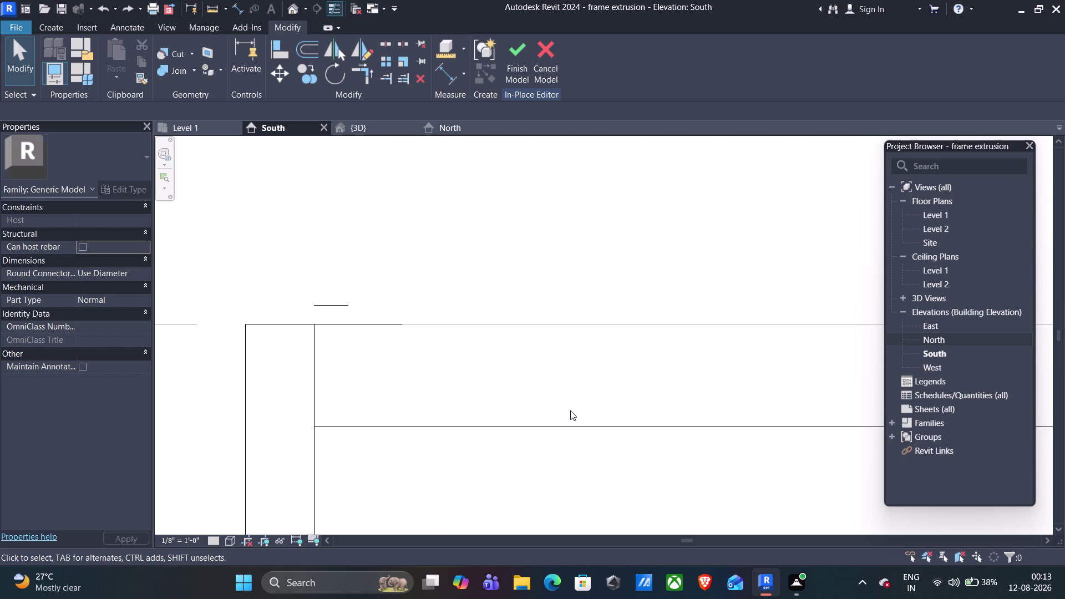
Drag the top beam's start handle to -0'4", giving a 16'2" depth.
scroll(down, 3)
middle_drag(636, 463, 463, 374)
scroll(down, 3)
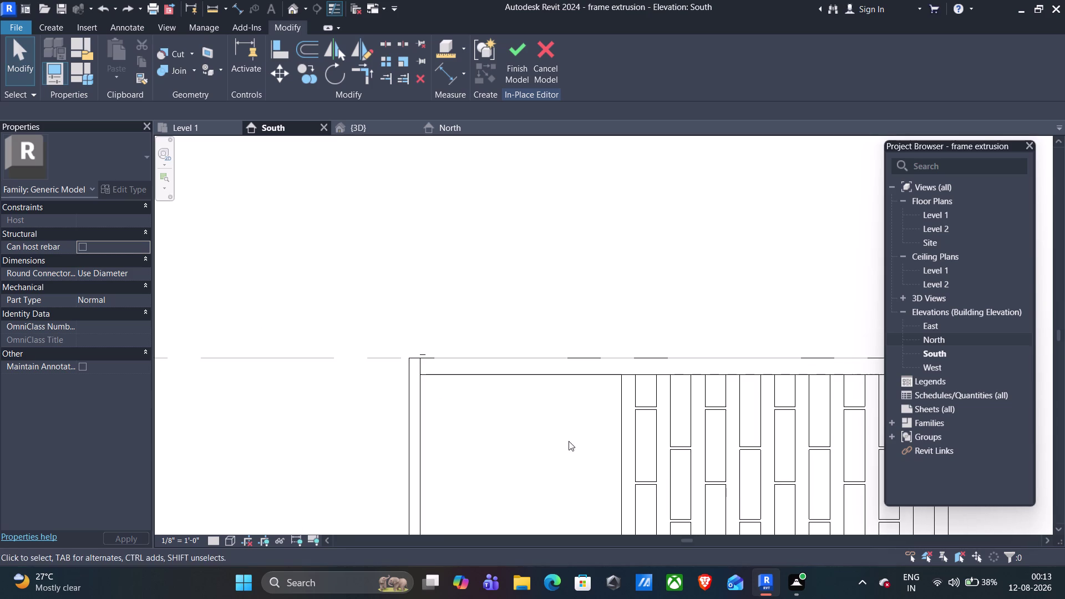
scroll(down, 3)
middle_drag(571, 454, 553, 294)
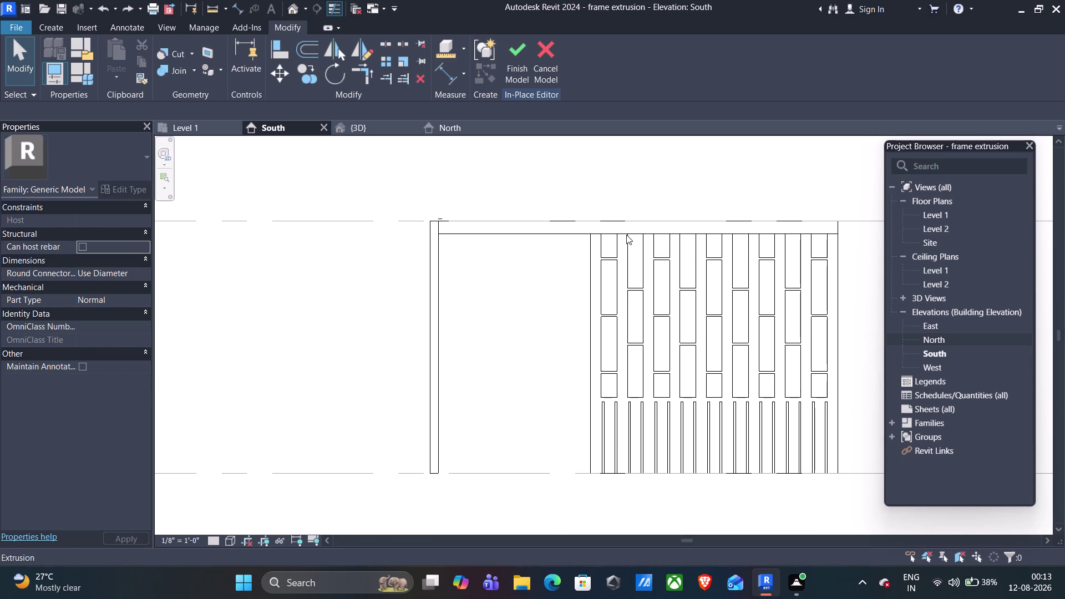
click(472, 229)
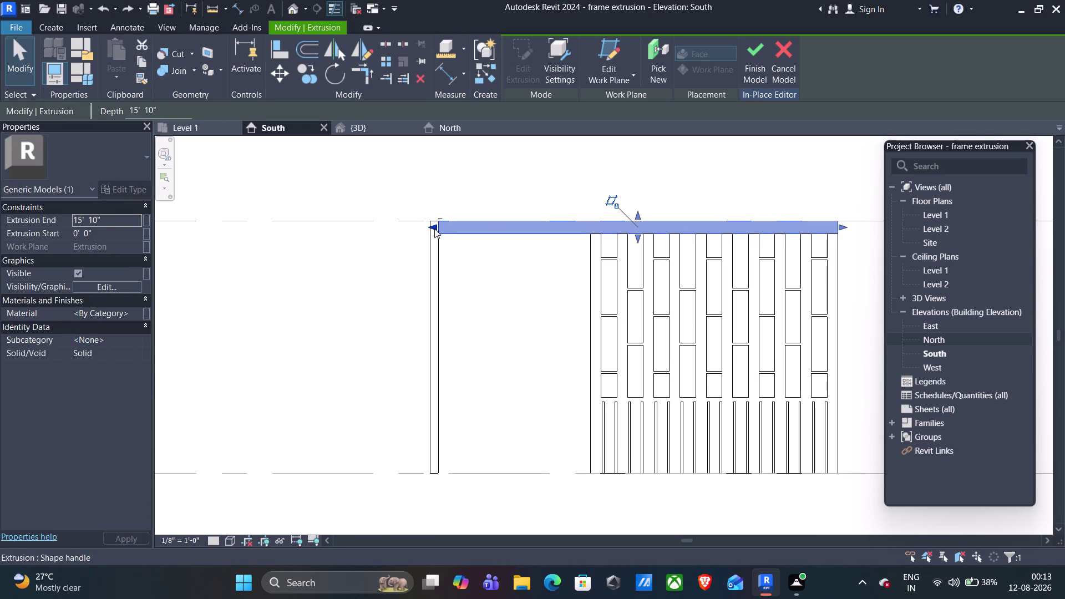
drag(435, 229, 428, 230)
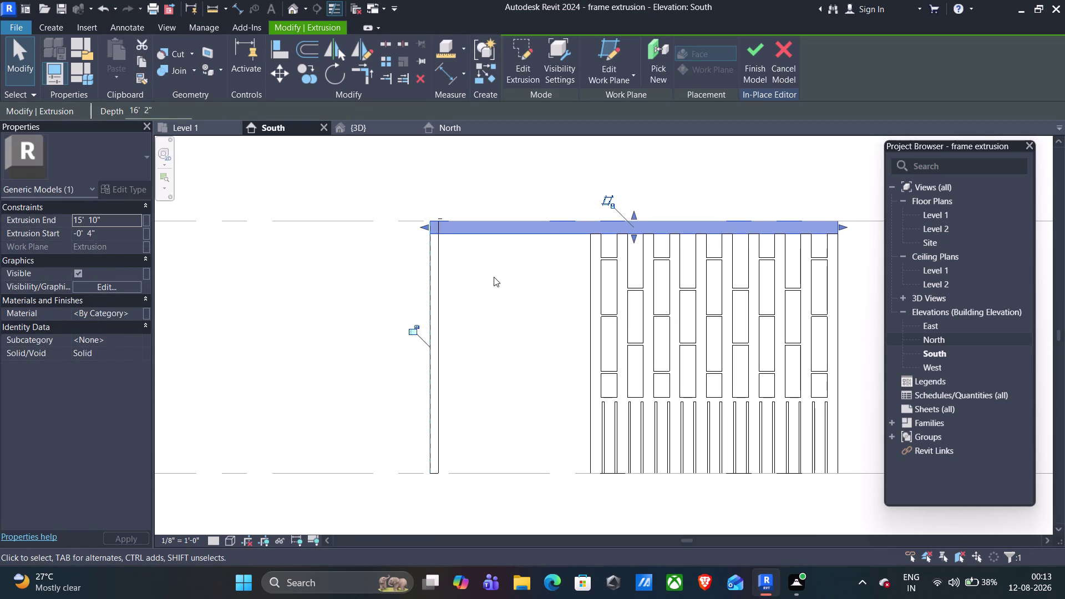
key(Escape)
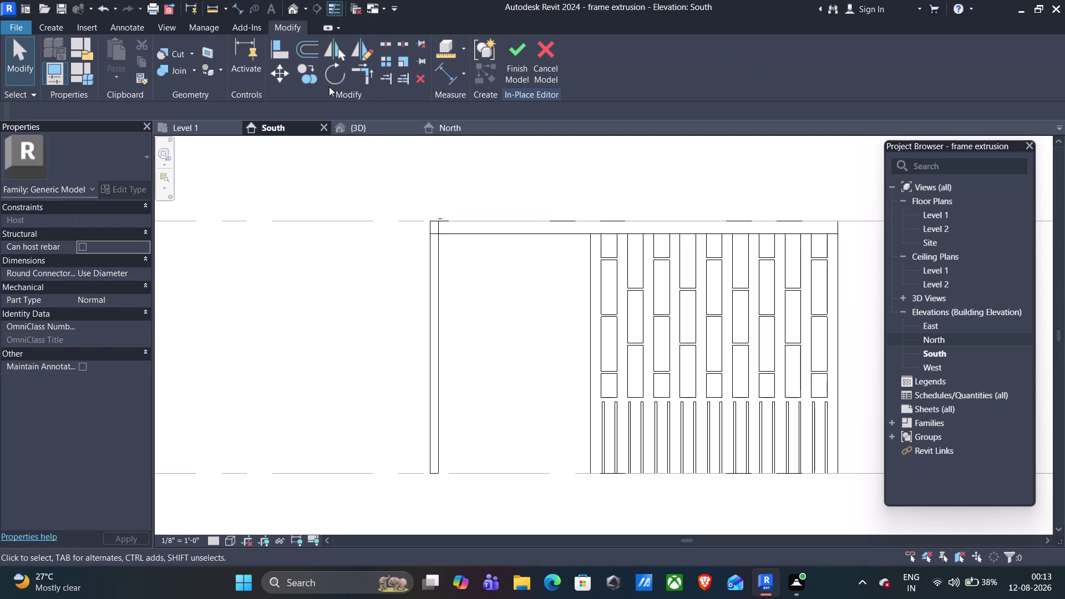
click(206, 10)
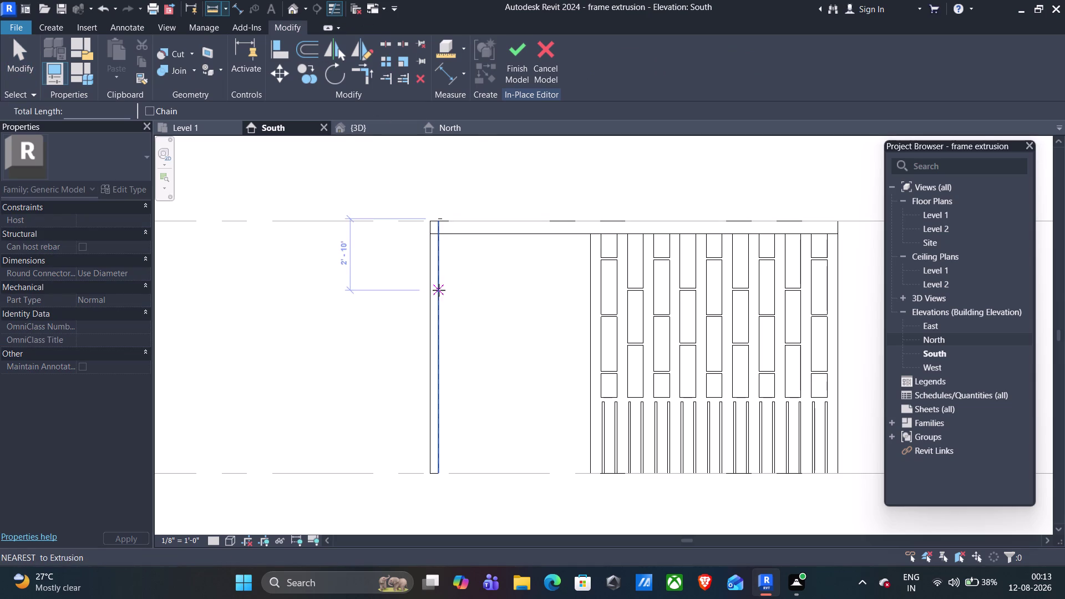
click(438, 290)
click(589, 294)
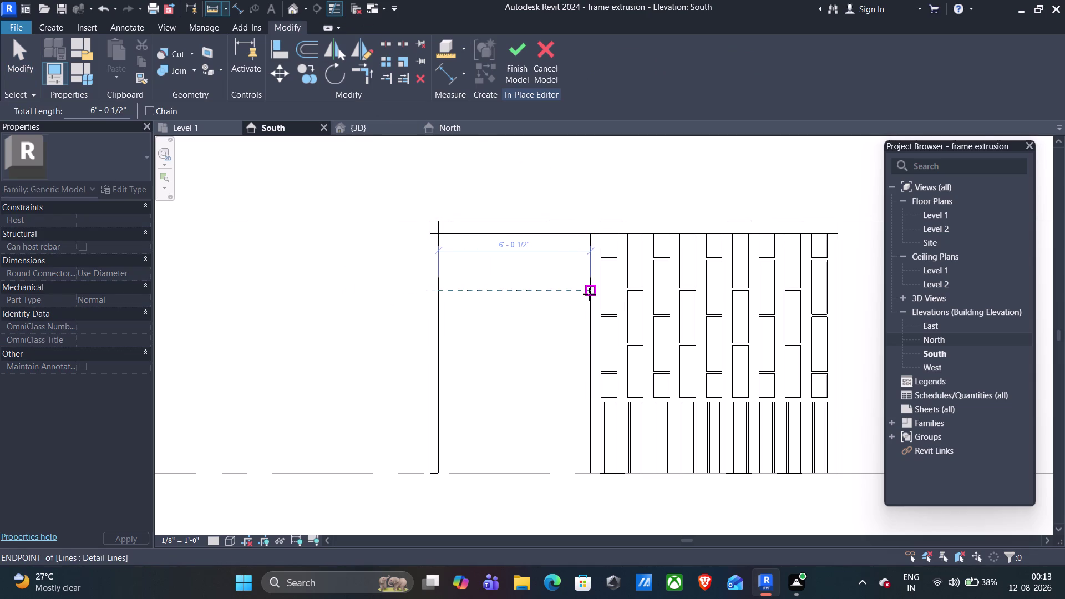
key(Escape)
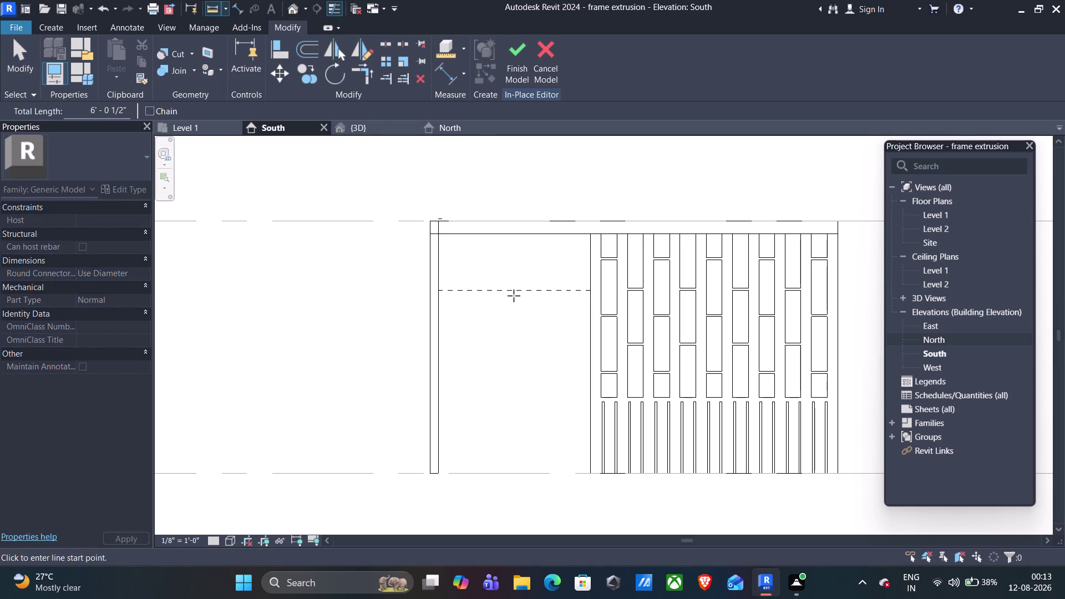
key(Escape)
scroll(up, 3)
scroll(down, 3)
middle_drag(527, 271, 499, 286)
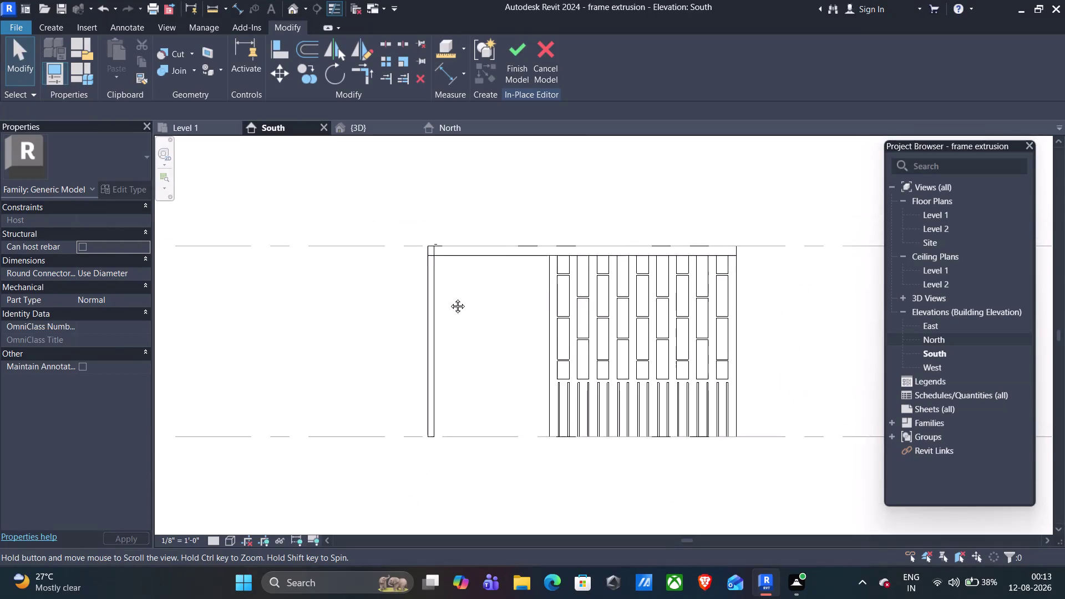
middle_drag(499, 286, 425, 300)
scroll(up, 3)
scroll(up, 3)
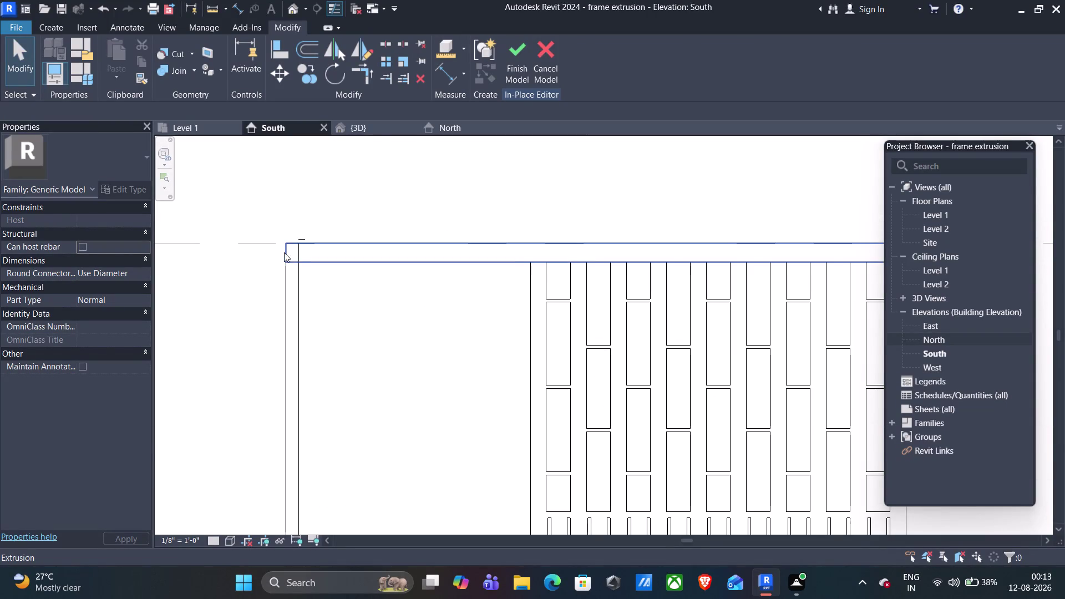
Select the top beam and try extending its left end.
click(295, 253)
click(352, 254)
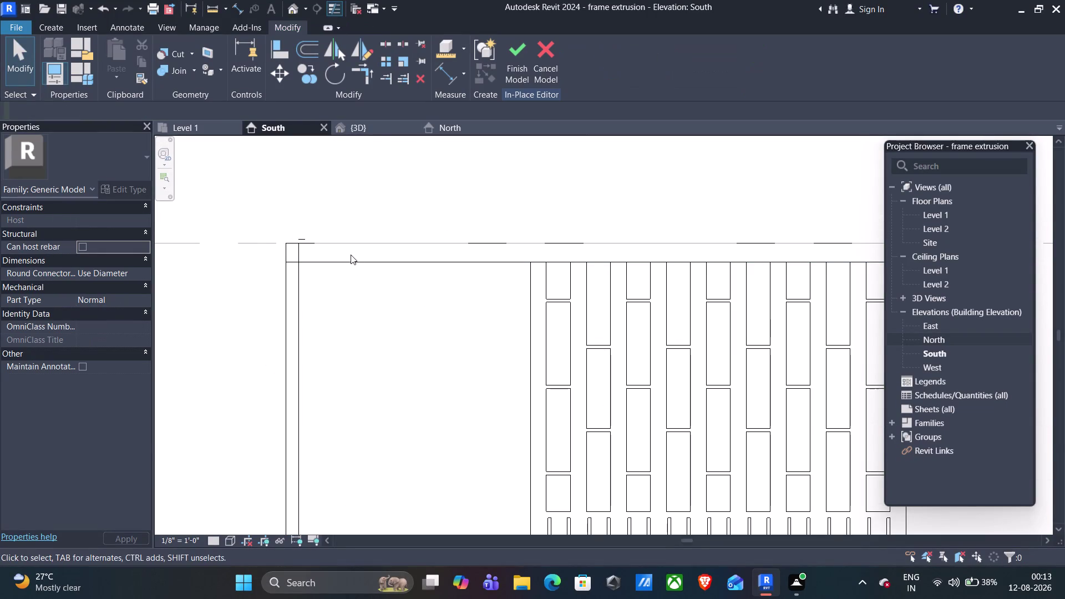
click(344, 260)
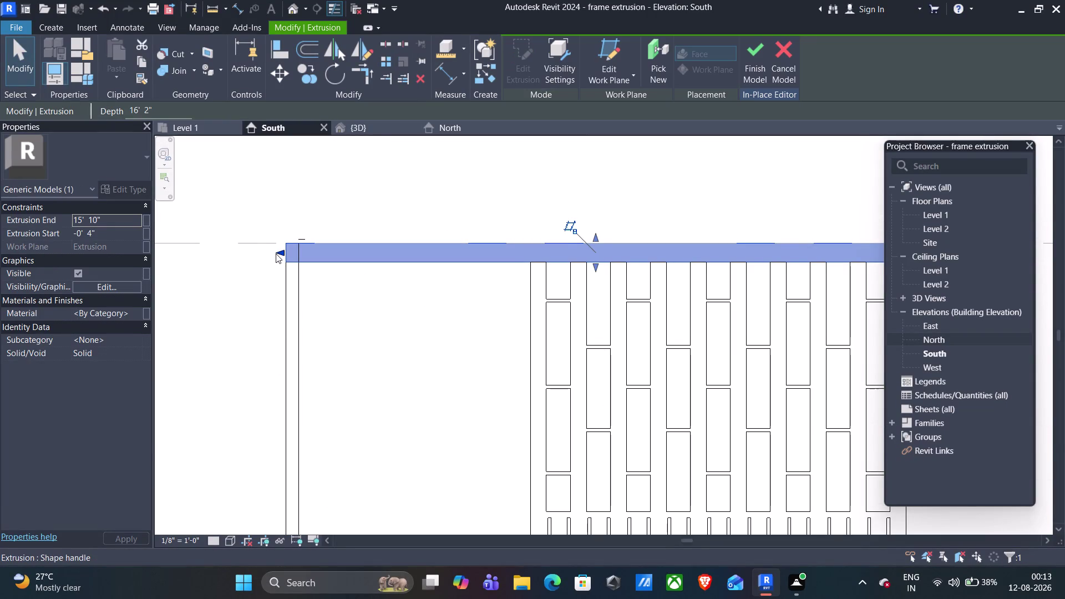
click(276, 254)
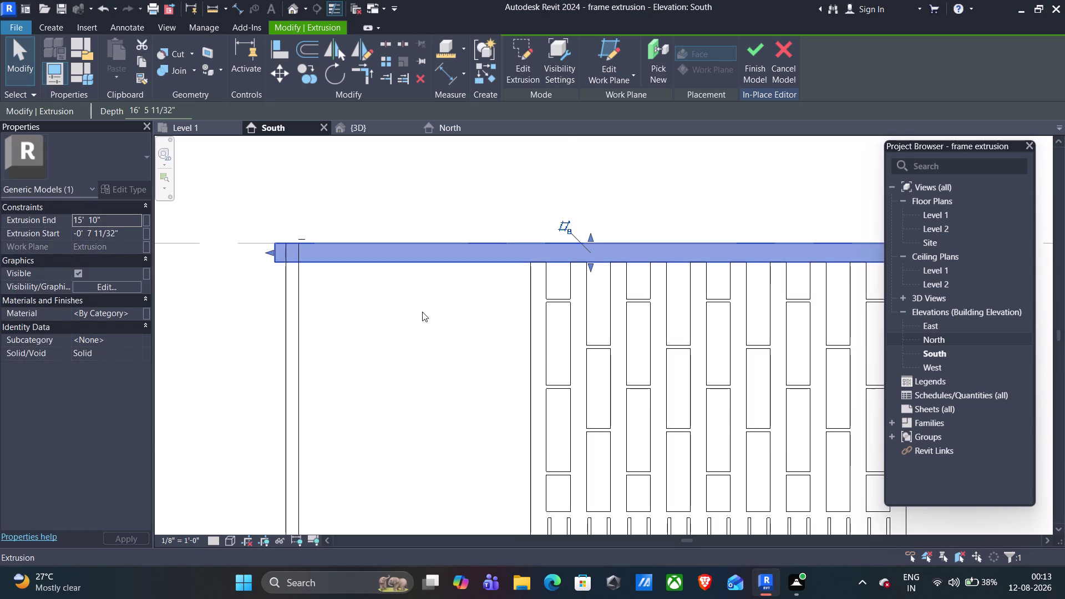
key(Escape)
scroll(down, 3)
scroll(down, 3)
click(409, 284)
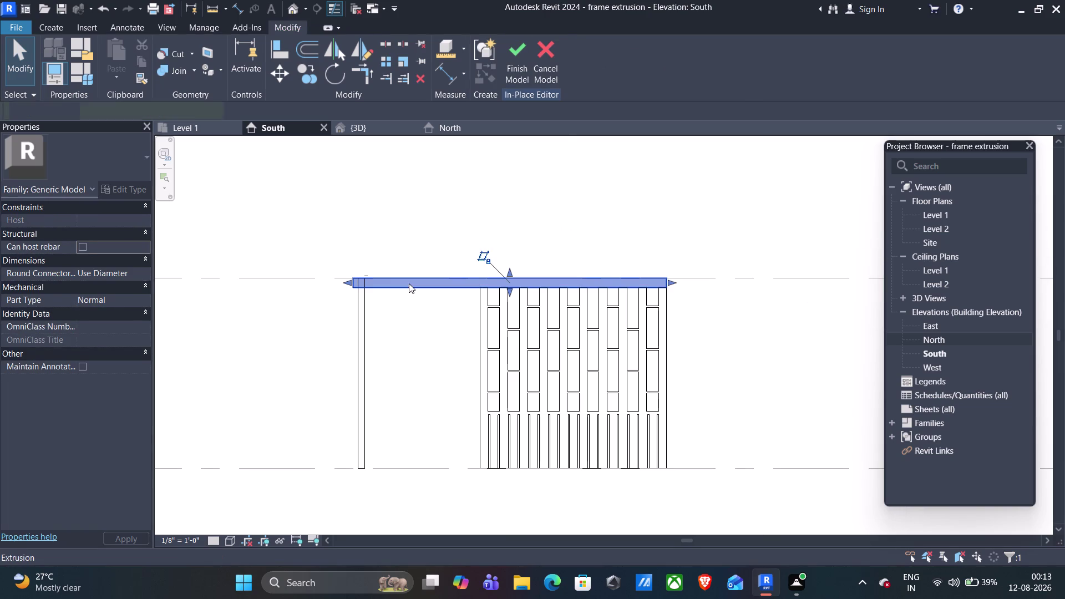
key(Escape)
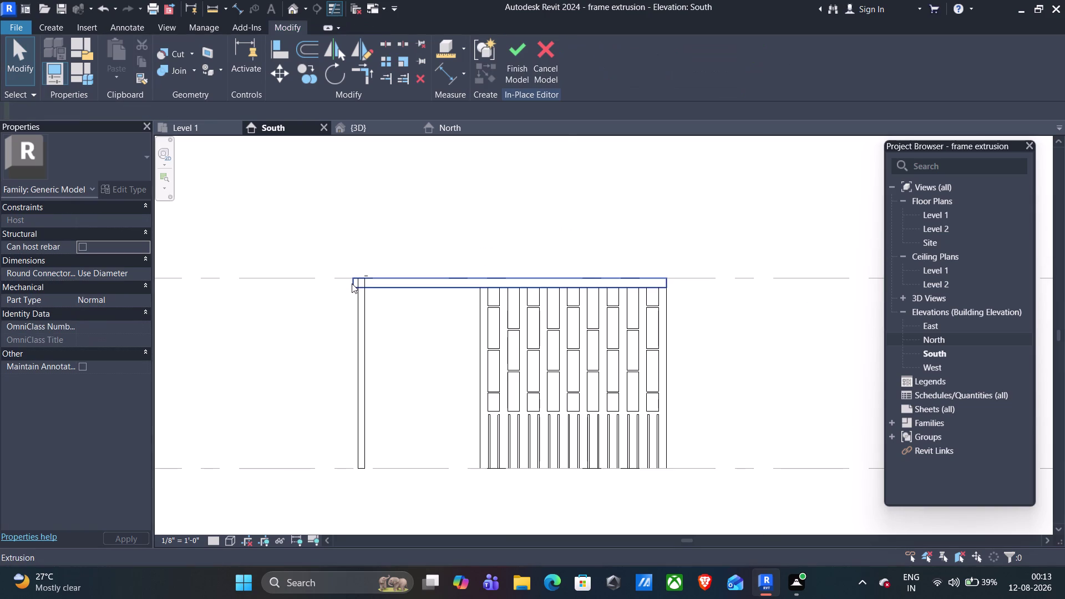
Drag the beam's left end to the post's outer edge, making Extrusion Start 0'0".
click(351, 284)
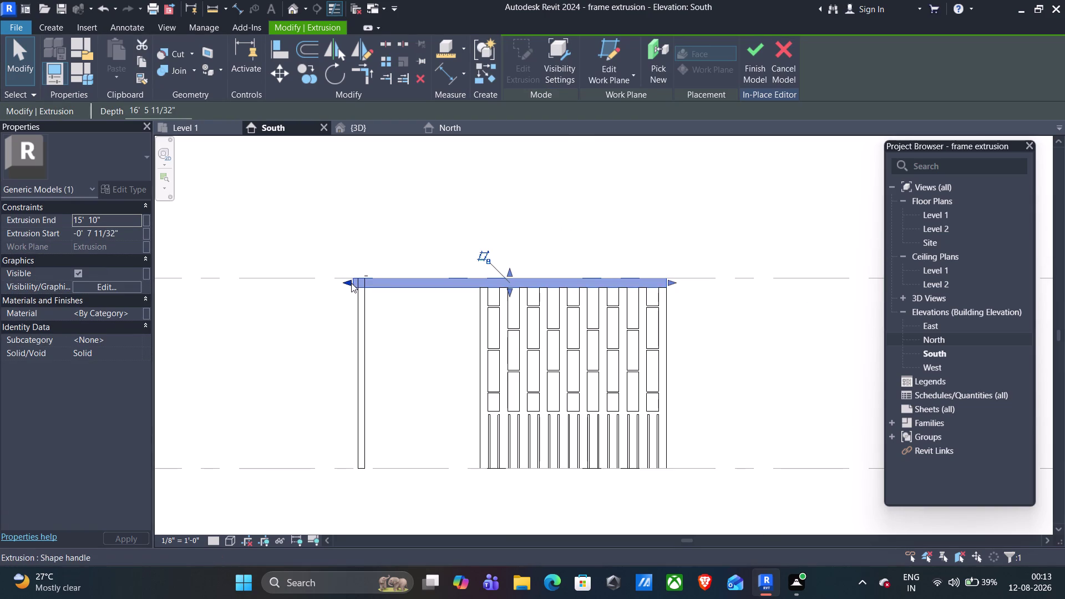
drag(349, 283, 360, 285)
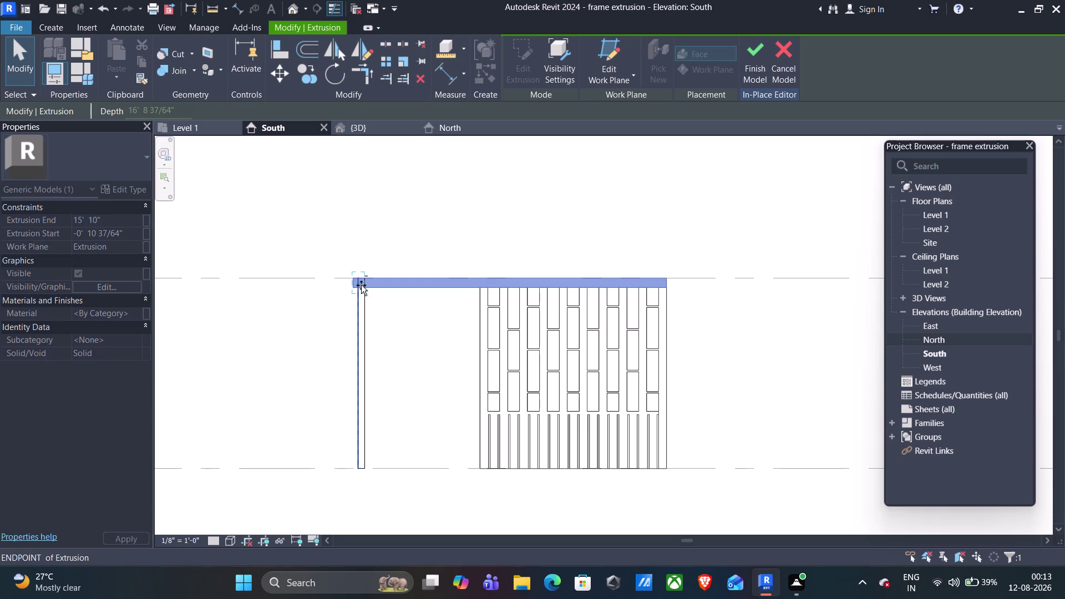
drag(360, 285, 363, 285)
middle_drag(384, 296, 415, 381)
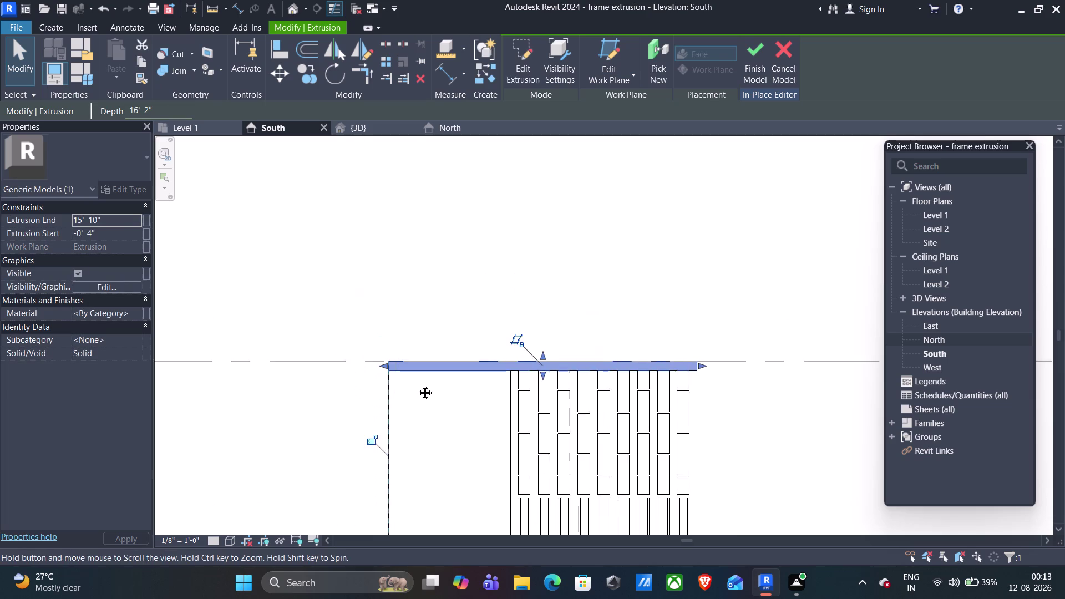
middle_drag(415, 381, 417, 384)
scroll(up, 3)
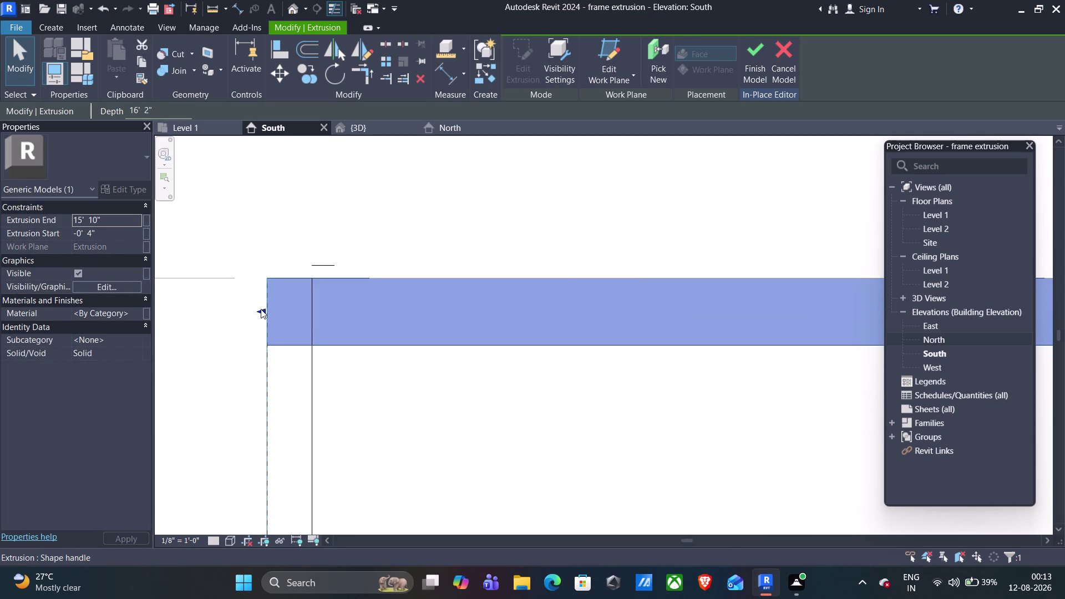
drag(261, 309, 311, 315)
scroll(down, 3)
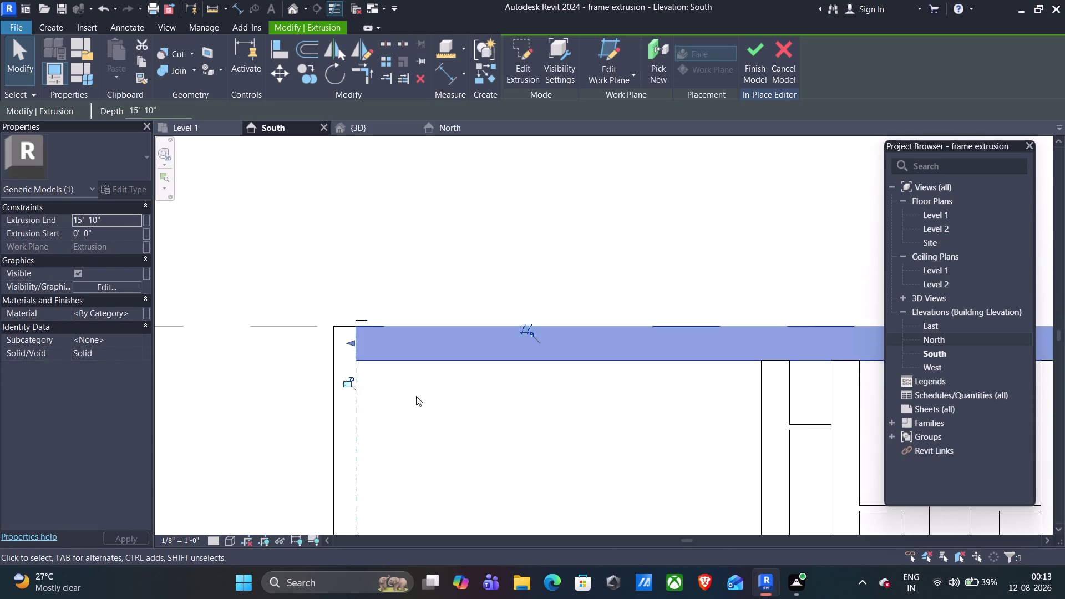
key(Escape)
scroll(down, 3)
scroll(down, 3)
scroll(up, 3)
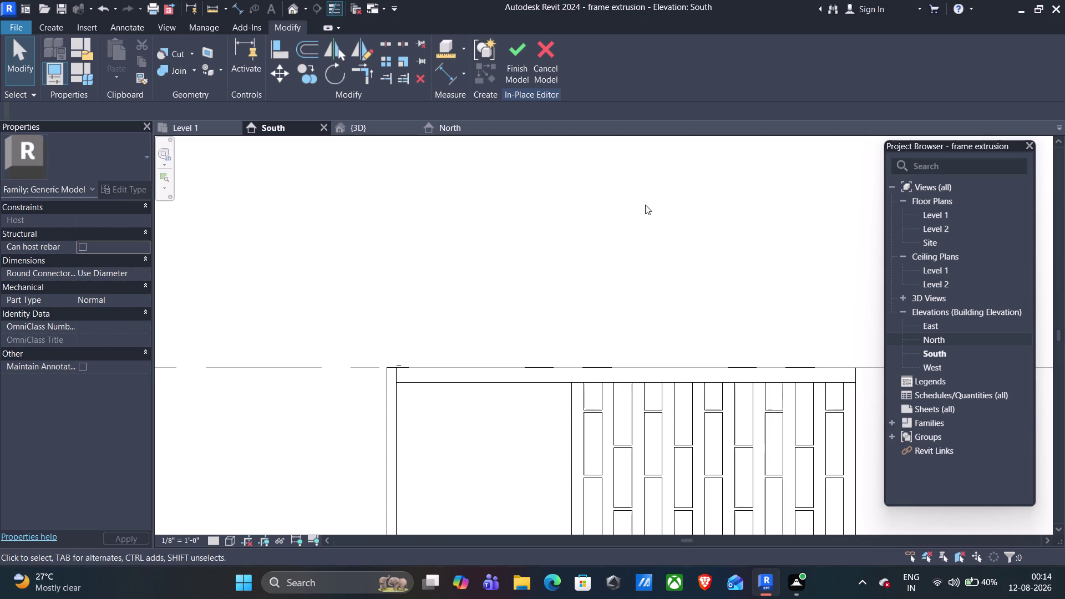
Inspect the frame in 3D, then try saving, which raises the Saving In Edit Mode warning.
scroll(down, 3)
click(377, 131)
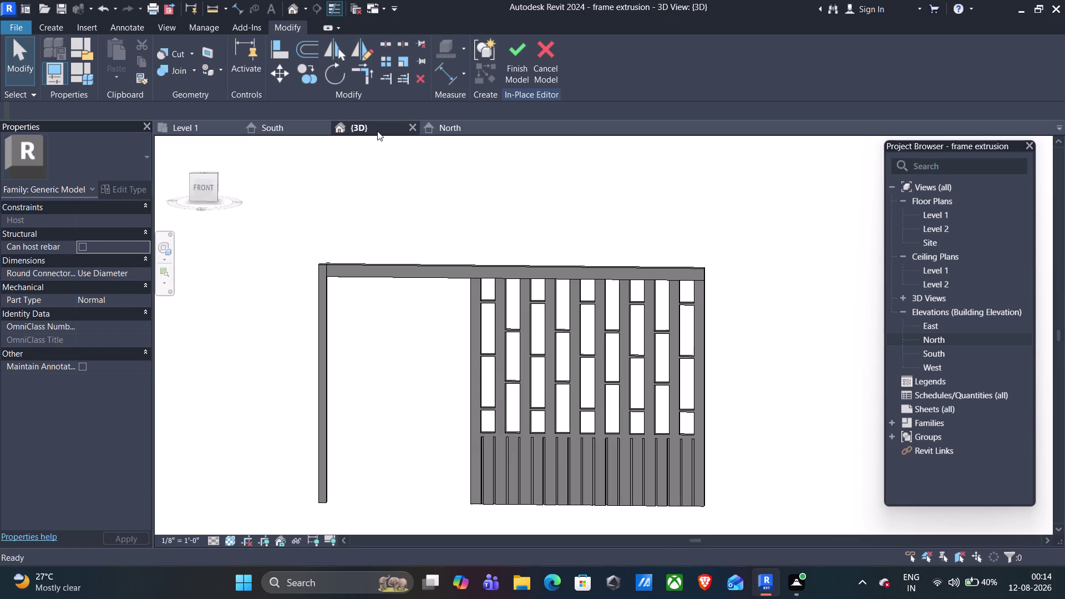
scroll(down, 3)
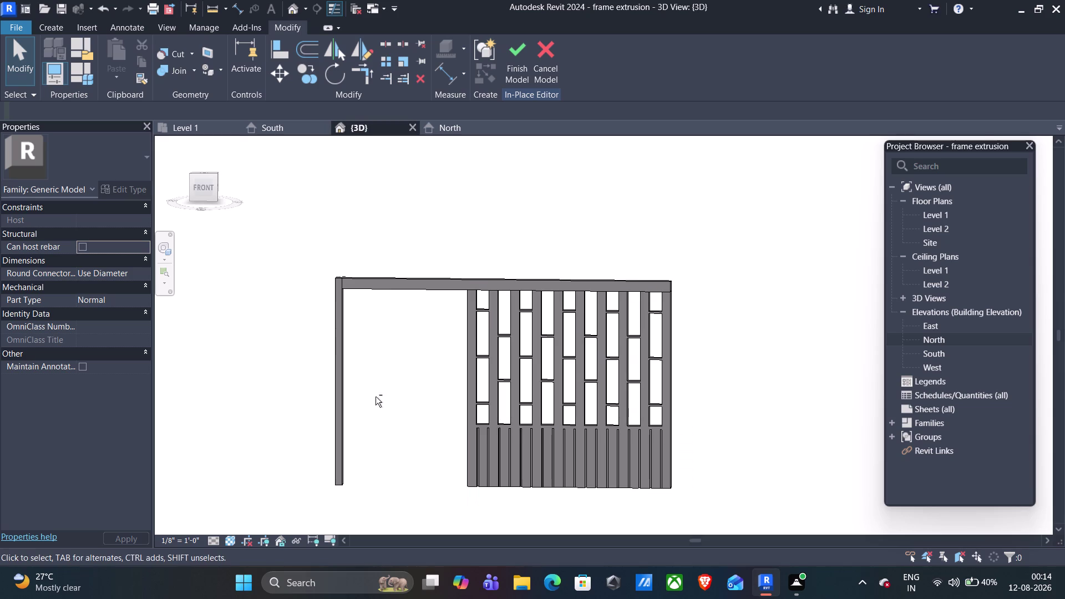
middle_drag(375, 397, 431, 381)
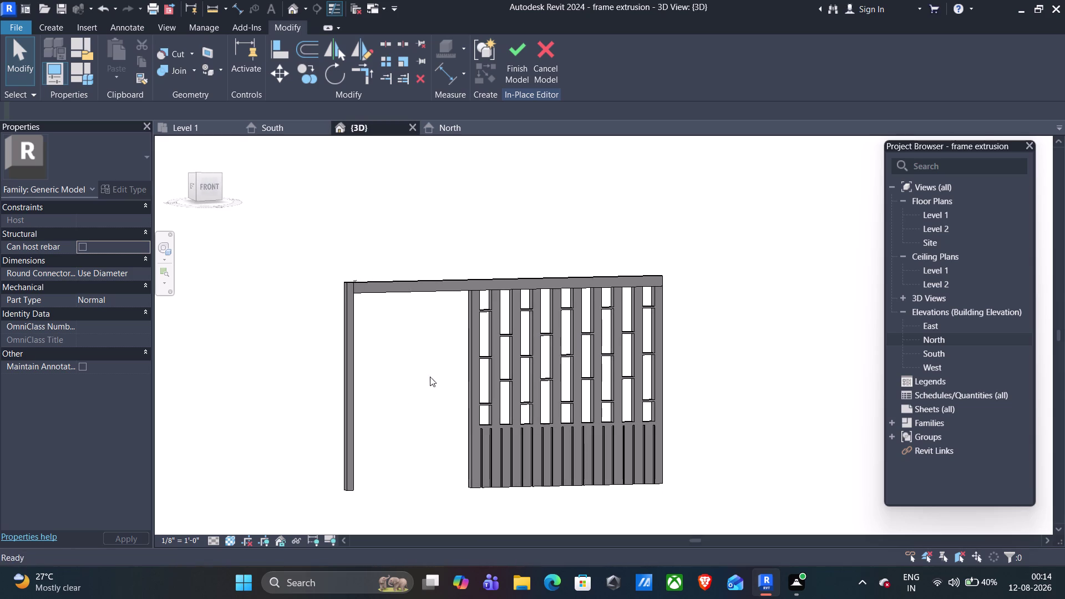
click(67, 6)
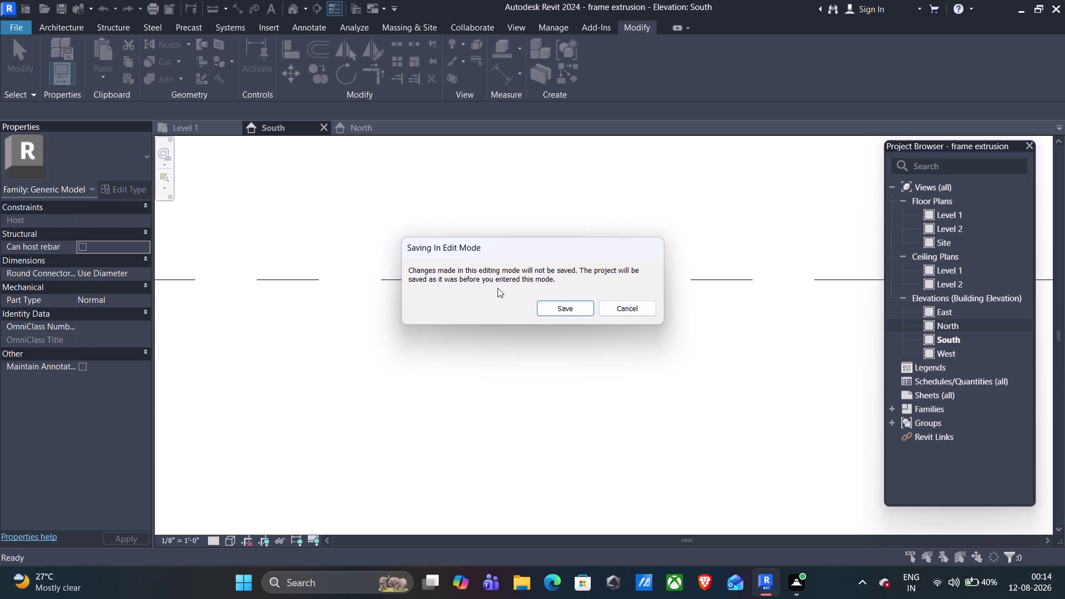
Dismiss the edit-mode save warning and close the North elevation view.
click(557, 305)
scroll(down, 3)
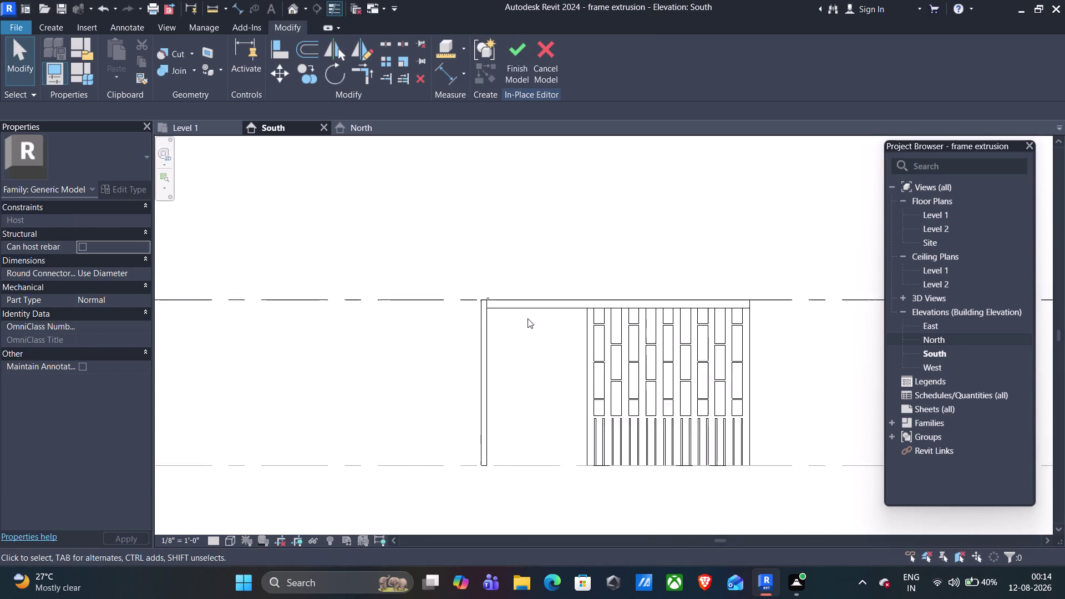
scroll(down, 3)
middle_drag(516, 334, 531, 334)
click(368, 128)
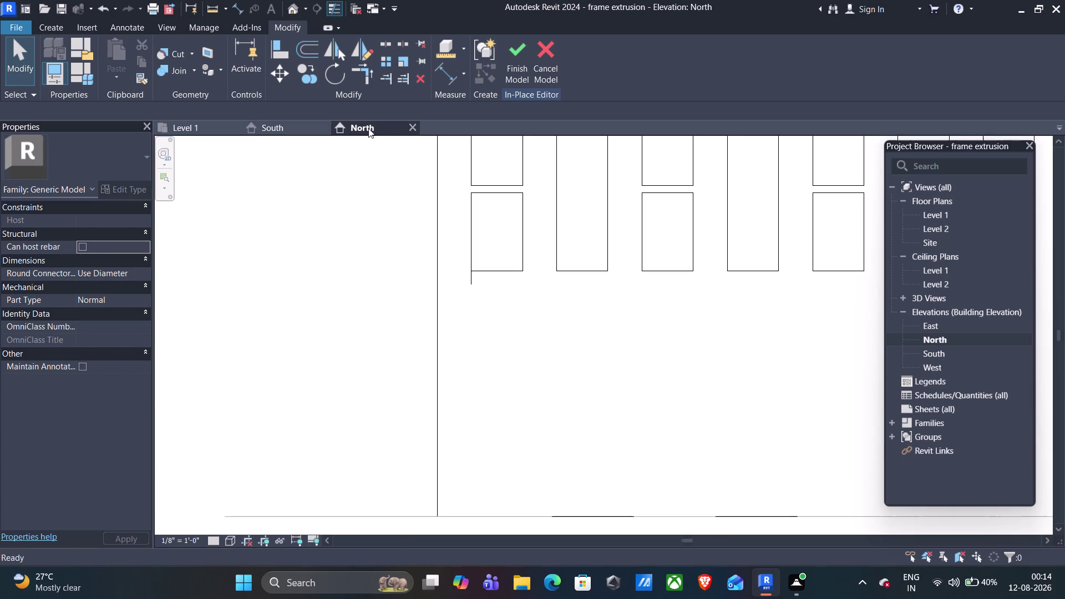
click(412, 125)
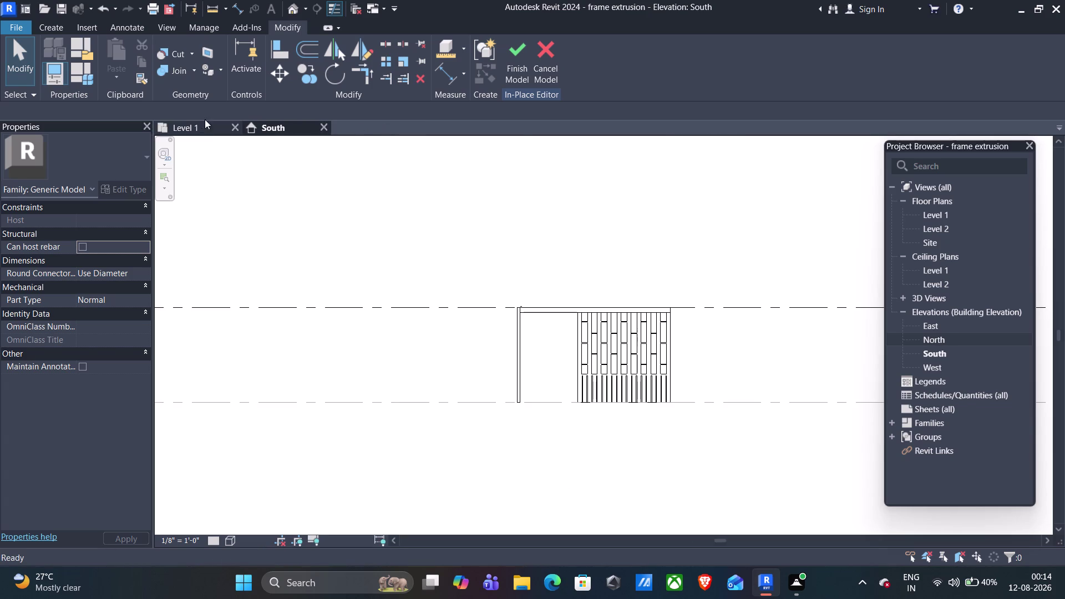
Orbit the 3D view to inspect the frame's depth, then finish the in-place model.
click(294, 3)
scroll(down, 3)
middle_drag(425, 270, 435, 254)
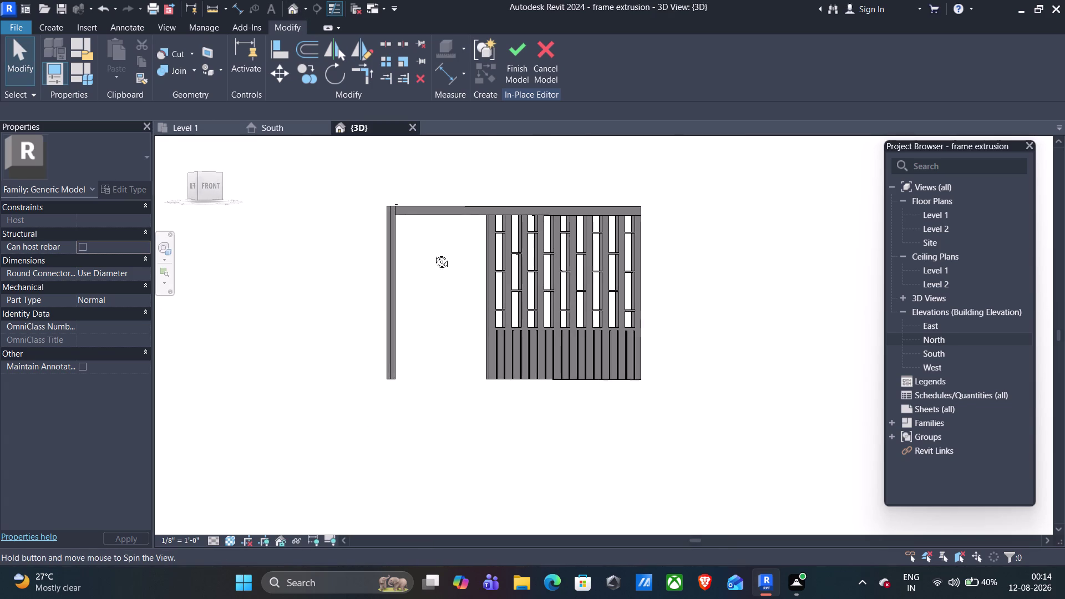
middle_drag(435, 253, 417, 279)
scroll(up, 3)
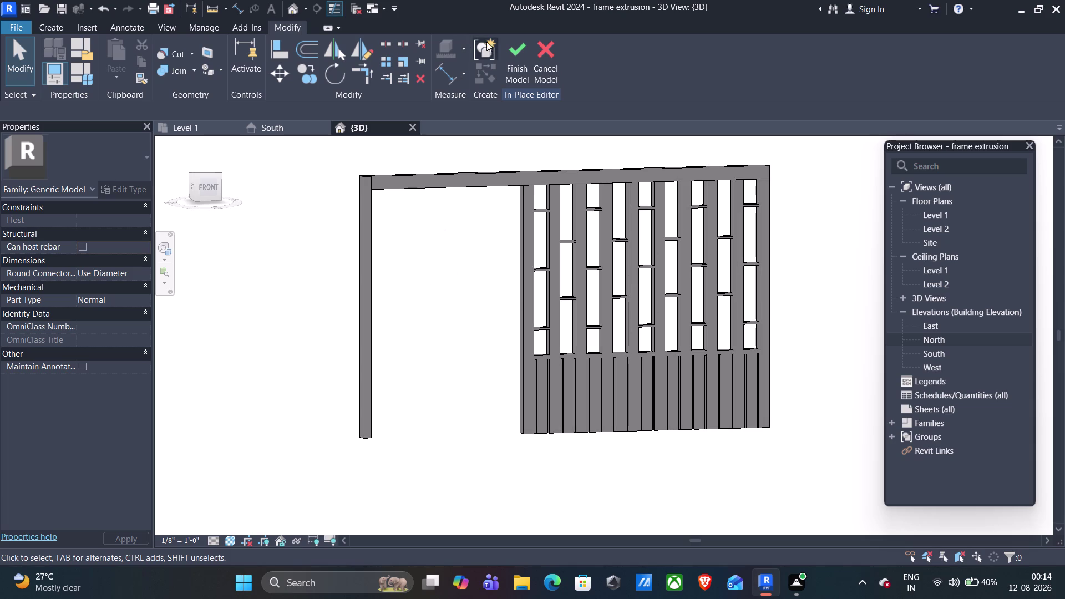
click(512, 46)
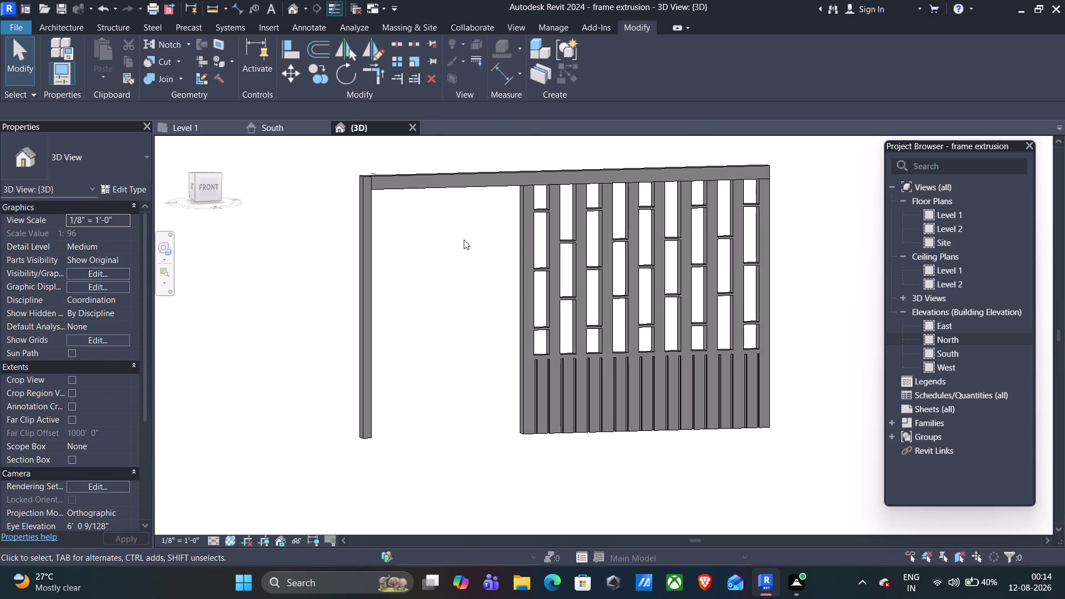
Export the 3D view to PDF using the Current window setting.
click(173, 10)
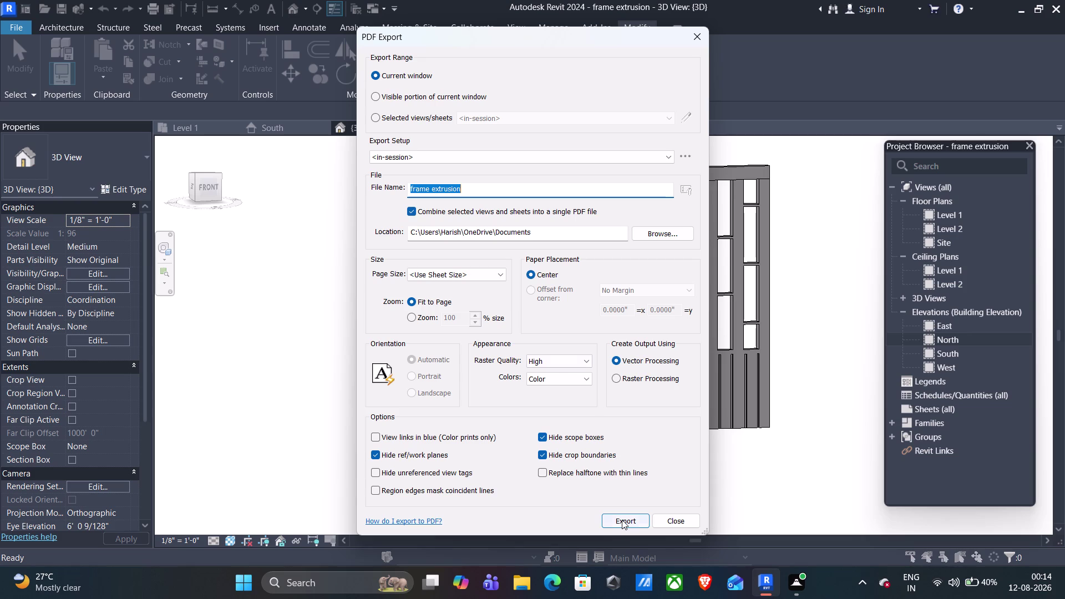
click(622, 518)
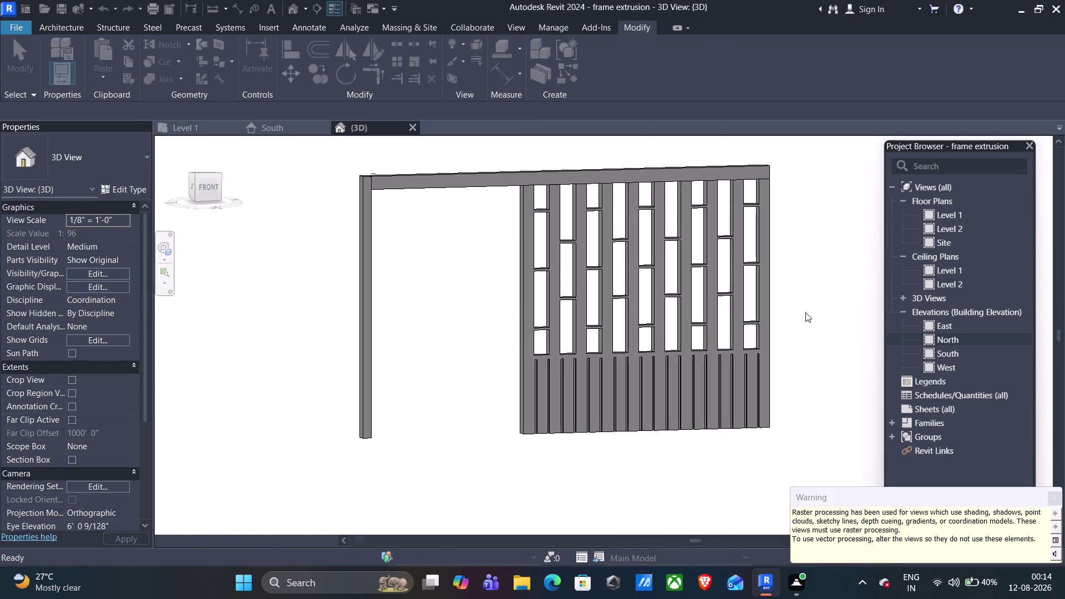
click(1010, 11)
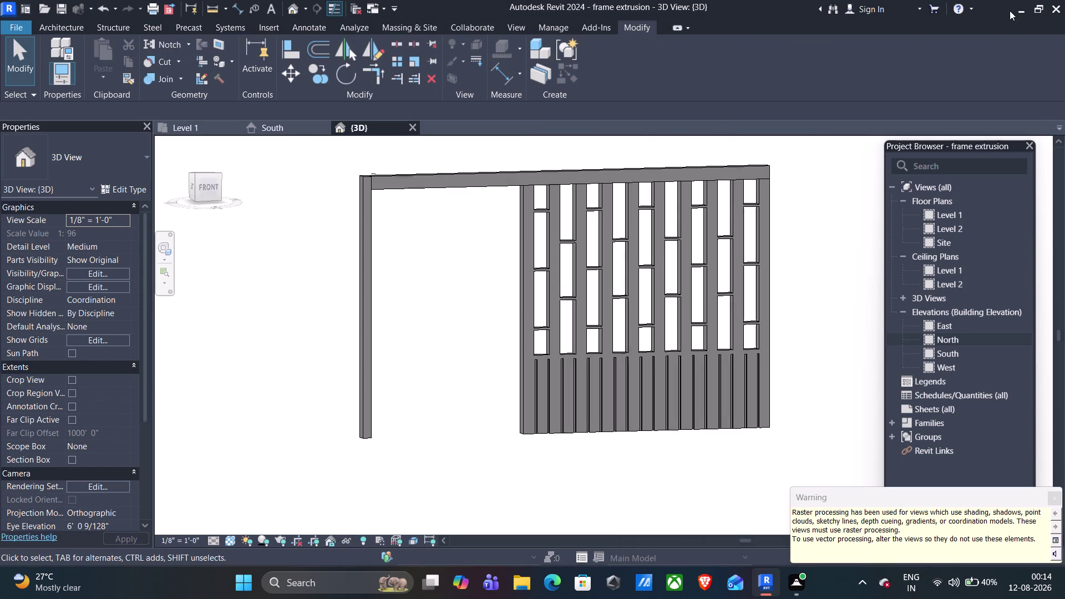